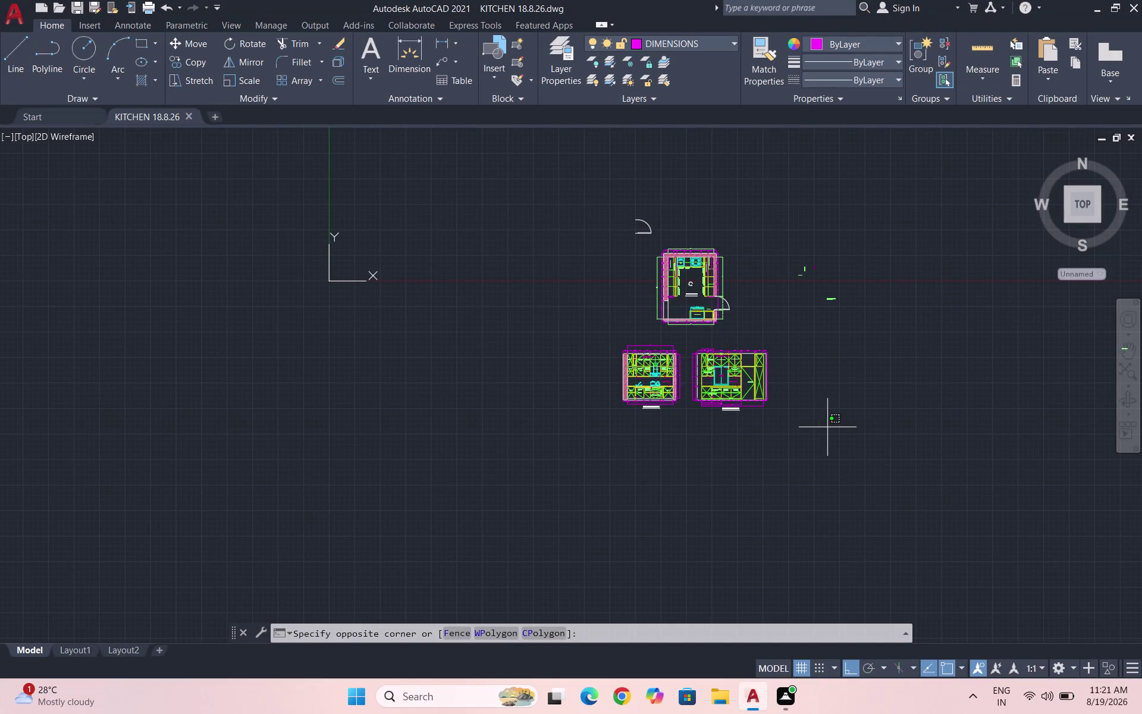
Clear the stray selection windows and zoom in on the kitchen elevations.
double_click(839, 413)
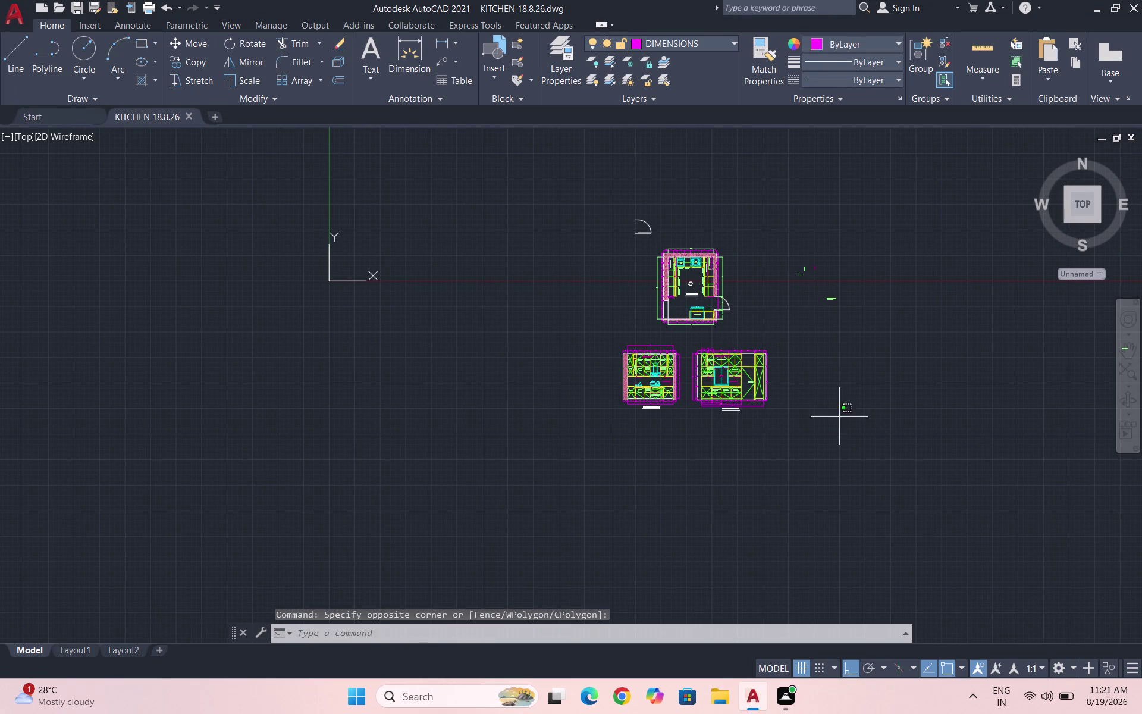
click(847, 419)
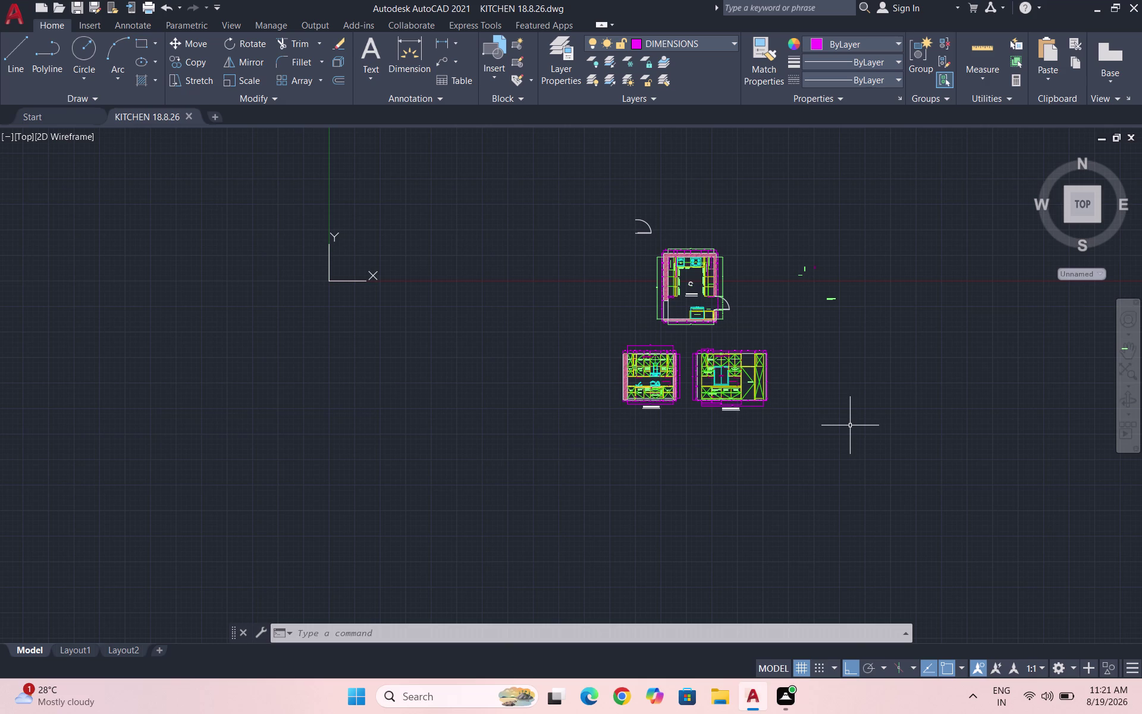
scroll(up, 3)
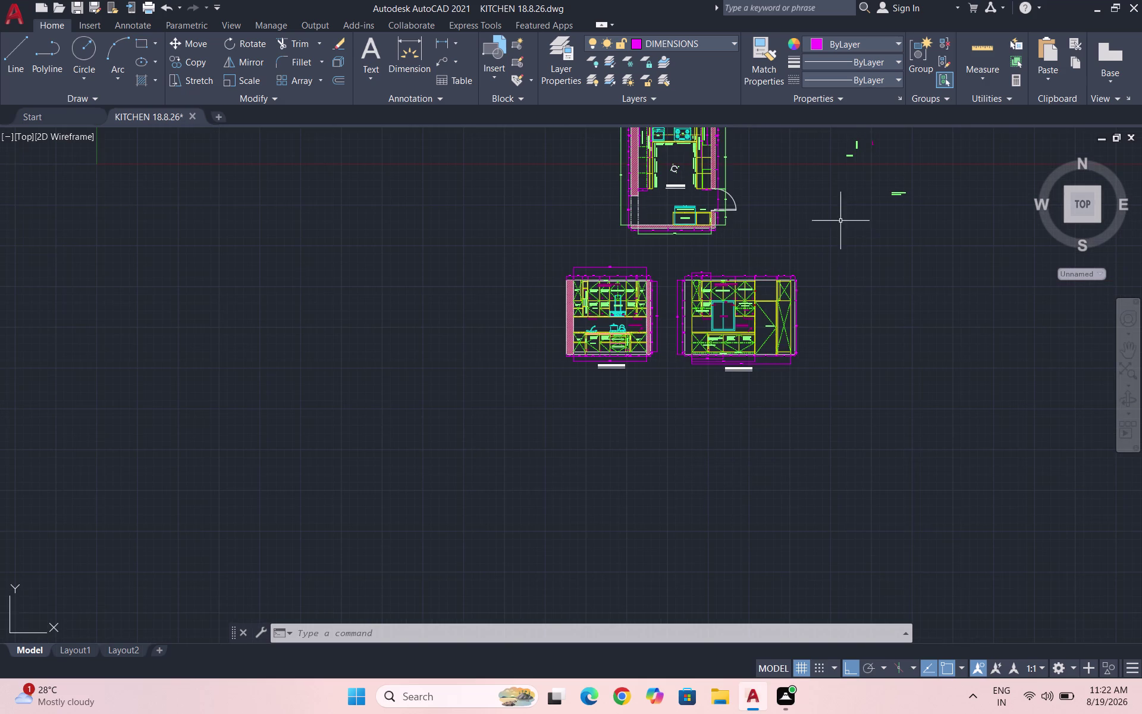
scroll(down, 3)
click(868, 300)
click(794, 190)
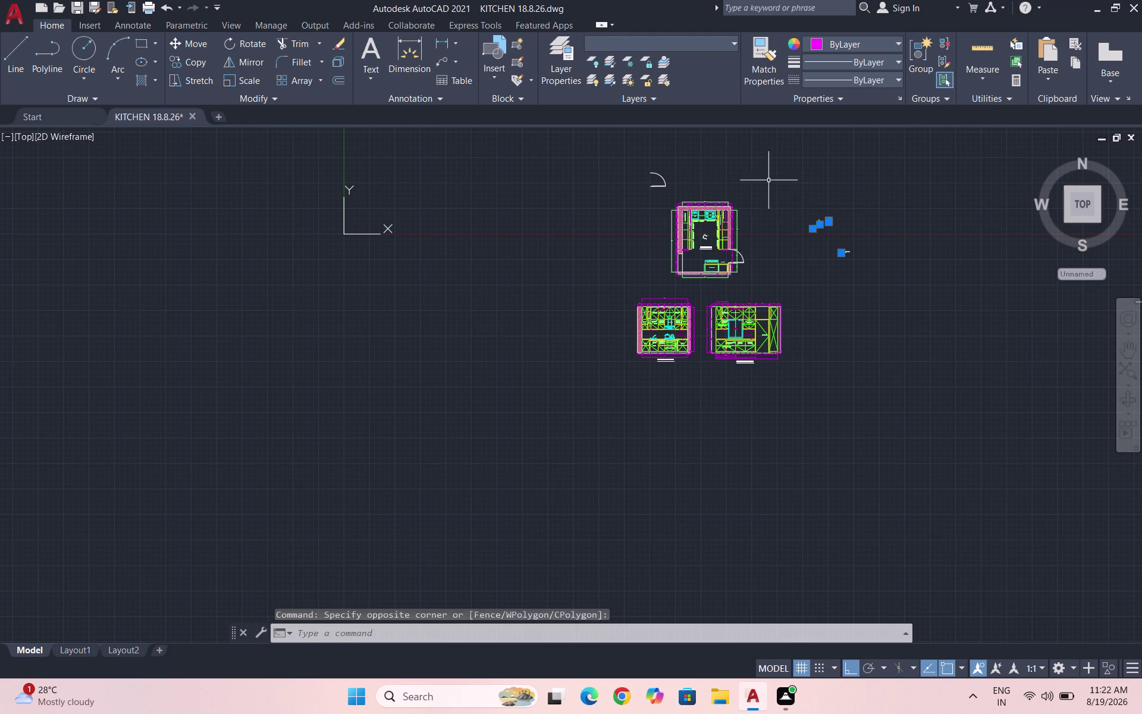
scroll(up, 3)
key(Escape)
scroll(down, 3)
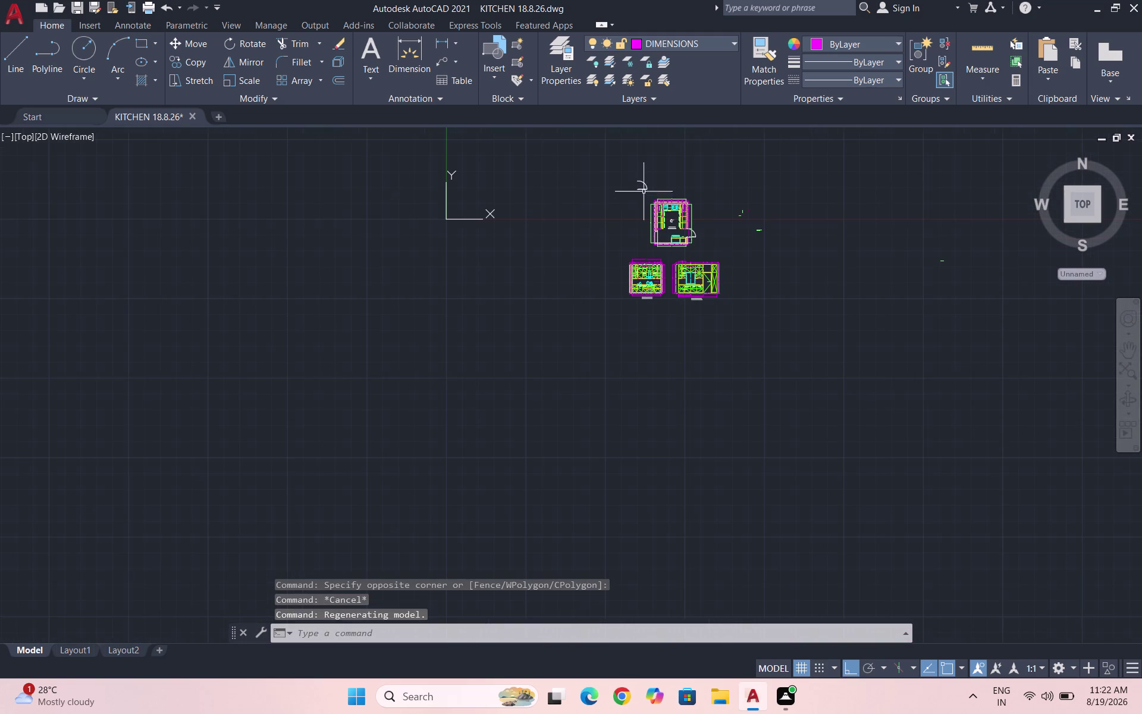
key(Escape)
scroll(up, 3)
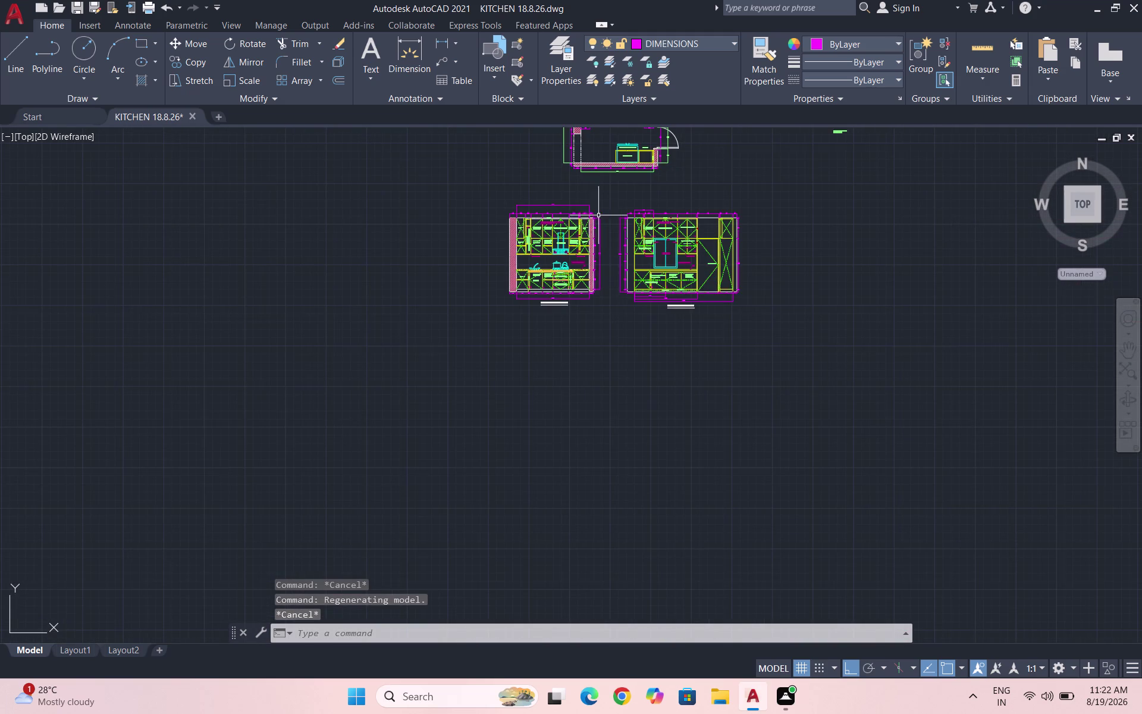
scroll(up, 3)
scroll(up, 3)
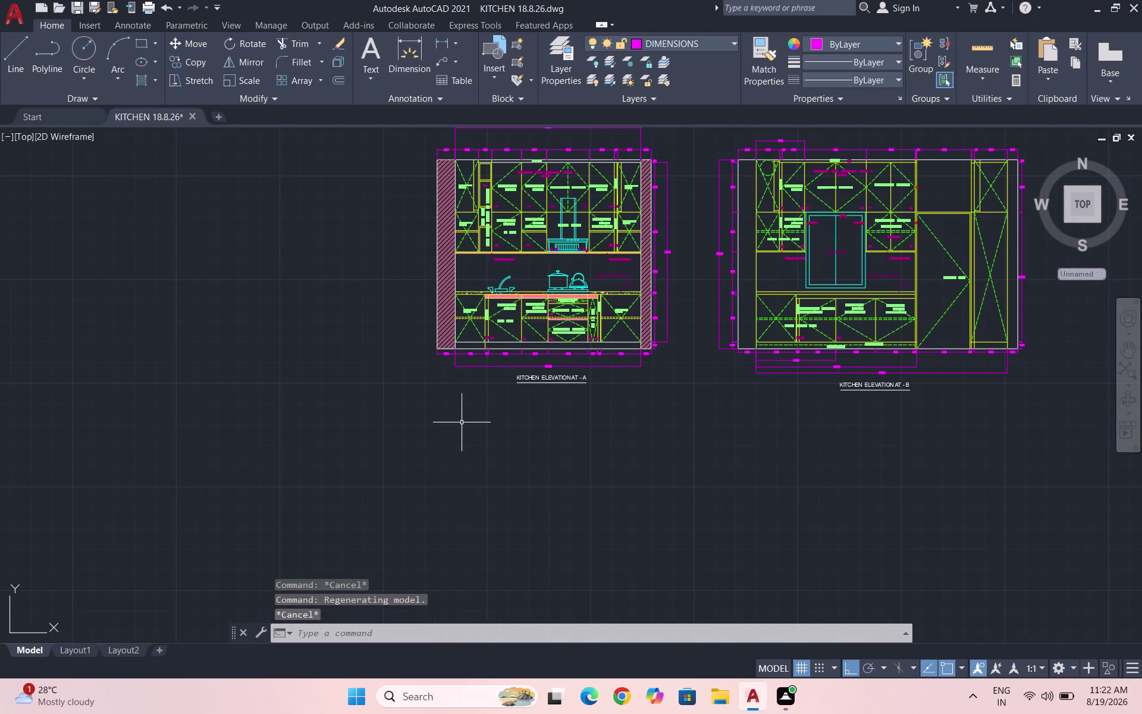
Start a line below elevation A's corner, then abandon it.
key(l)
key(Return)
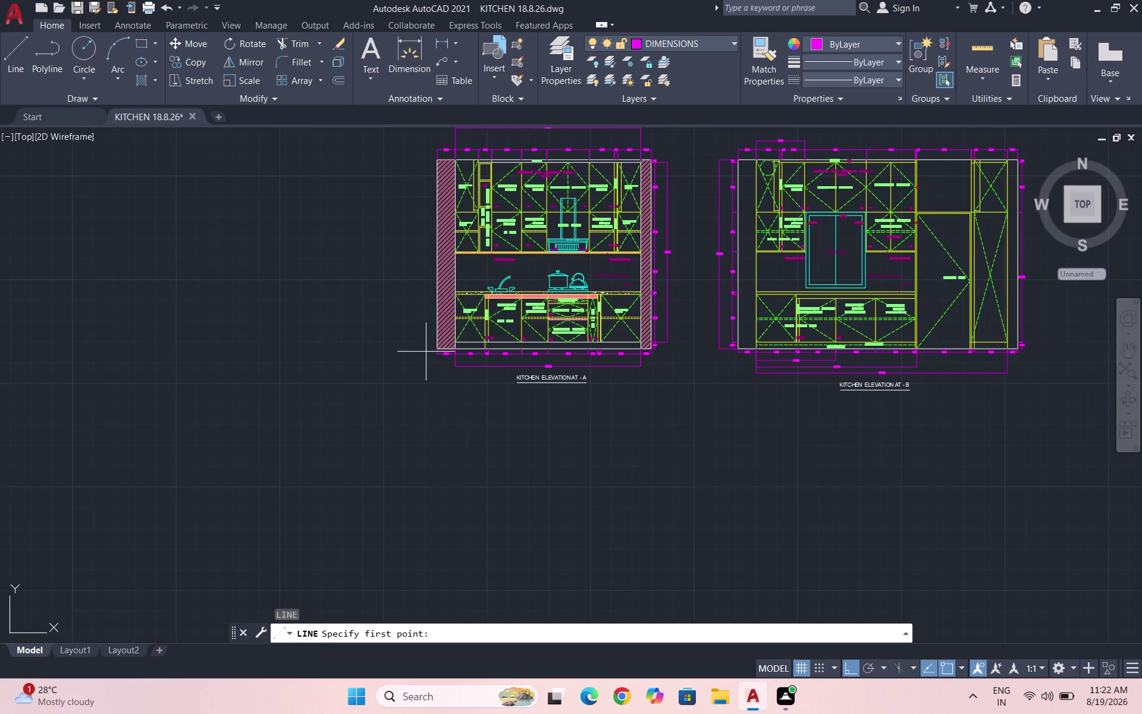
scroll(up, 3)
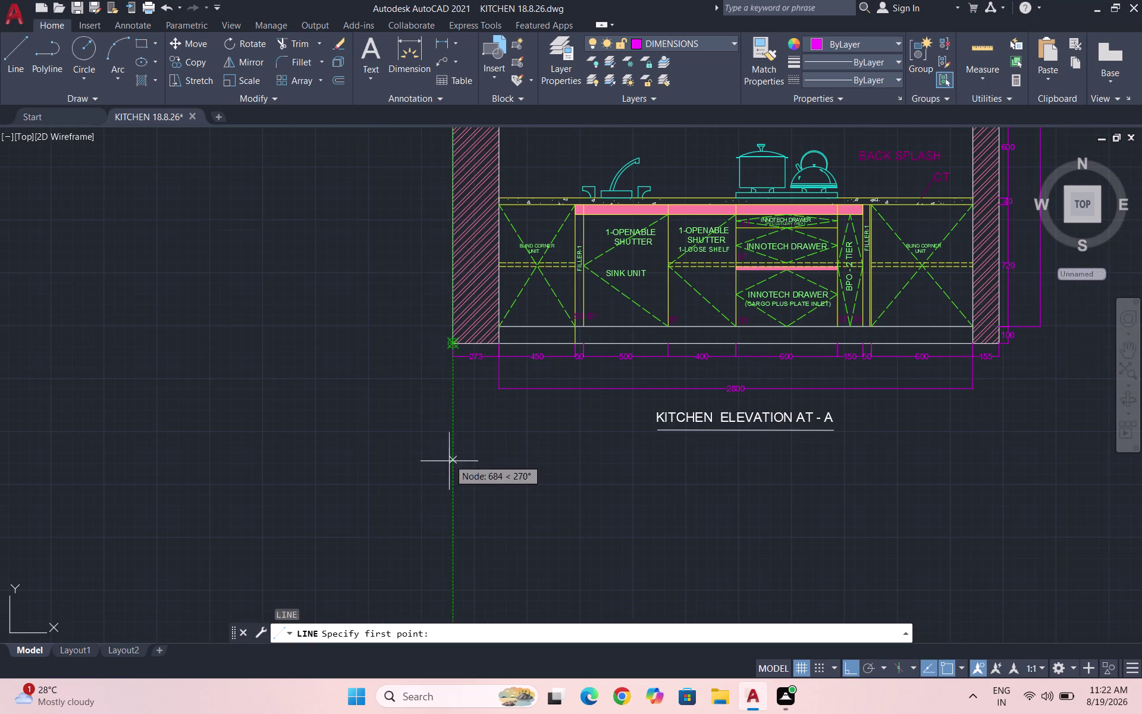
click(451, 491)
scroll(down, 3)
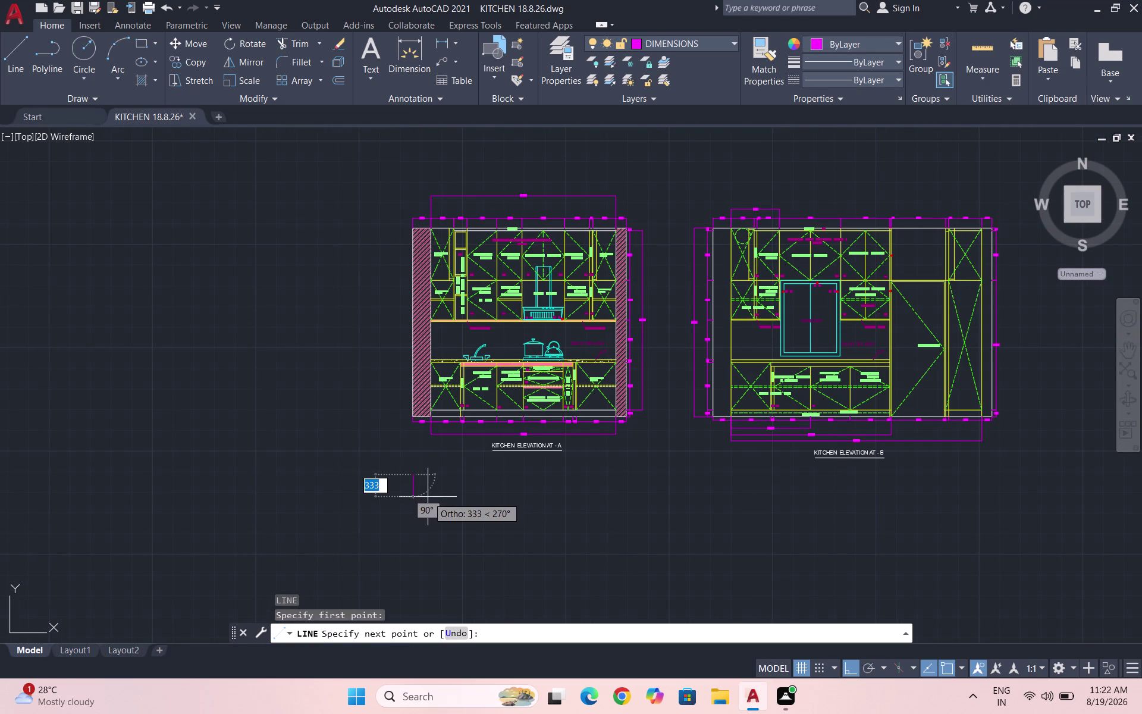
key(Escape)
key(Escape)
Pick layer 0 from the Layer dropdown and clear any leftover command.
click(687, 41)
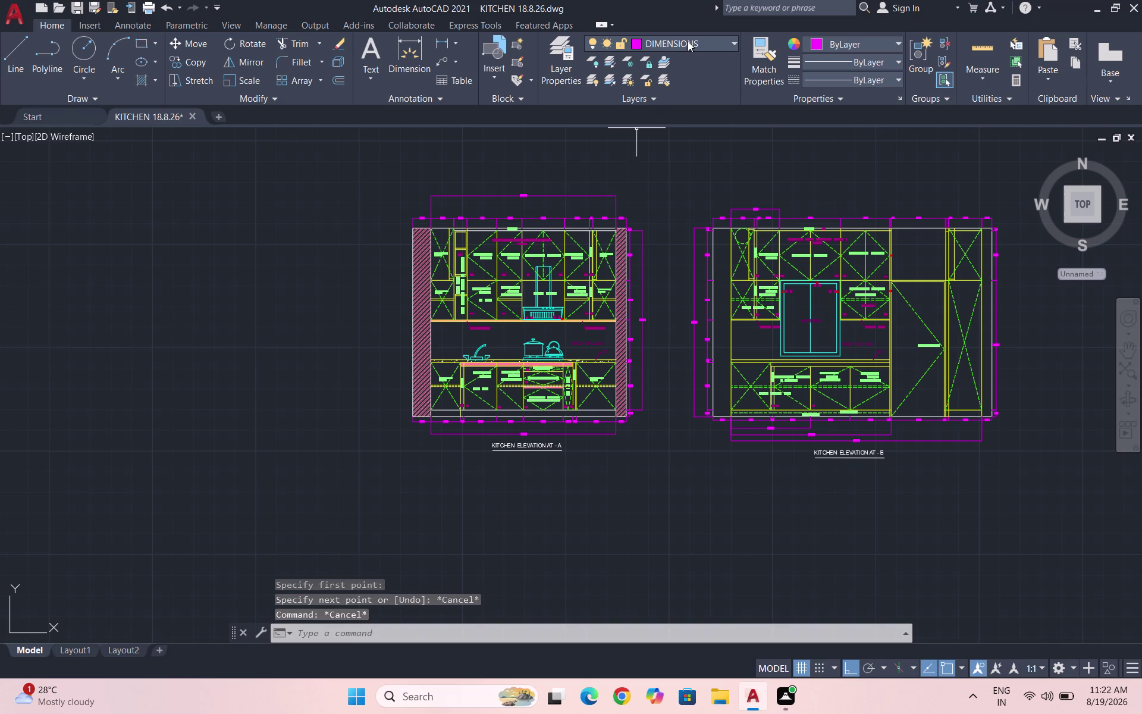
click(687, 61)
key(Escape)
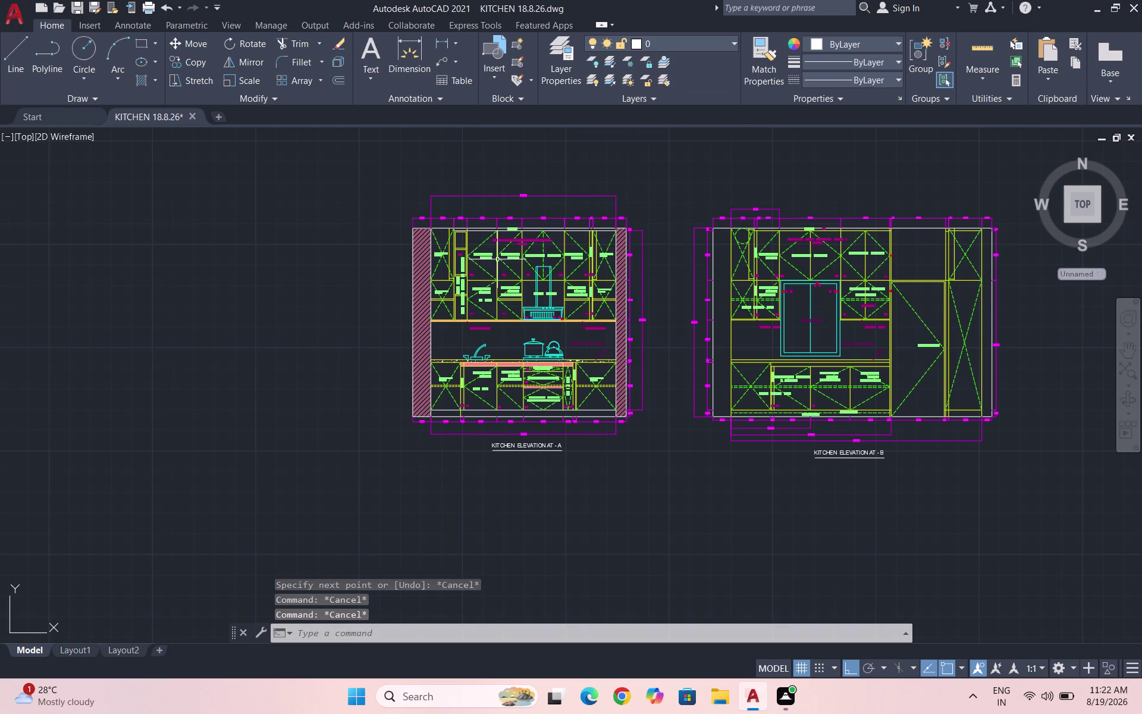
key(Escape)
scroll(down, 3)
scroll(up, 3)
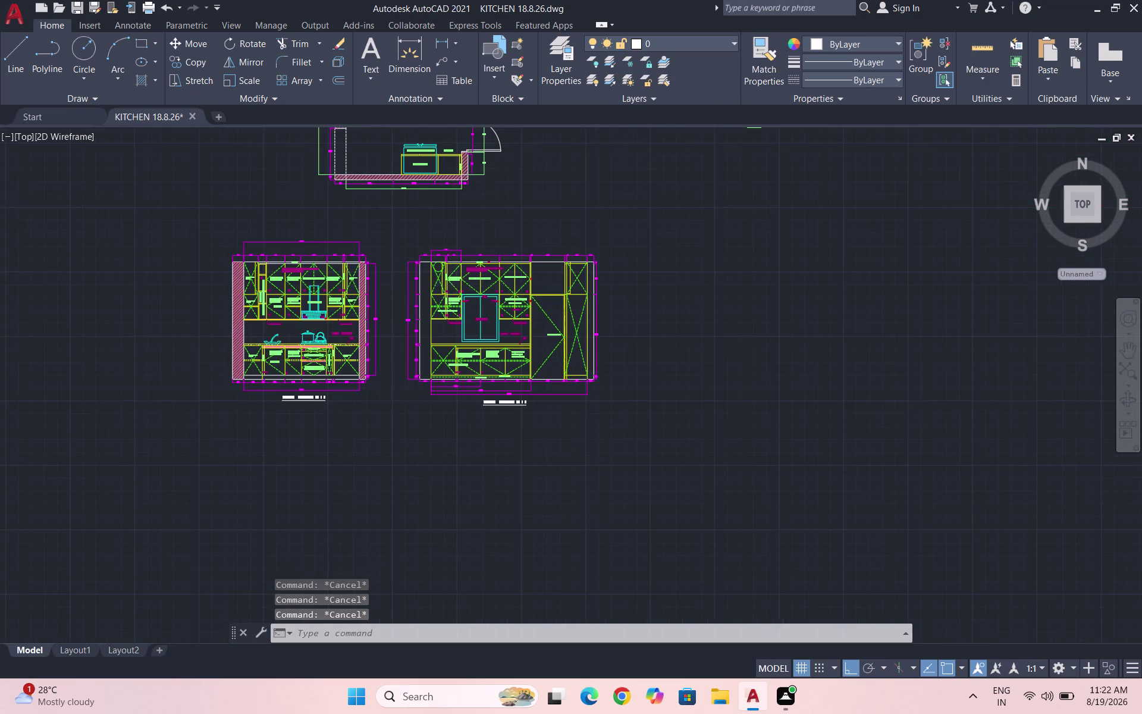
scroll(up, 3)
Make HATCH the current layer and hatch the wall strips left and right of elevation B.
click(708, 38)
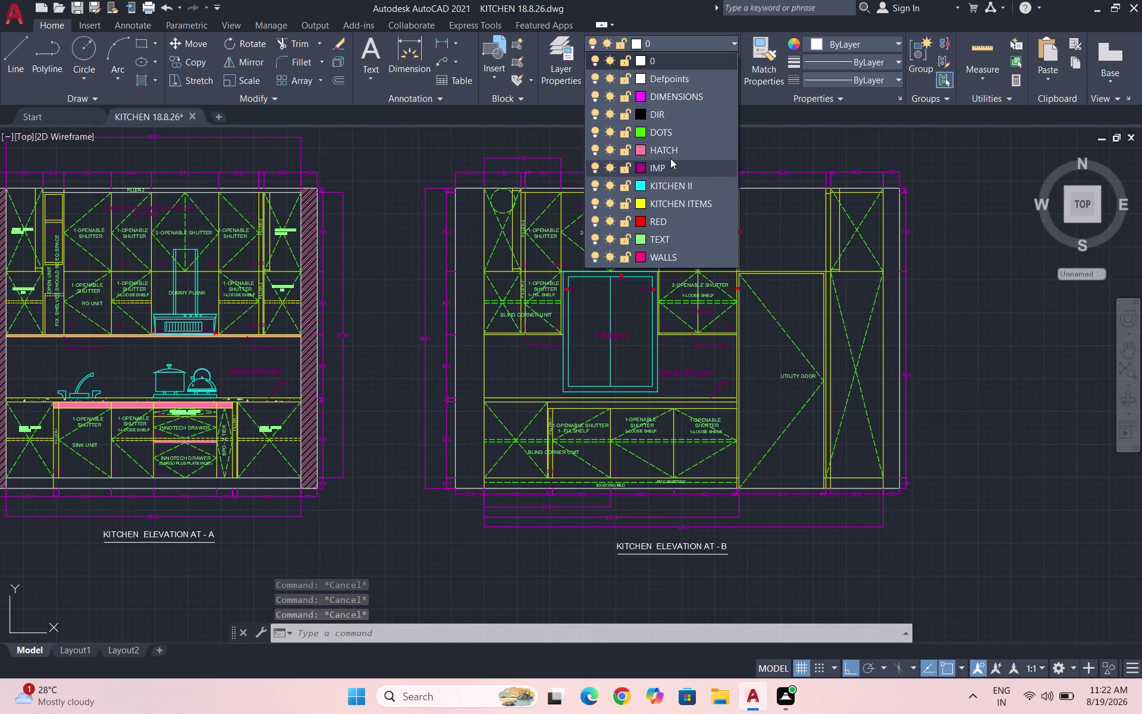
click(670, 147)
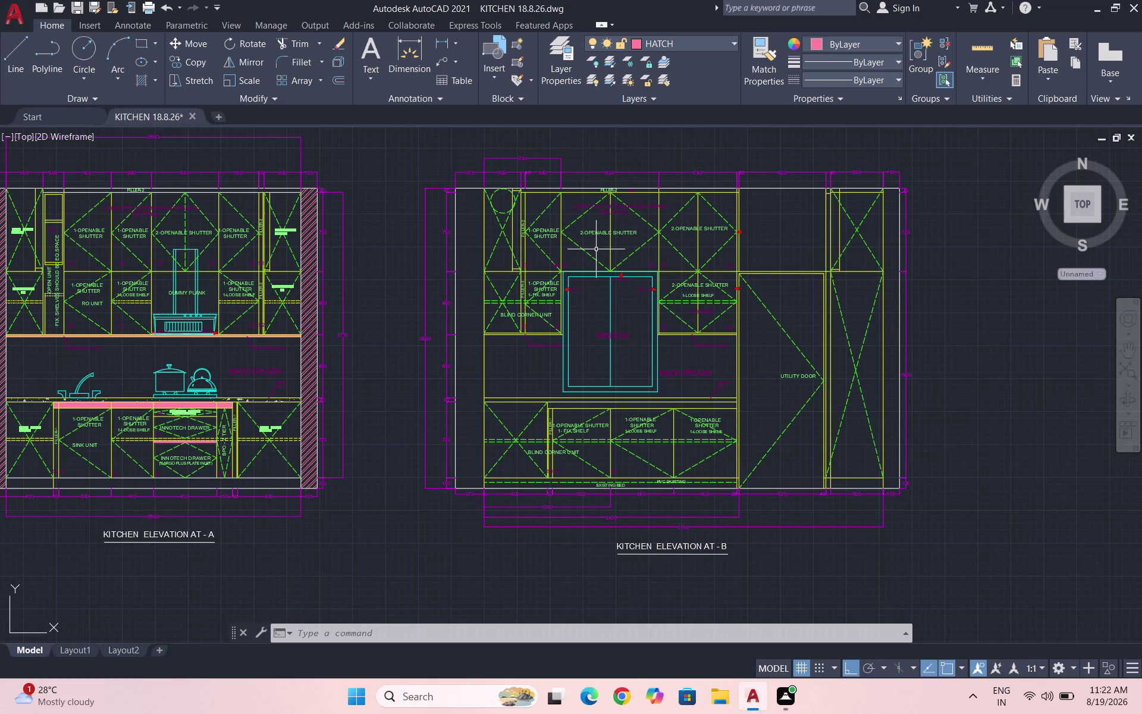
key(h)
key(Return)
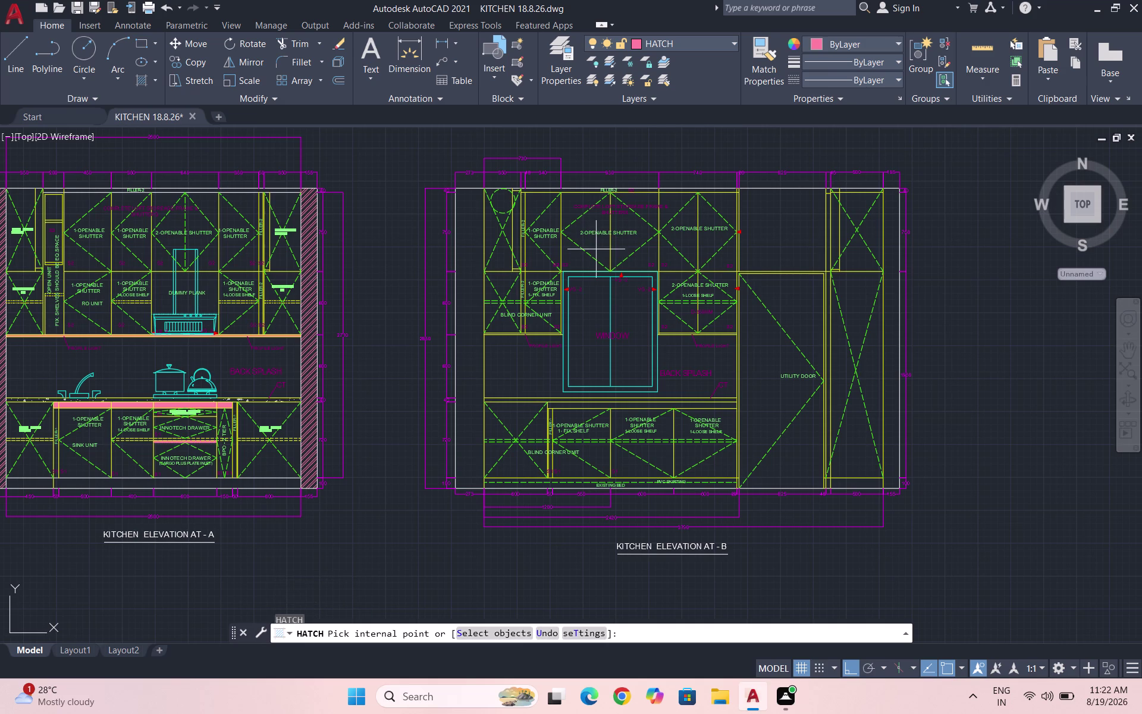
click(305, 66)
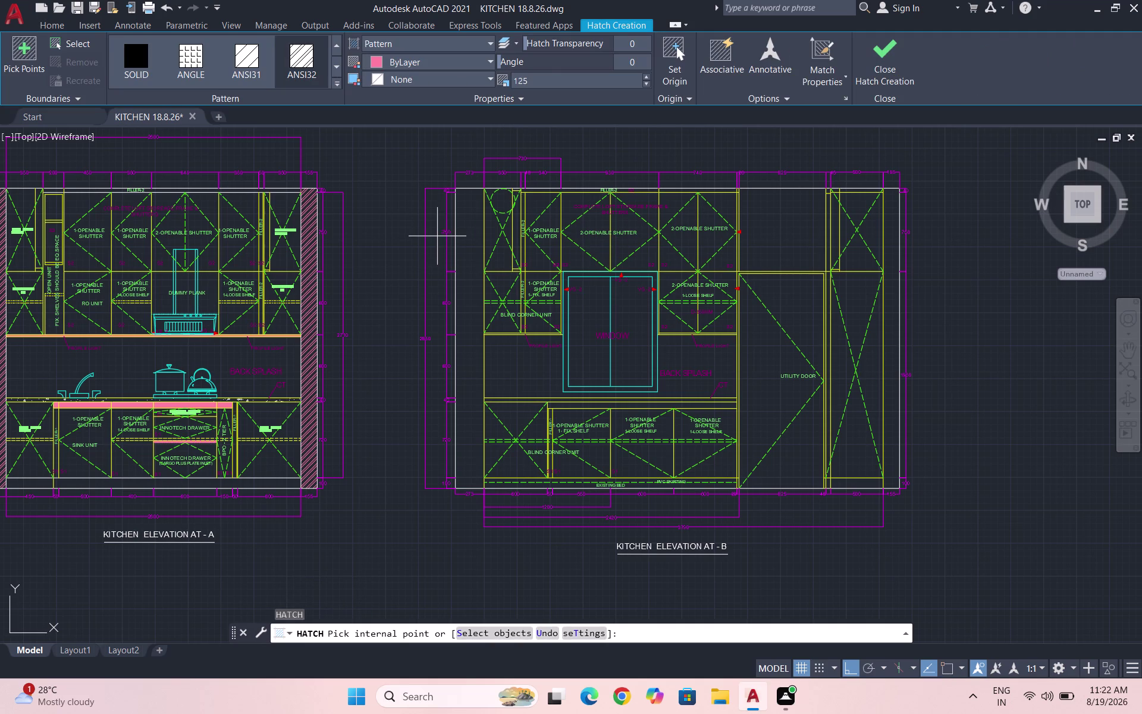
click(467, 241)
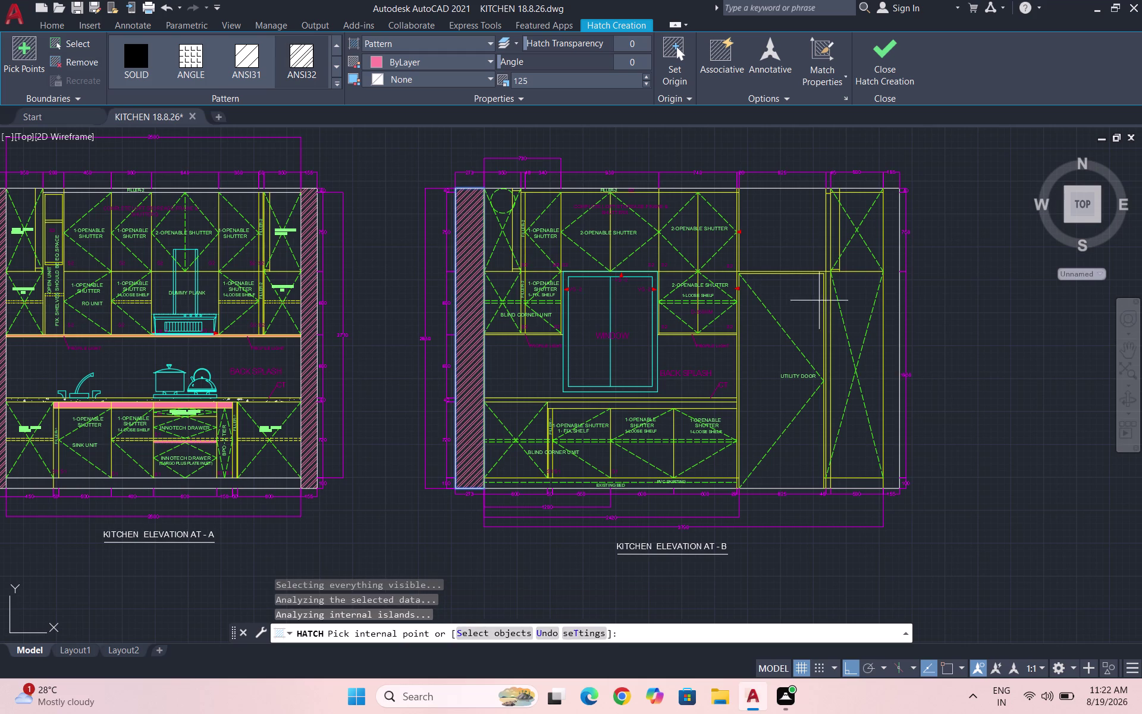
click(894, 268)
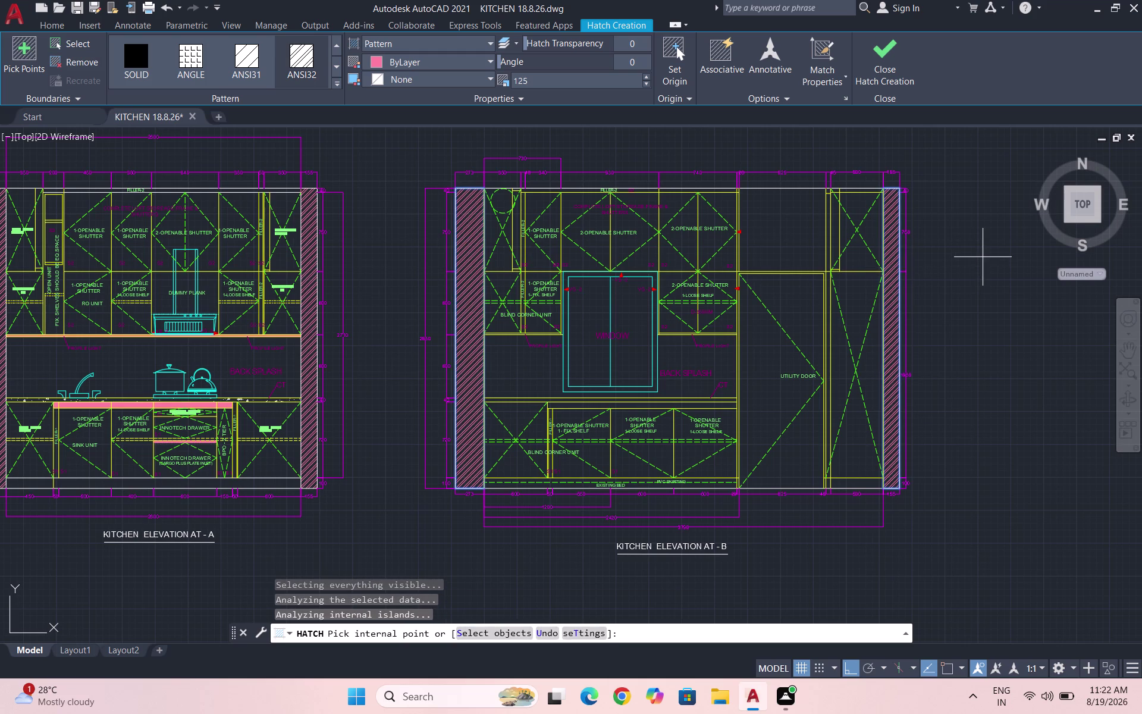
key(Escape)
key(Escape)
Save the KITCHEN drawing.
key(ctrl+s)
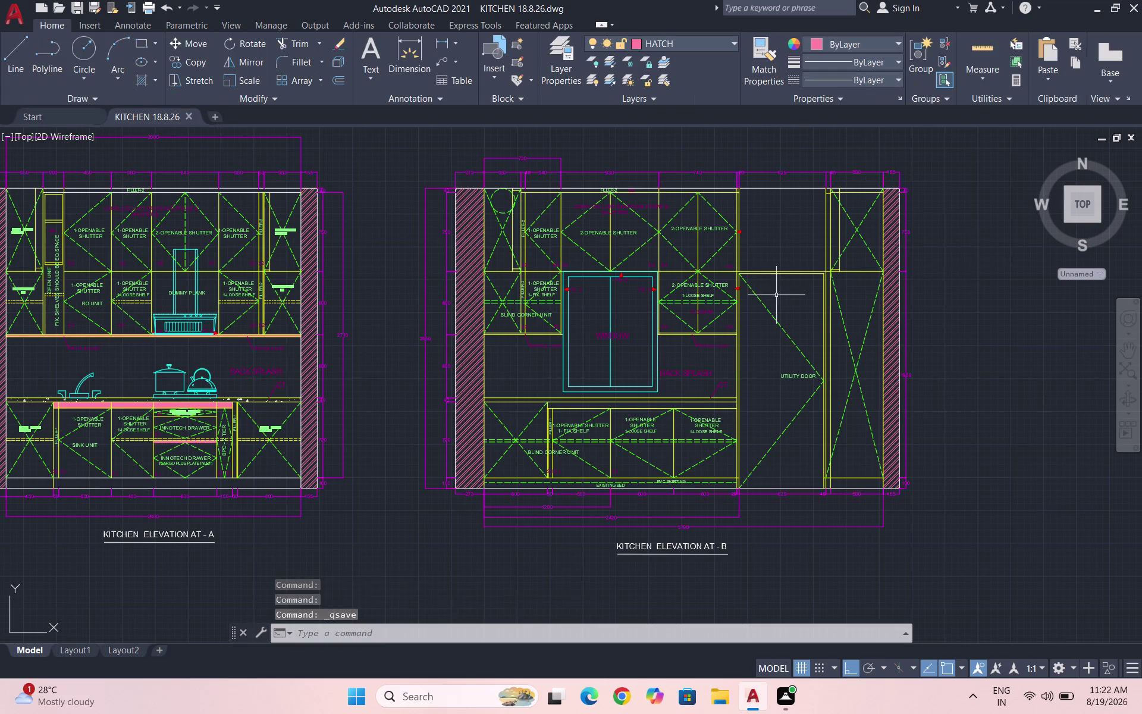
scroll(down, 3)
scroll(up, 3)
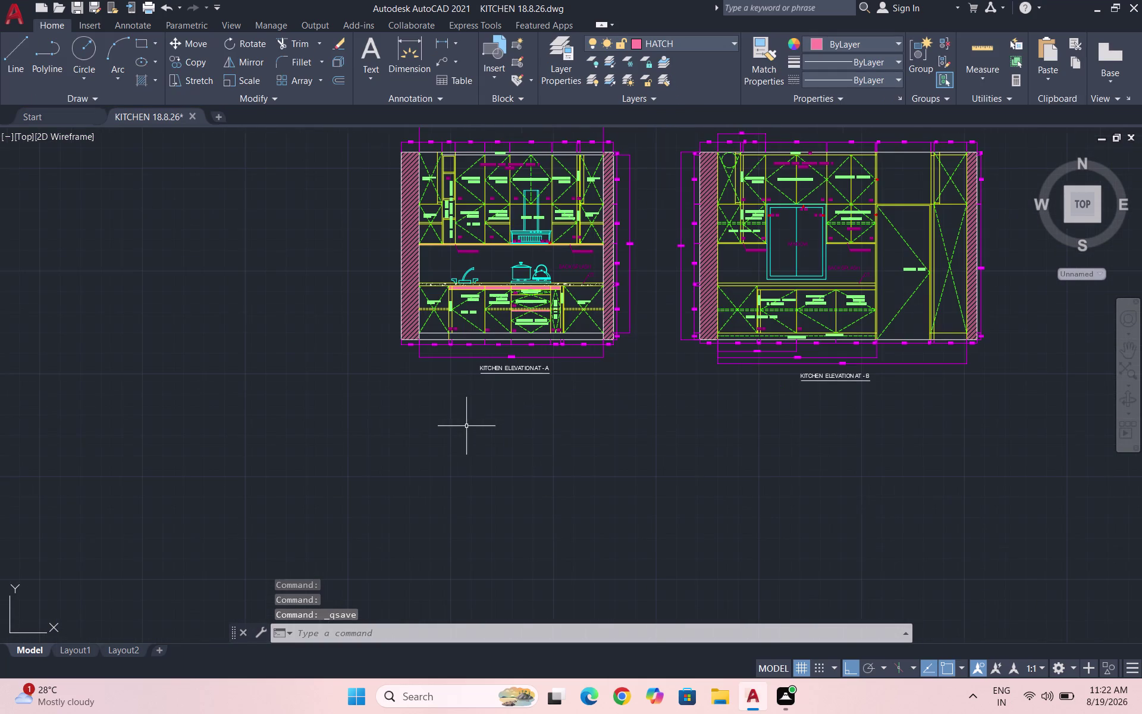
Make layer 0 current and discard two false-start lines below elevation A.
click(691, 35)
click(662, 58)
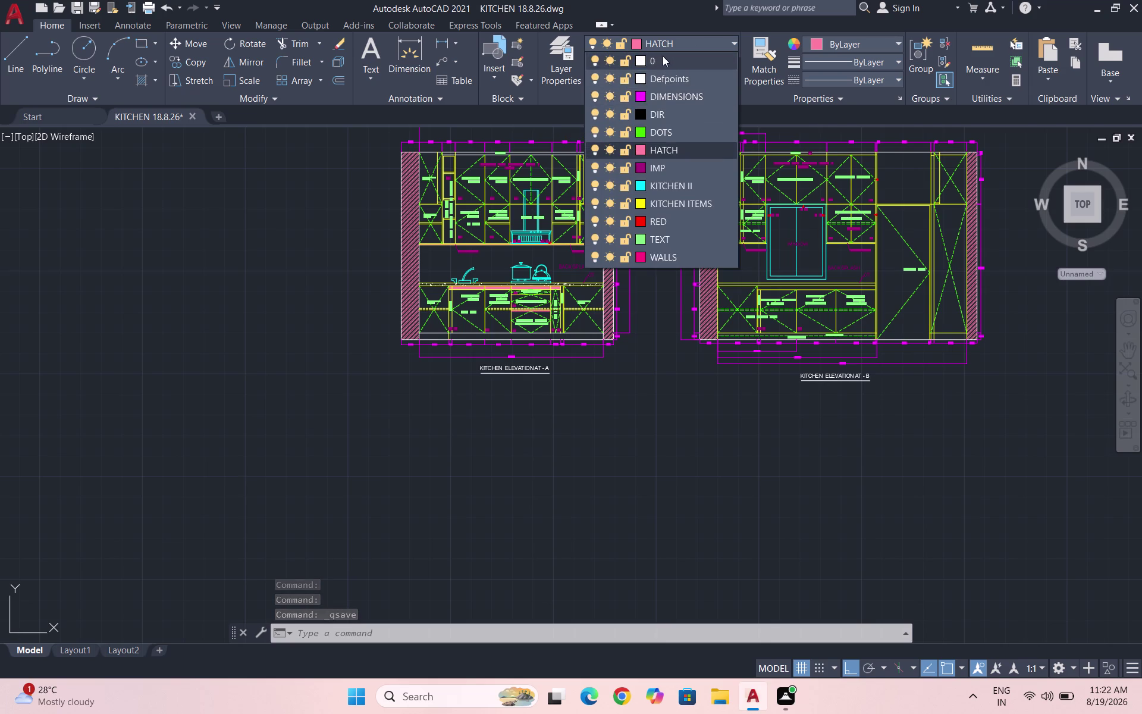
key(l)
key(Return)
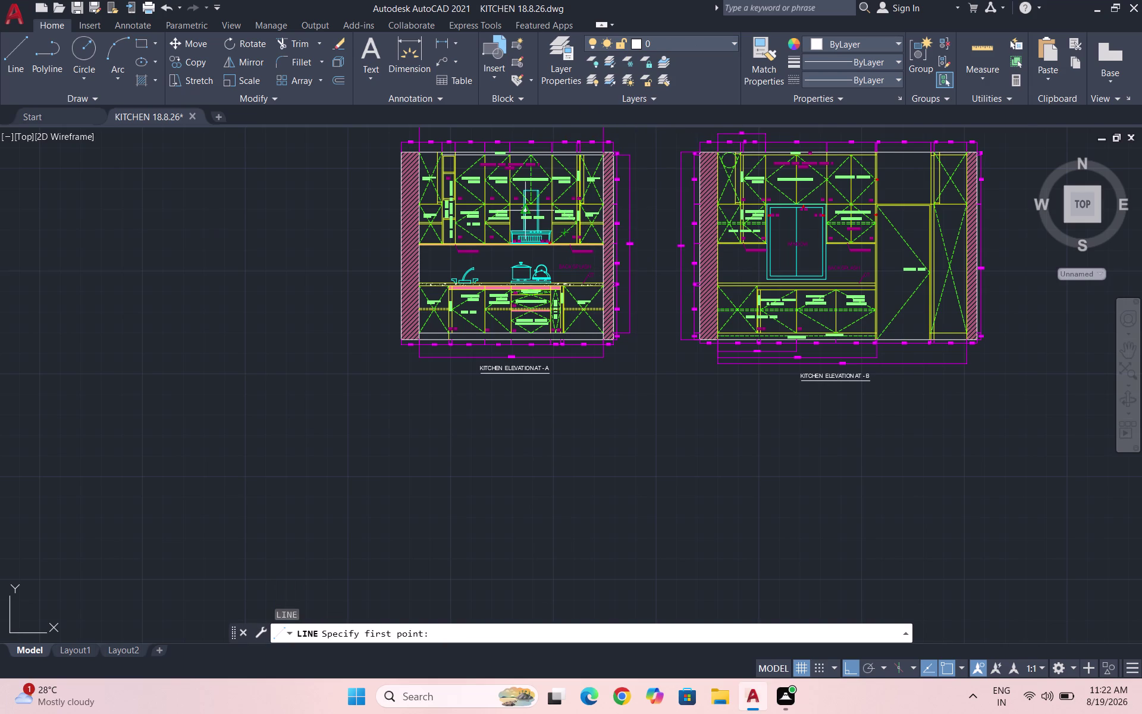
scroll(up, 3)
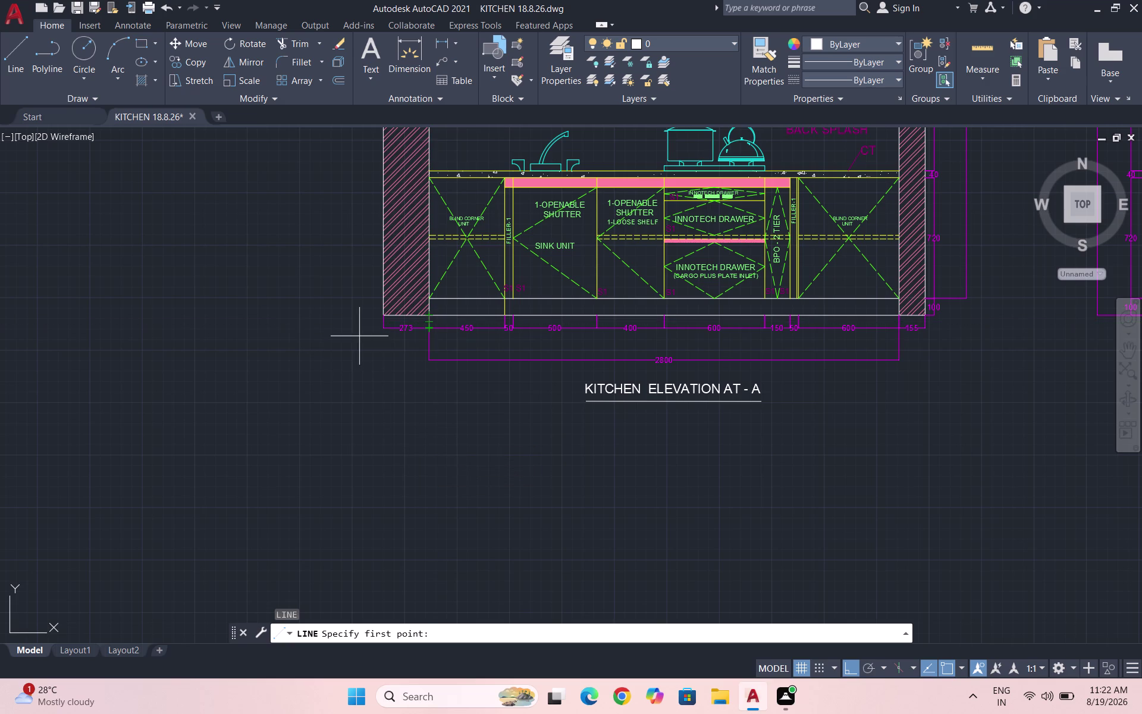
key(Escape)
key(space)
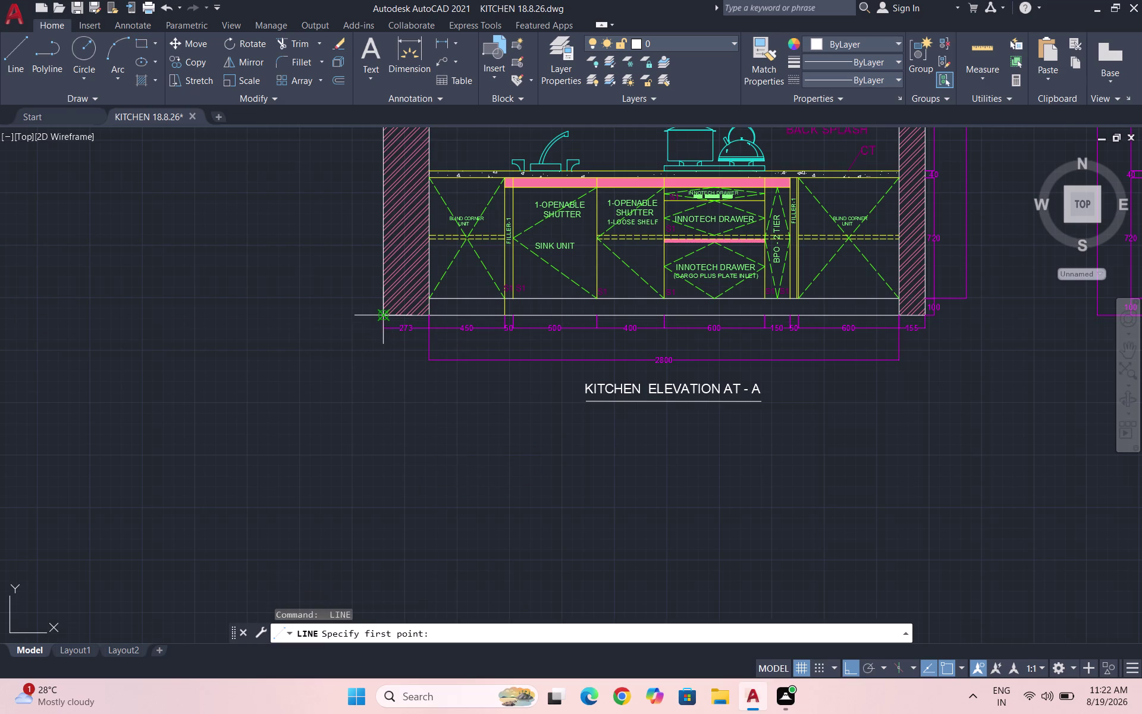
click(386, 479)
scroll(down, 3)
scroll(up, 3)
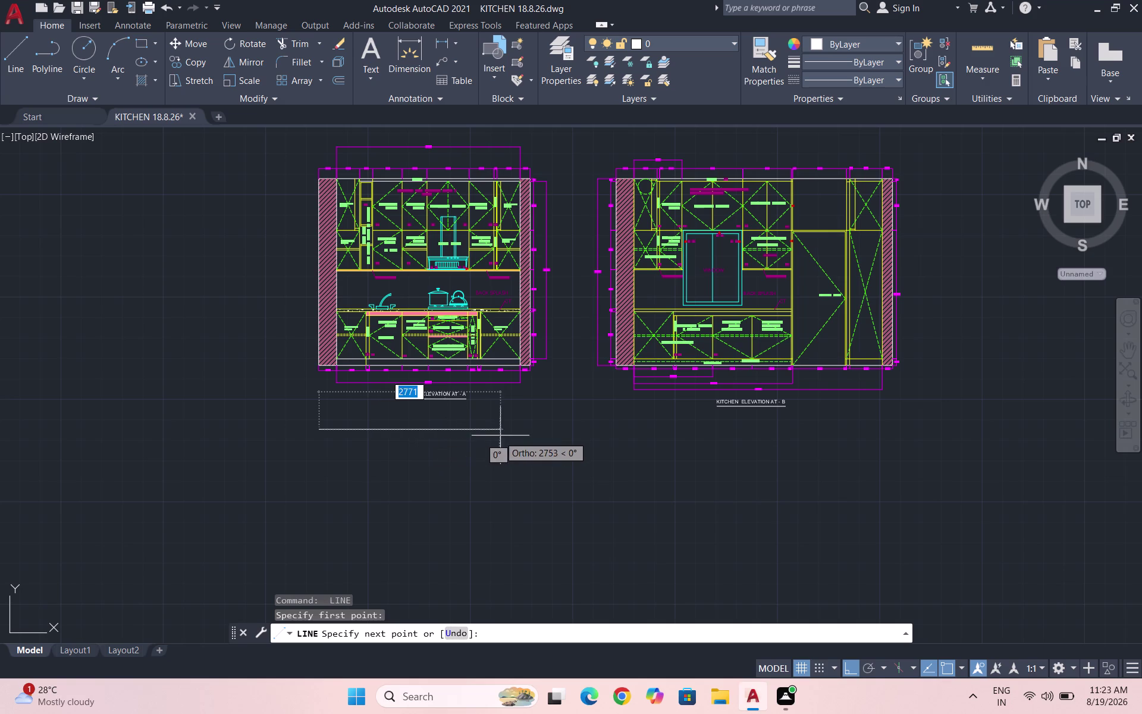
key(Escape)
scroll(down, 3)
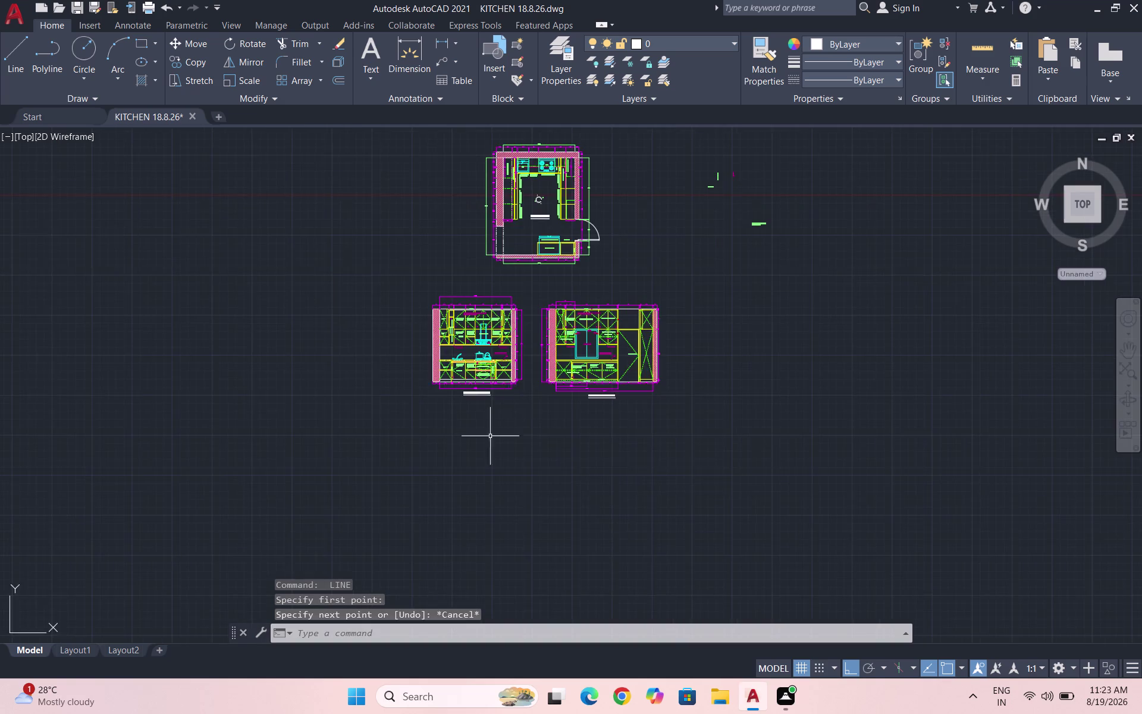
scroll(up, 3)
Draw the top edge as segments of 155, 50, 600, 1000, 1150 and 273.
key(space)
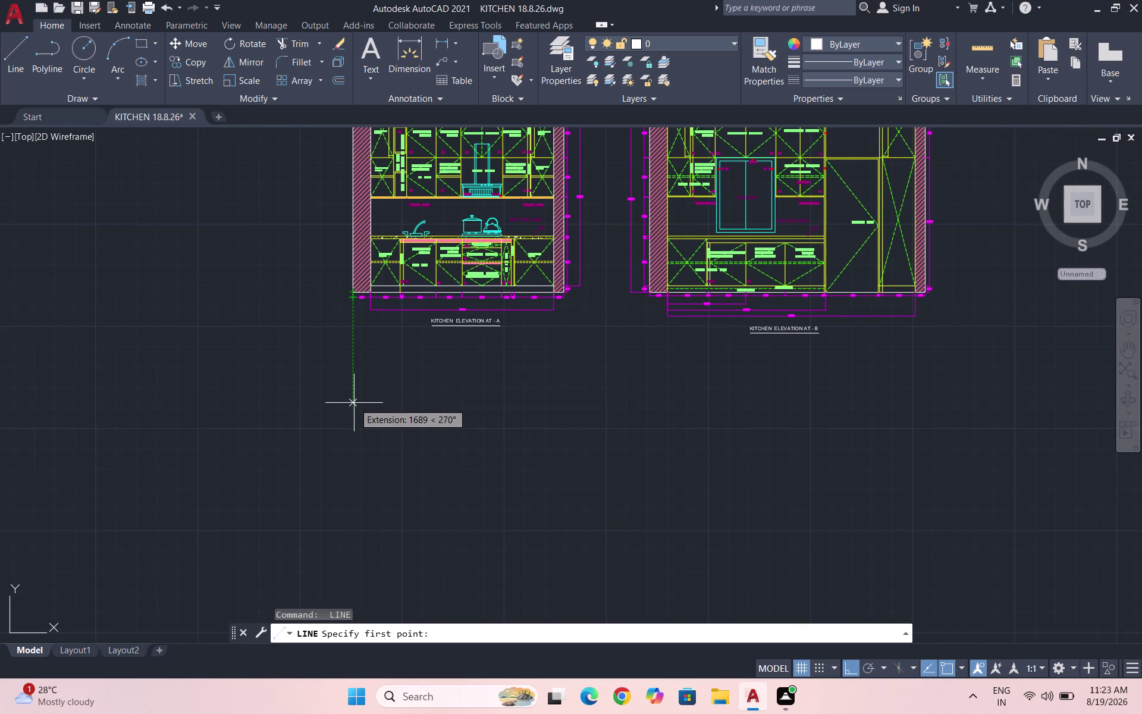
click(351, 382)
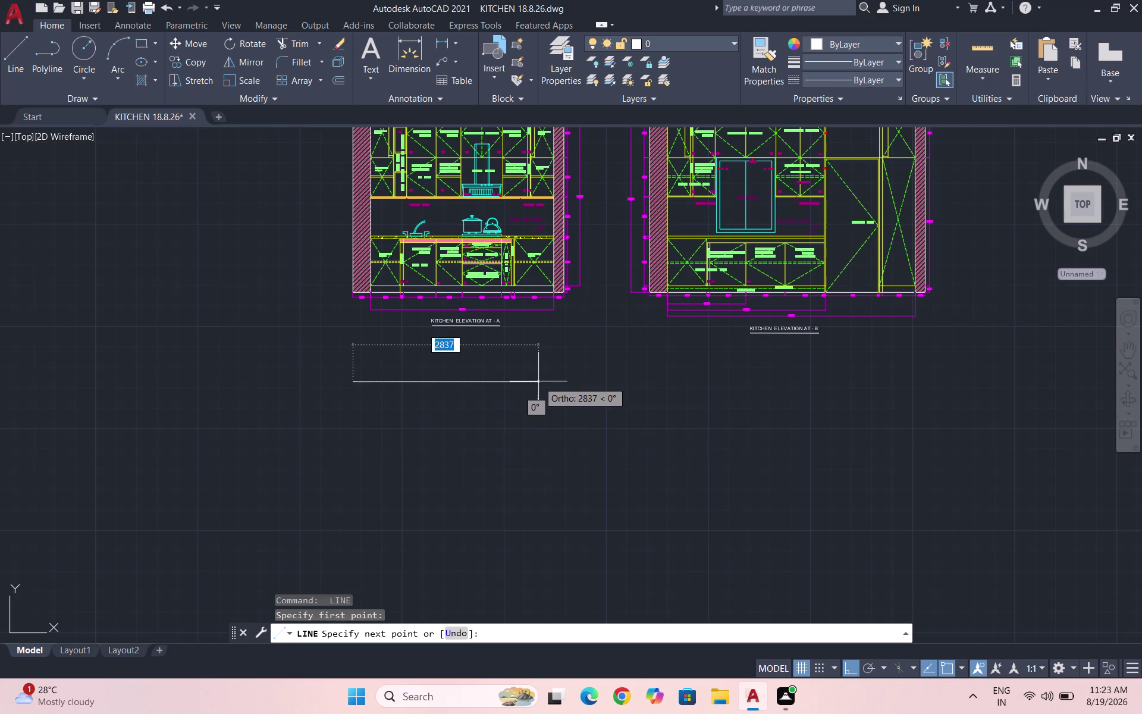
text(155)
key(Return)
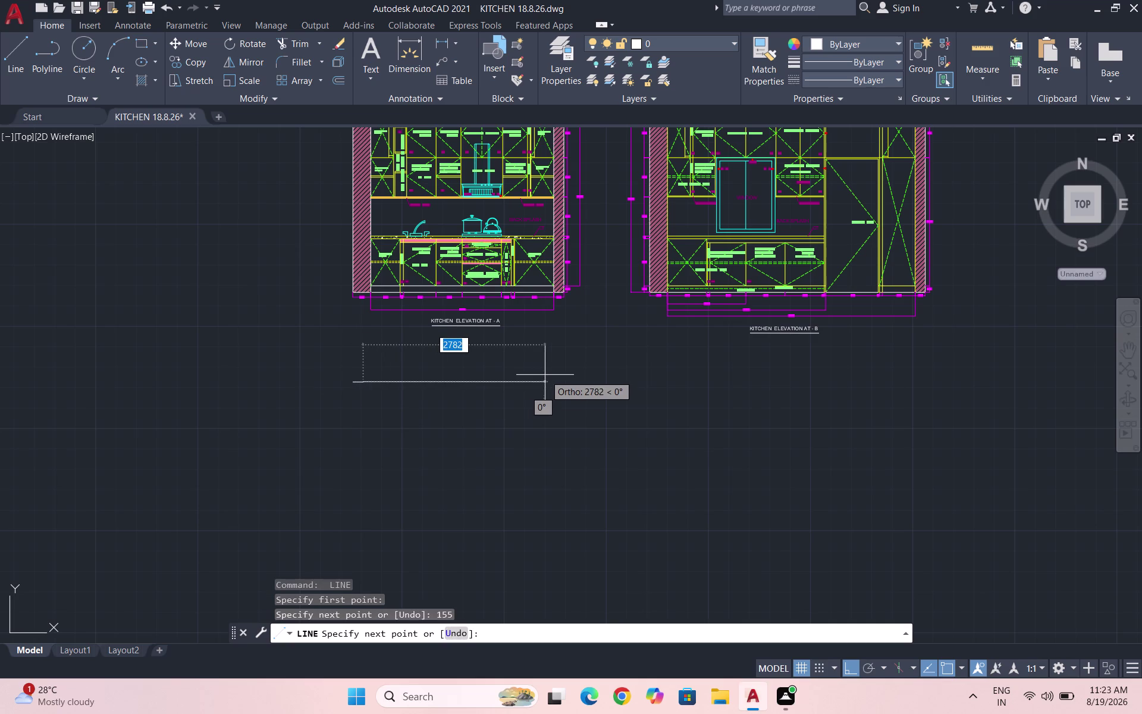
text(5)
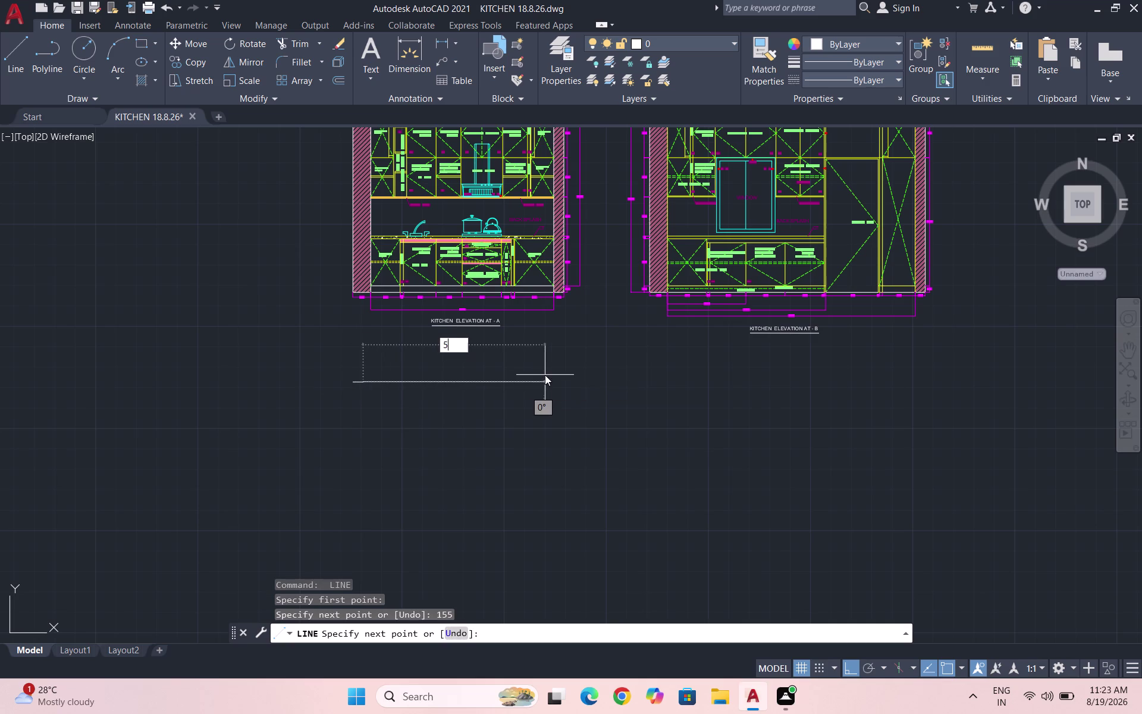
text(0)
key(Return)
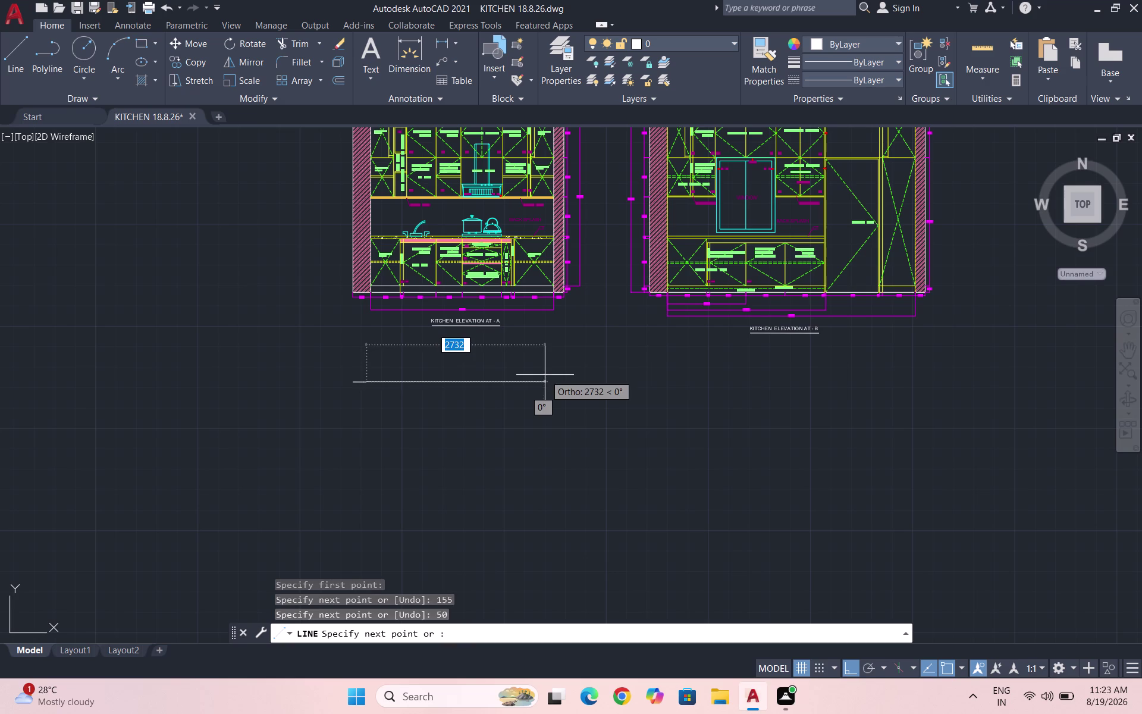
text(600)
key(Return)
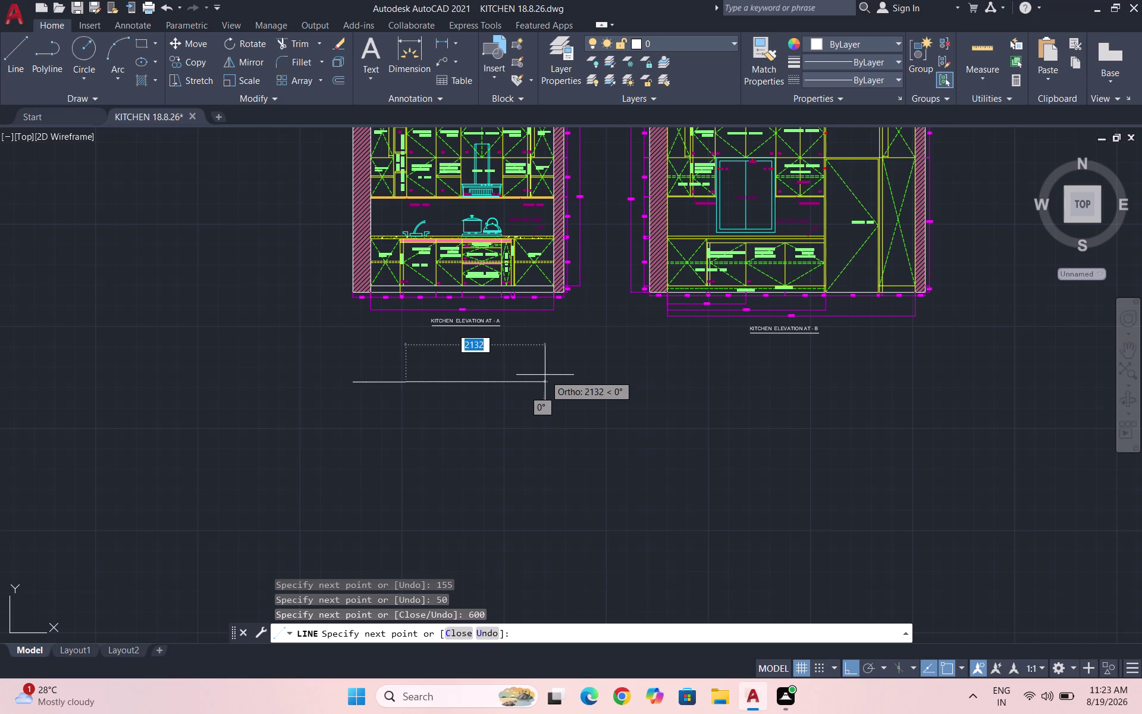
key(1)
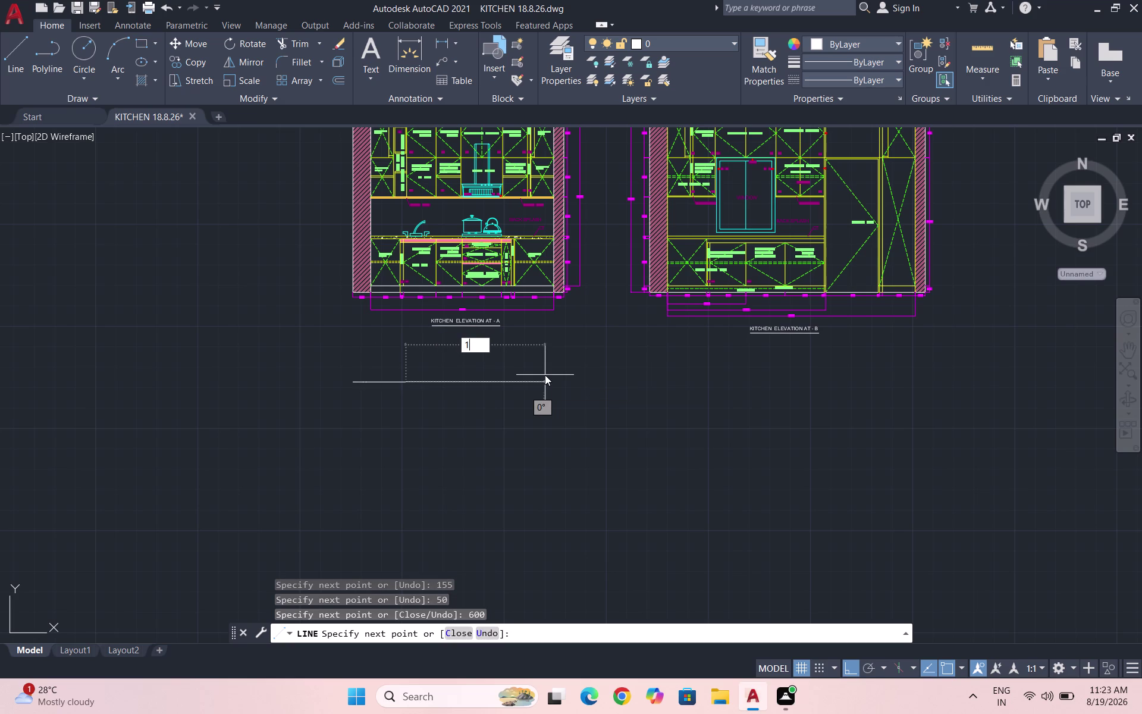
text(000)
key(Return)
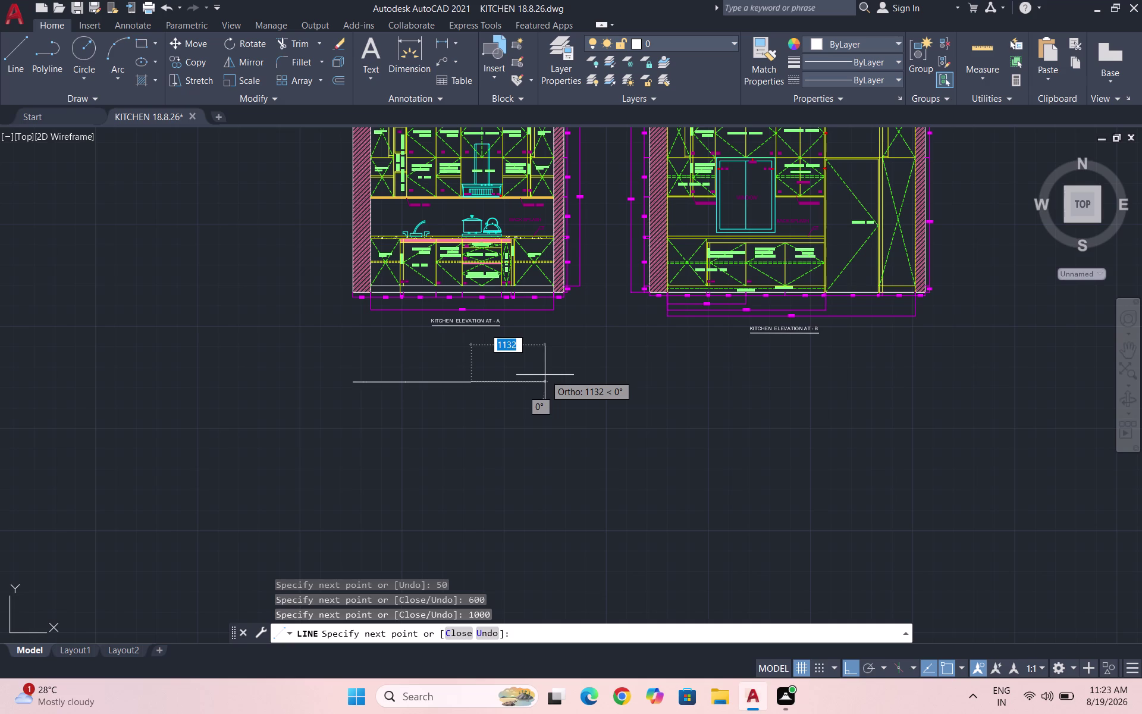
text(115)
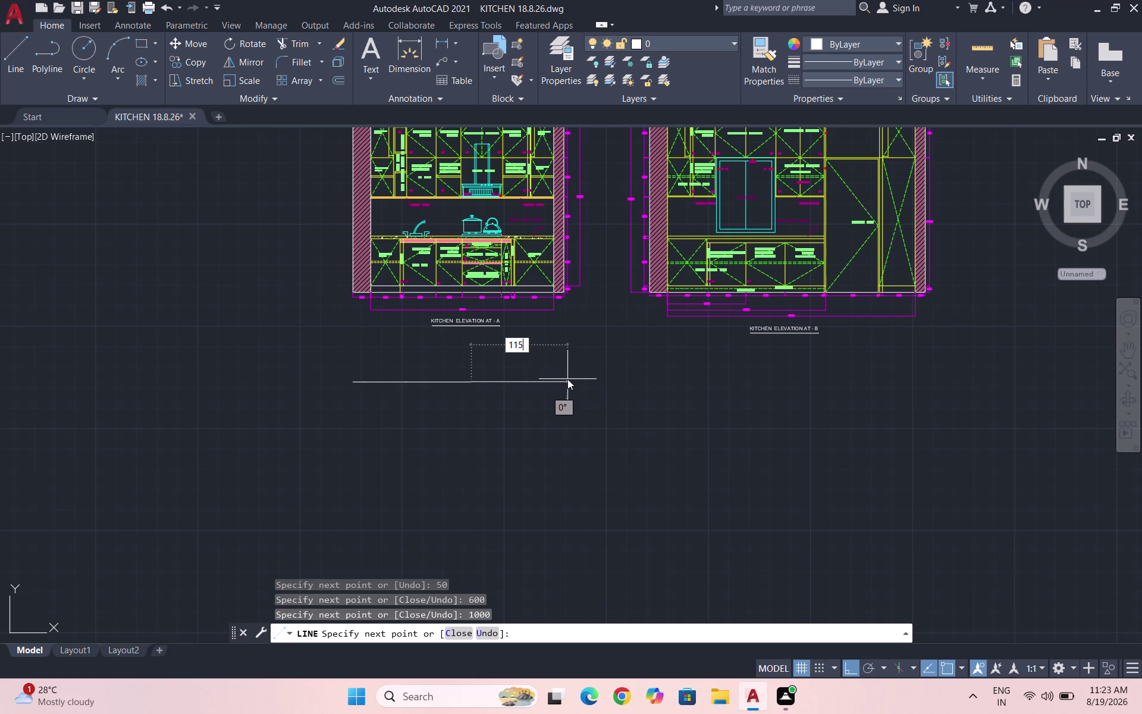
text(0)
key(Return)
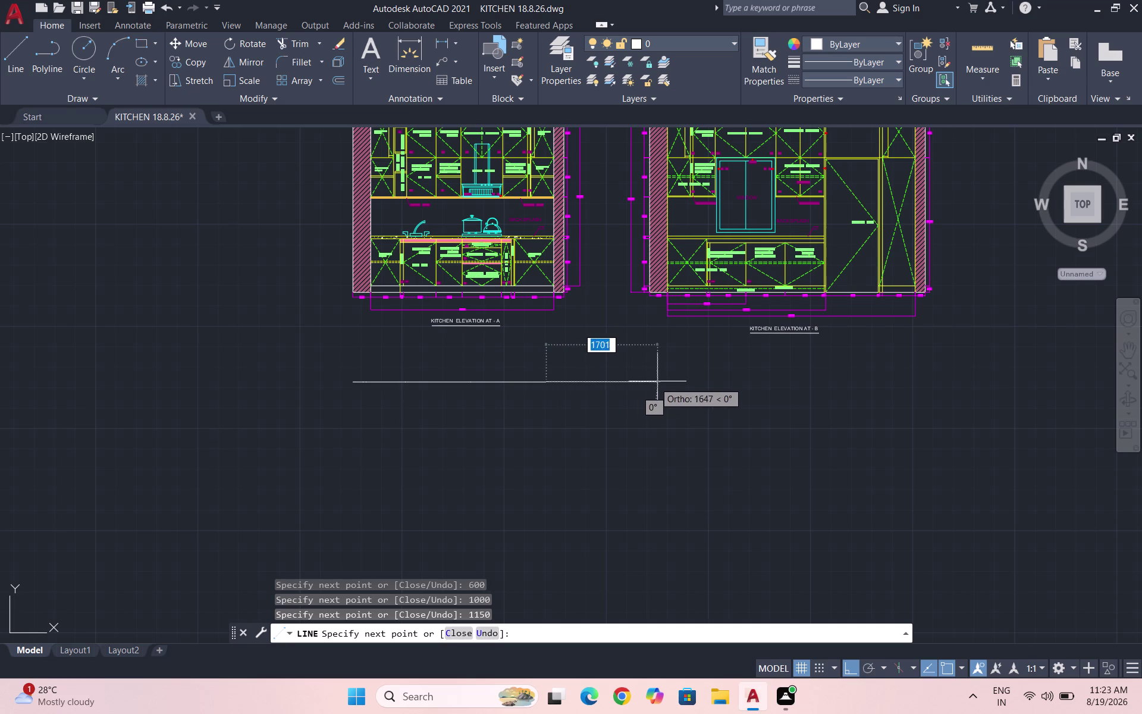
text(2730)
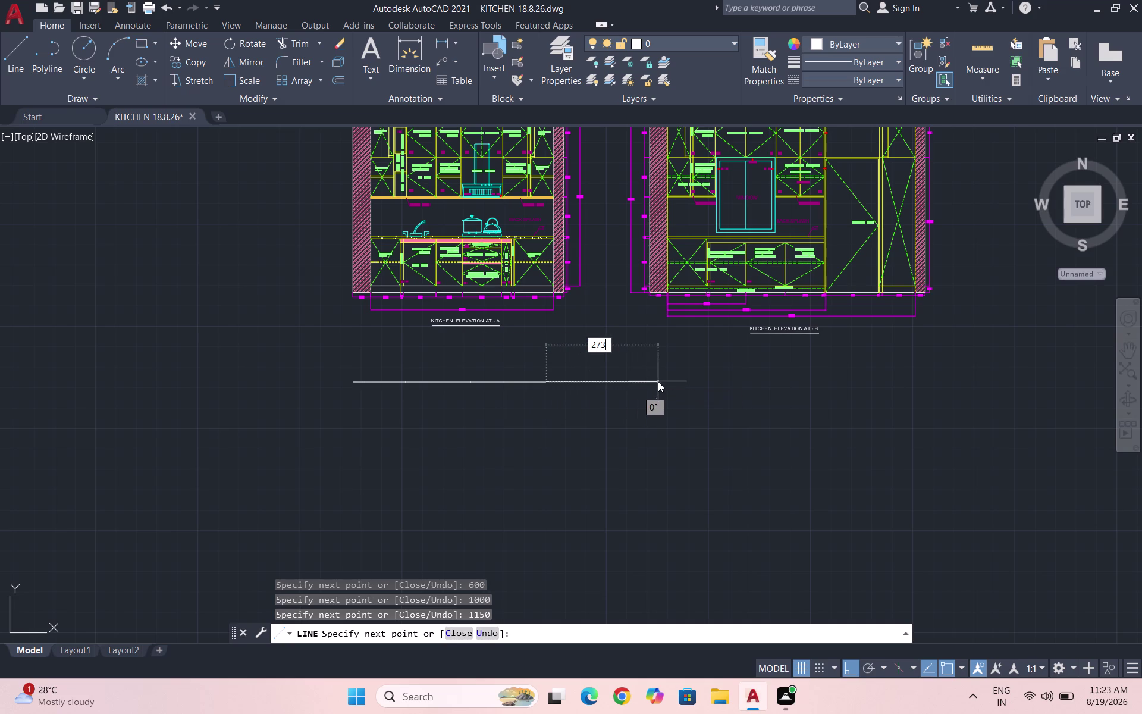
key(BackSpace)
key(Return)
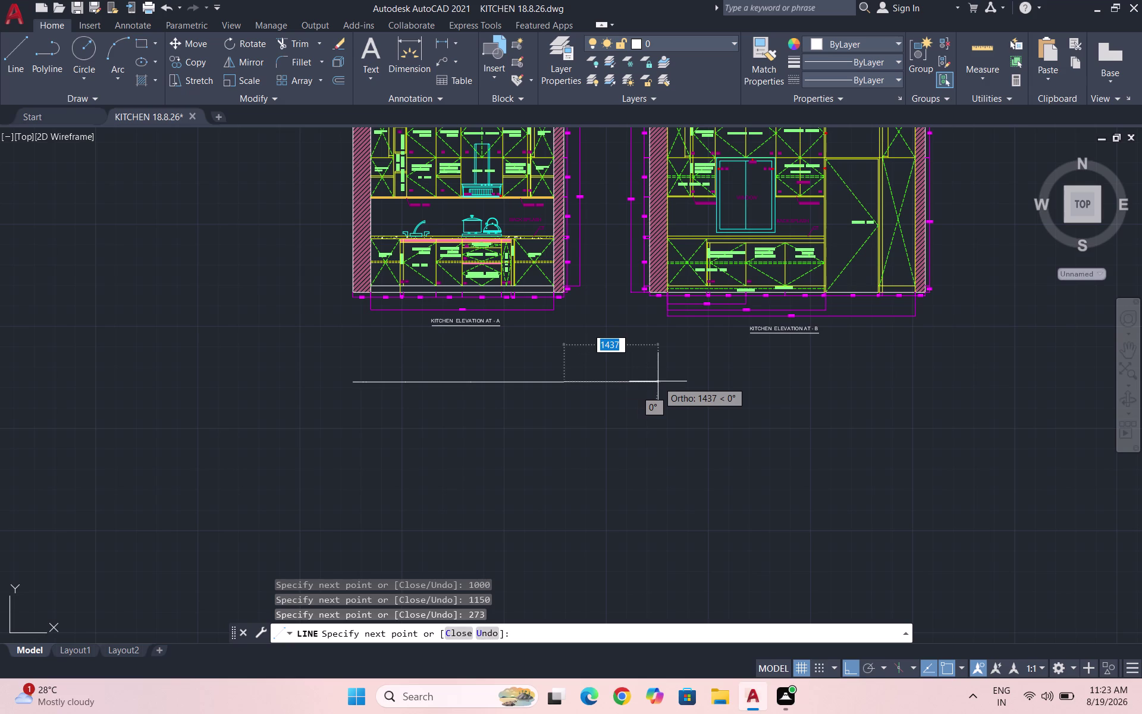
key(Escape)
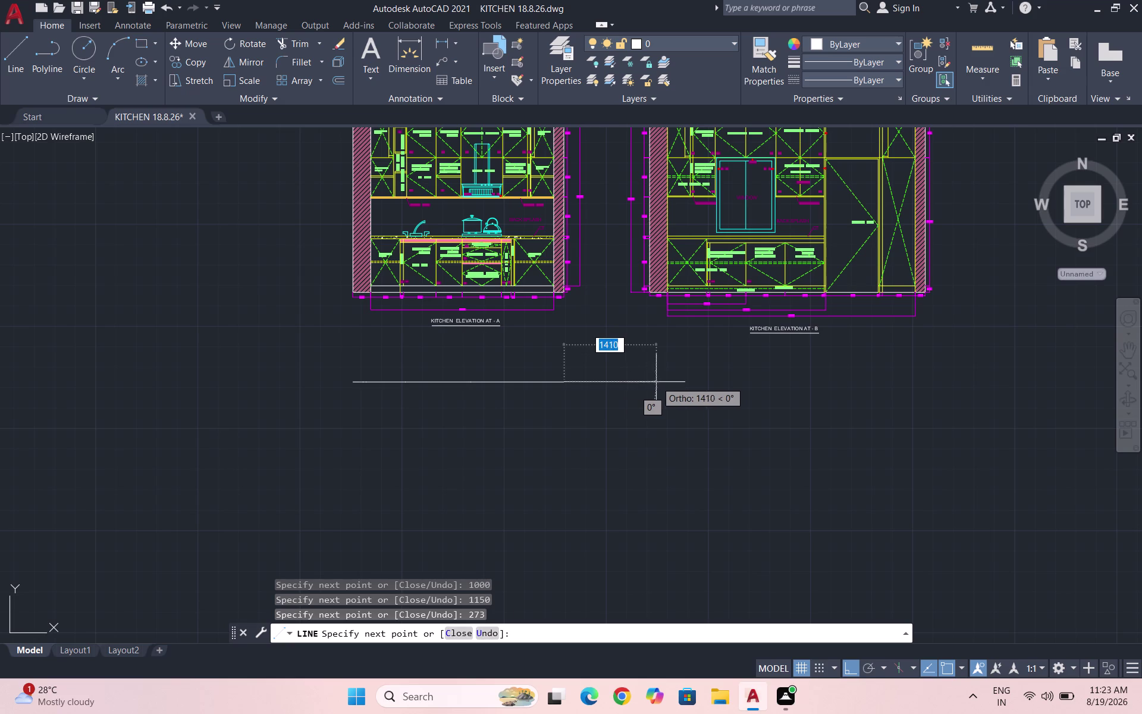
Drop the left edge from the top's left end: 40, 750, 635, 450, 875, 100.
scroll(up, 3)
key(l)
key(Return)
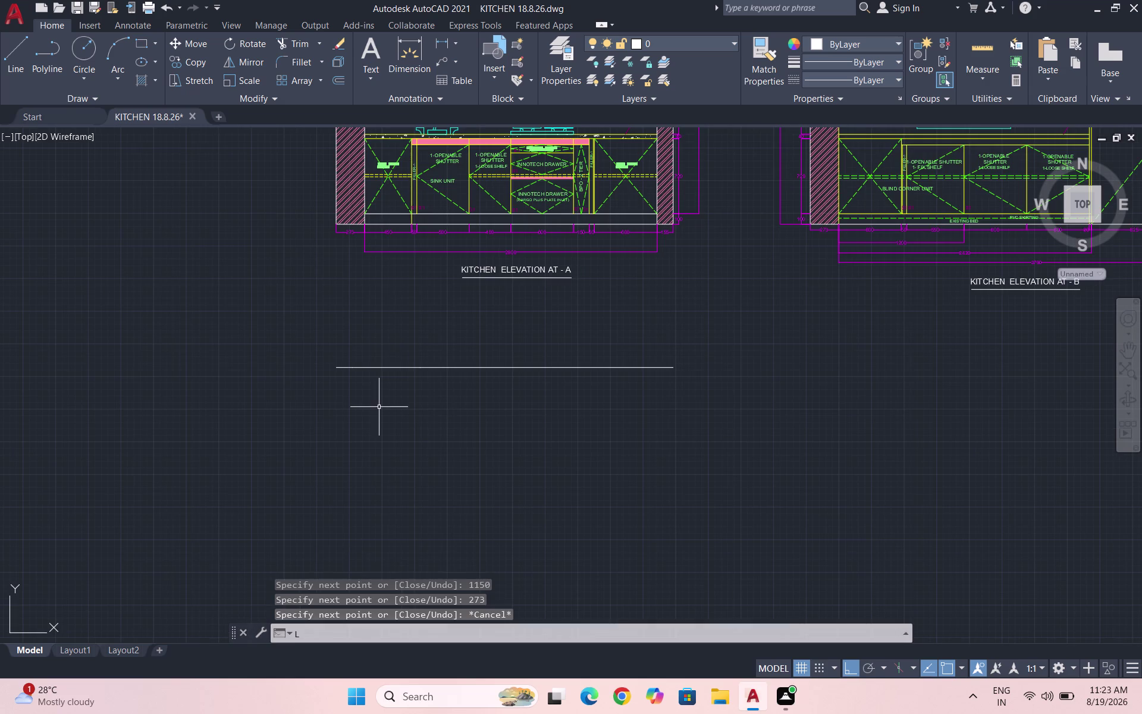
click(335, 367)
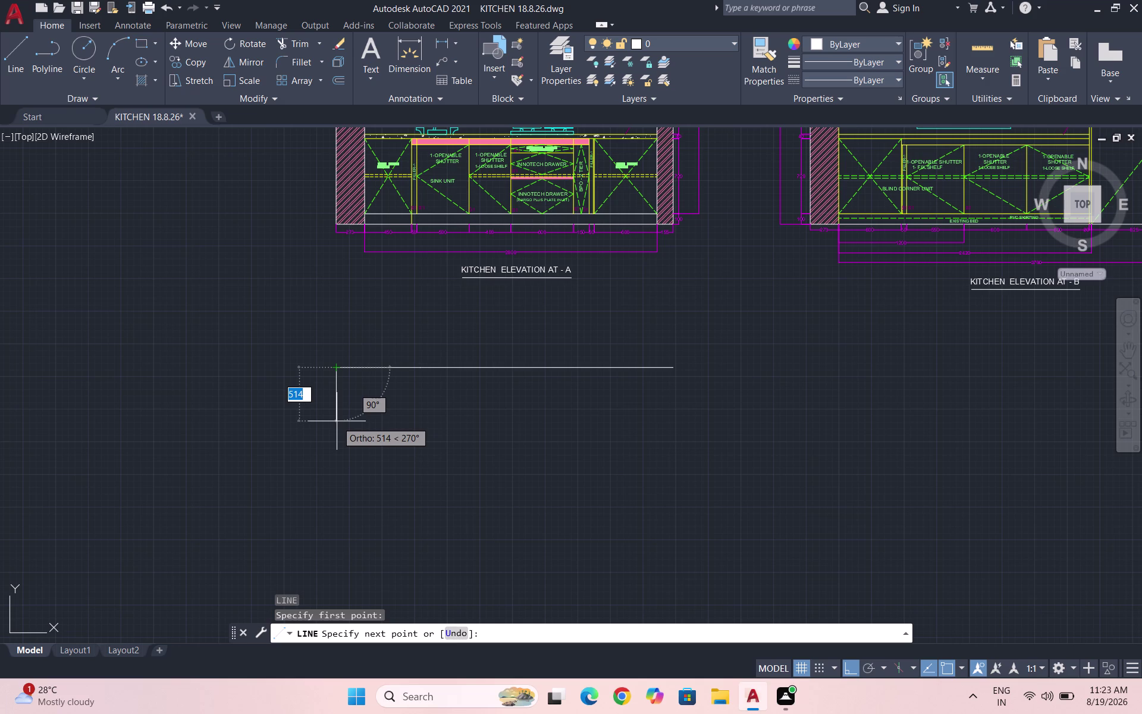
text(40)
key(Return)
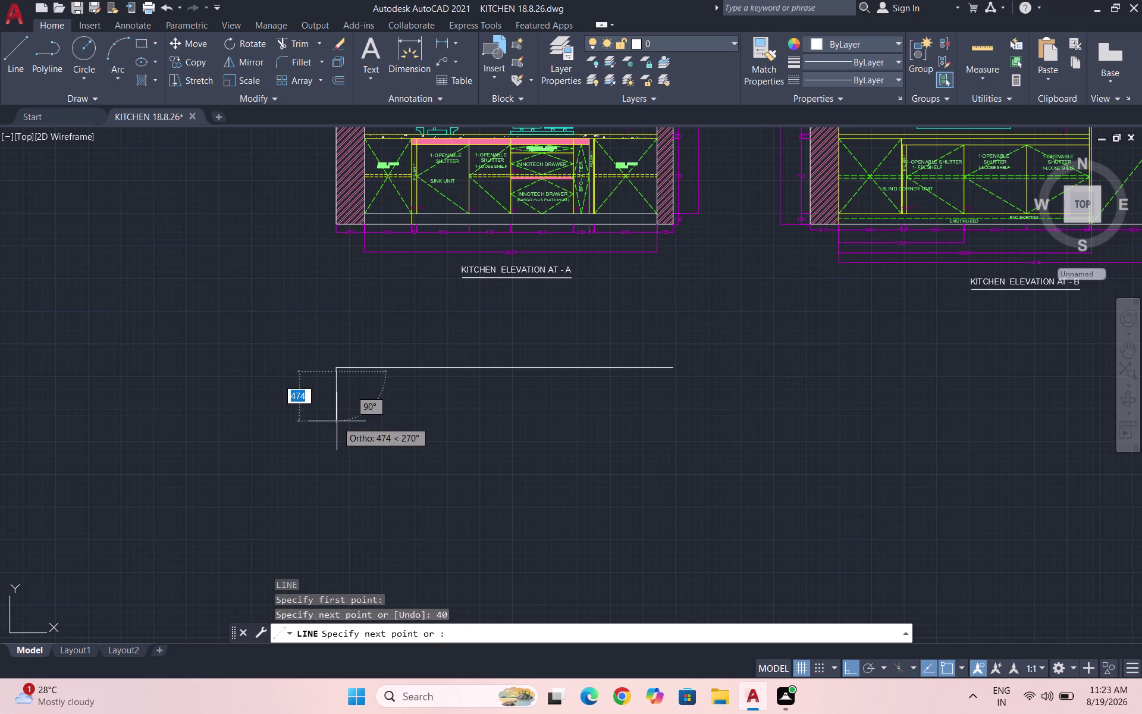
text(750)
key(Return)
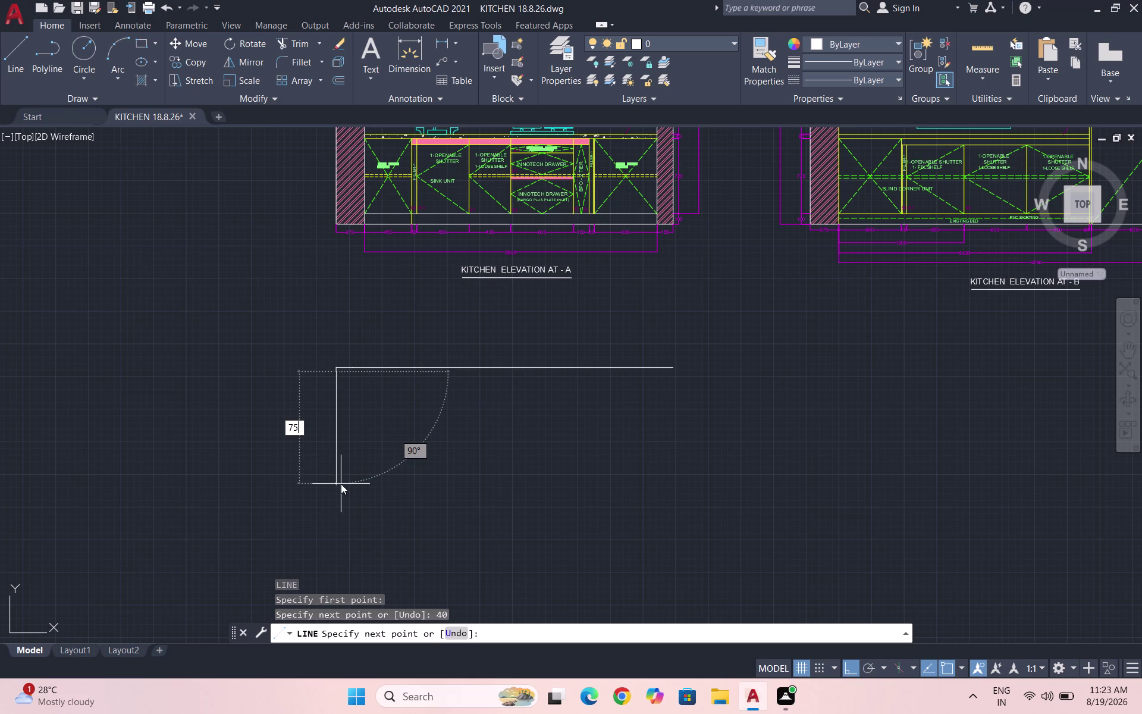
scroll(down, 3)
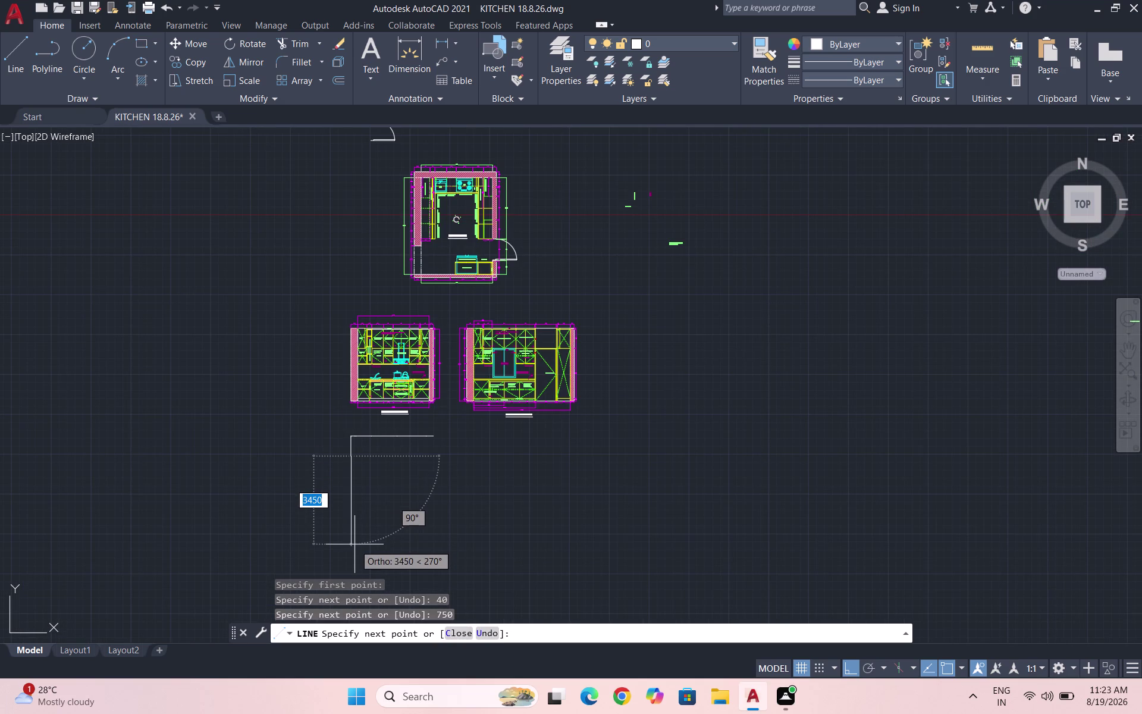
scroll(up, 3)
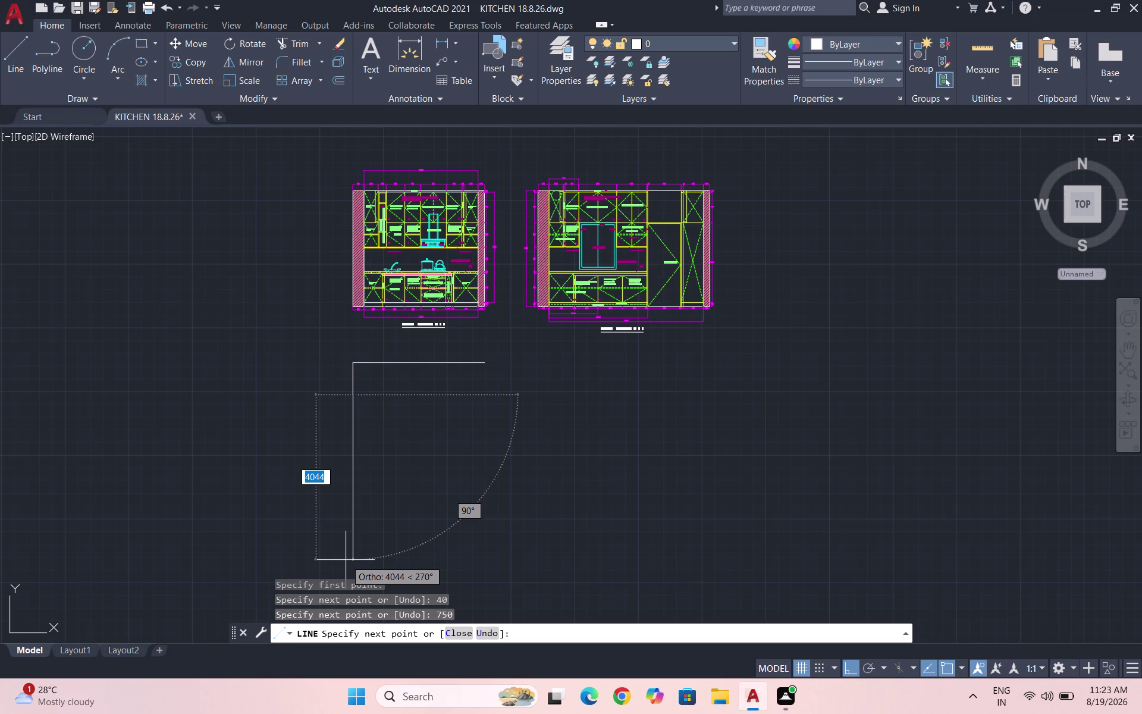
text(635)
key(Return)
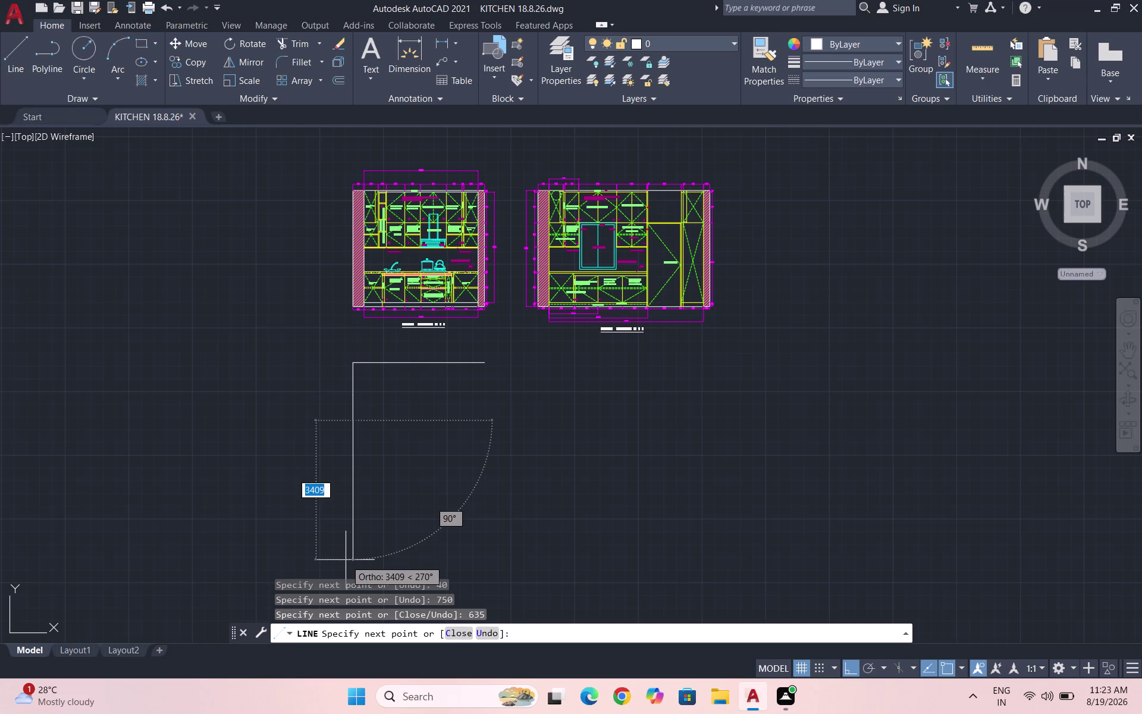
scroll(down, 3)
scroll(down, 3)
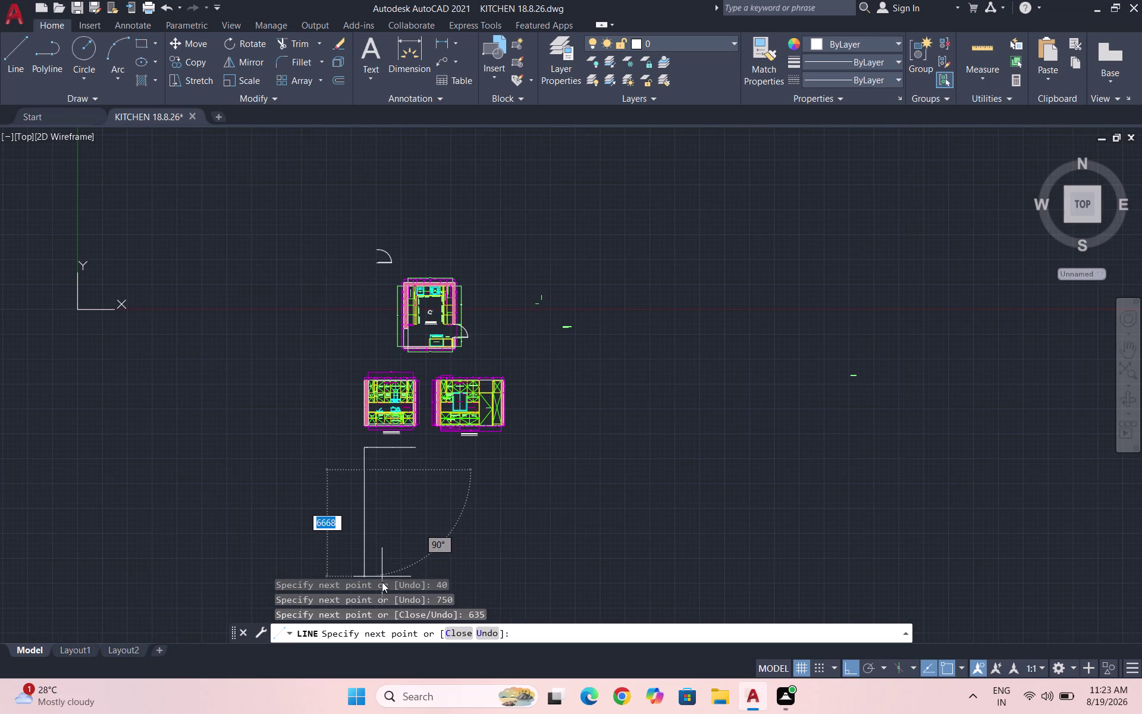
text(450)
key(Return)
scroll(down, 3)
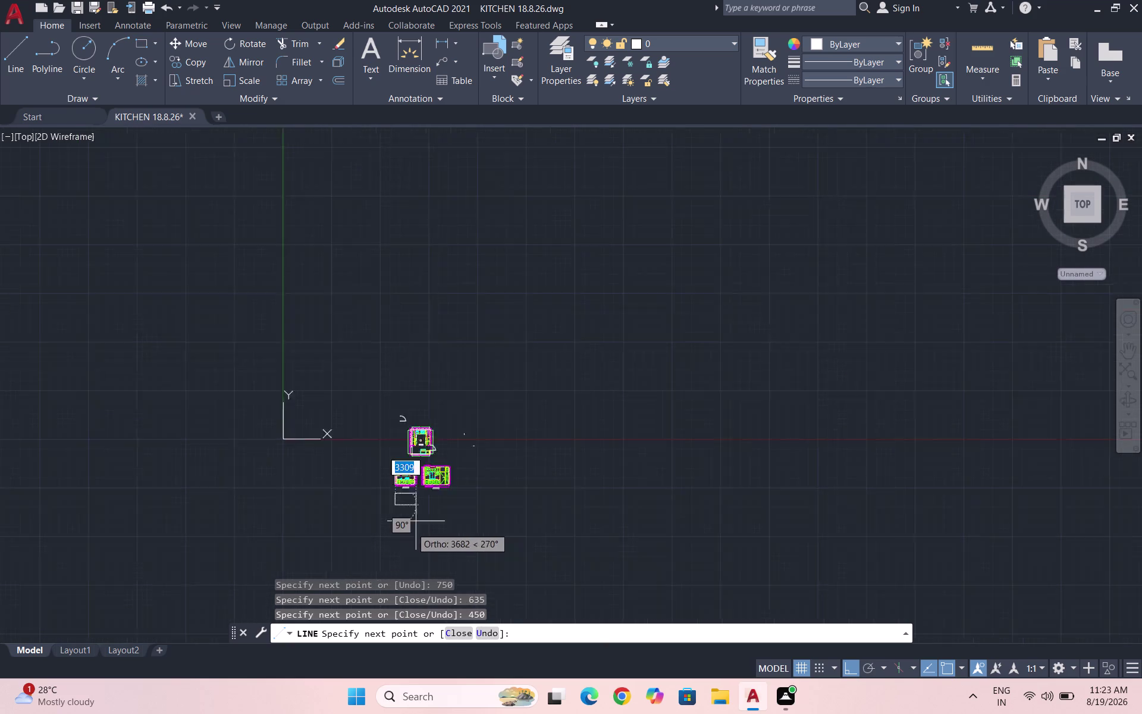
scroll(up, 3)
scroll(down, 3)
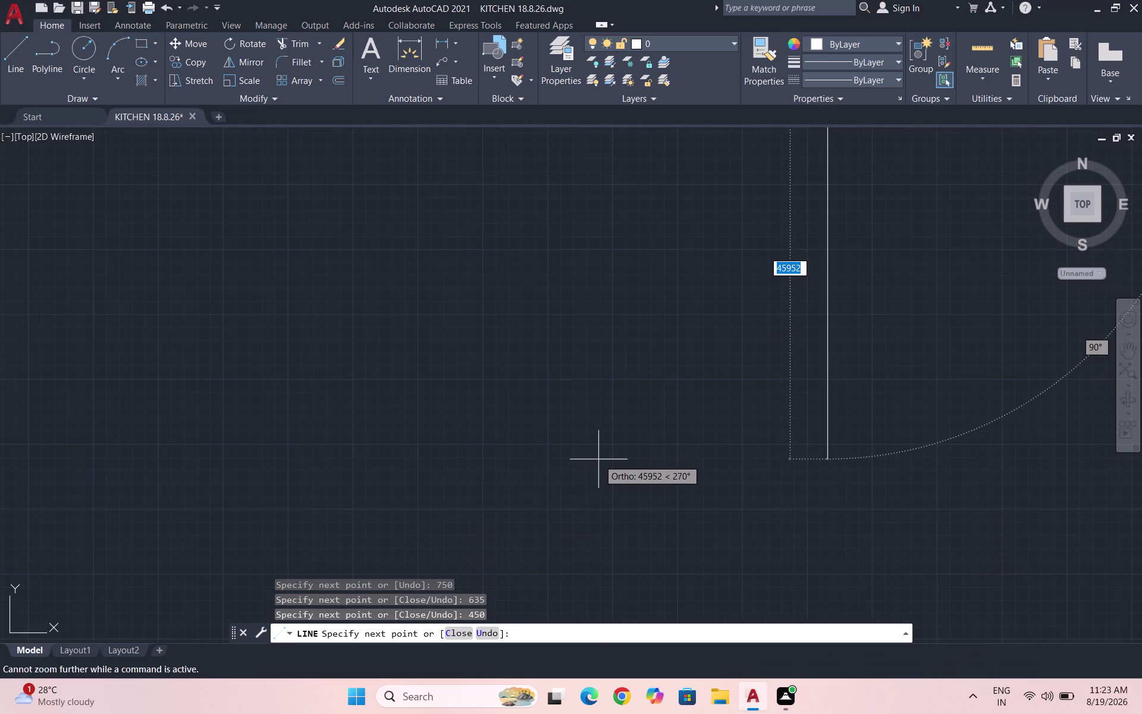
text(875)
key(Return)
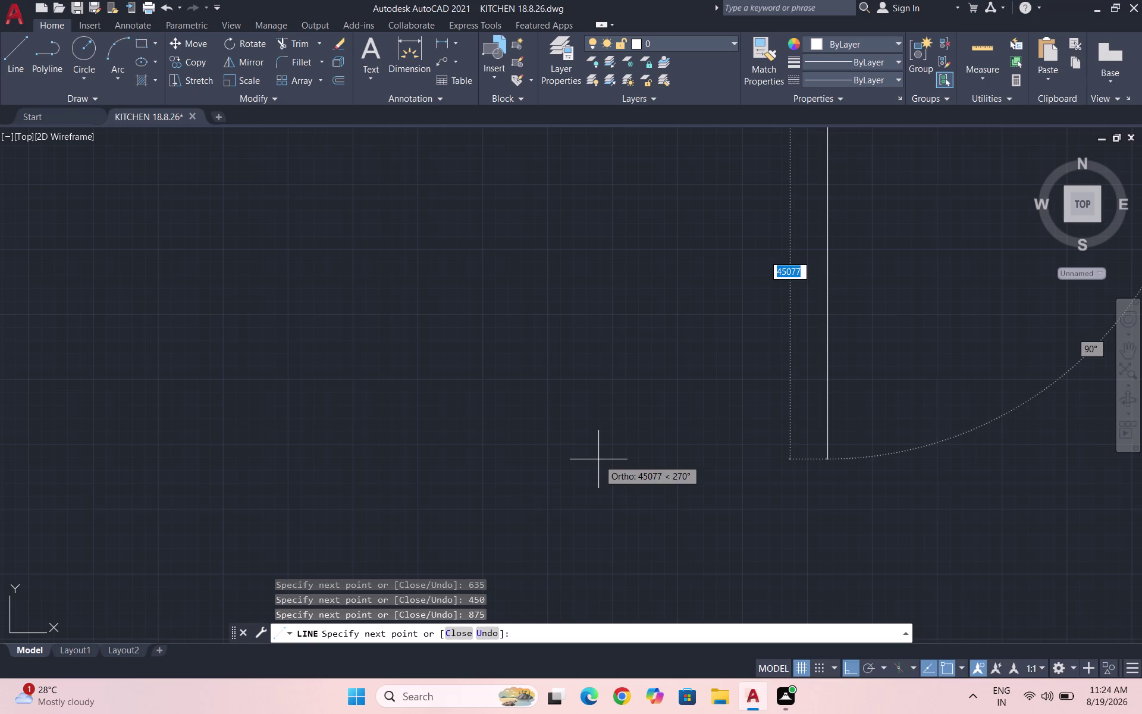
text(100)
key(Return)
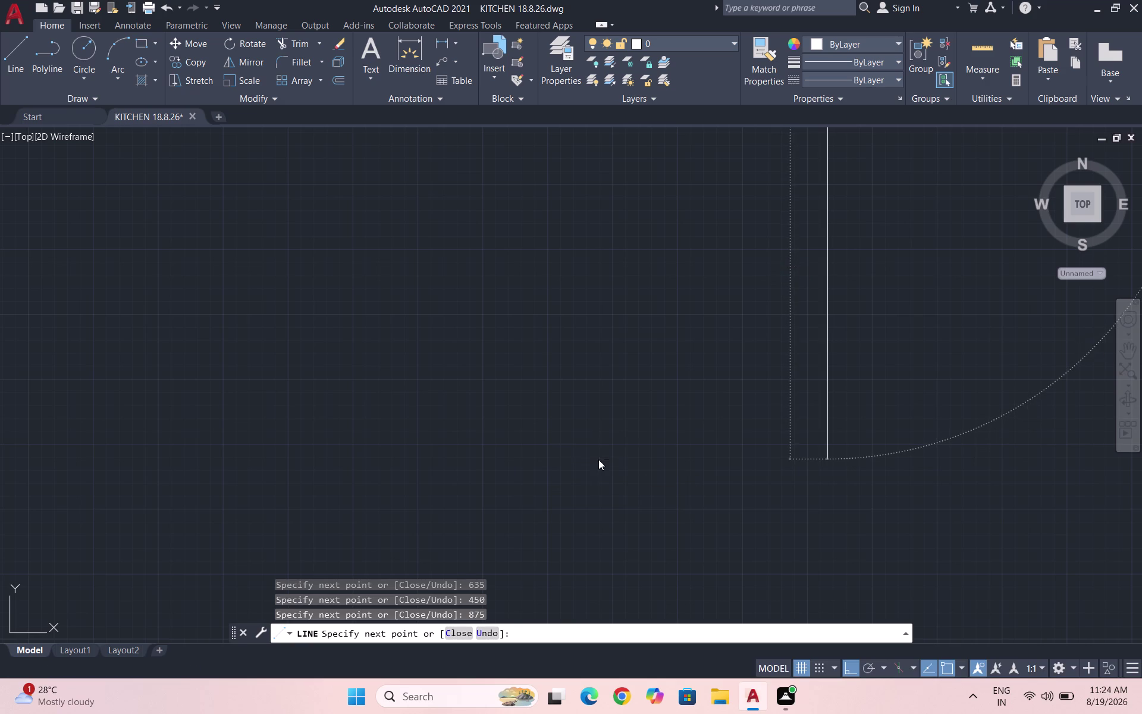
key(Return)
scroll(down, 3)
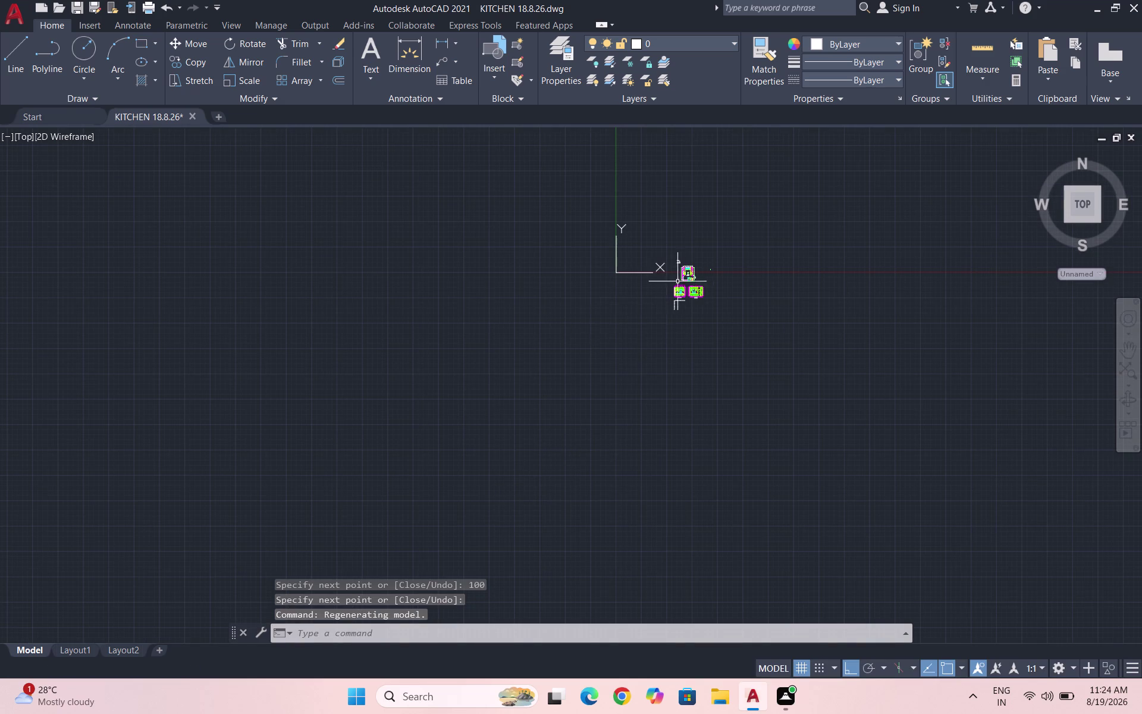
scroll(up, 3)
scroll(up, 3)
scroll(up, 3)
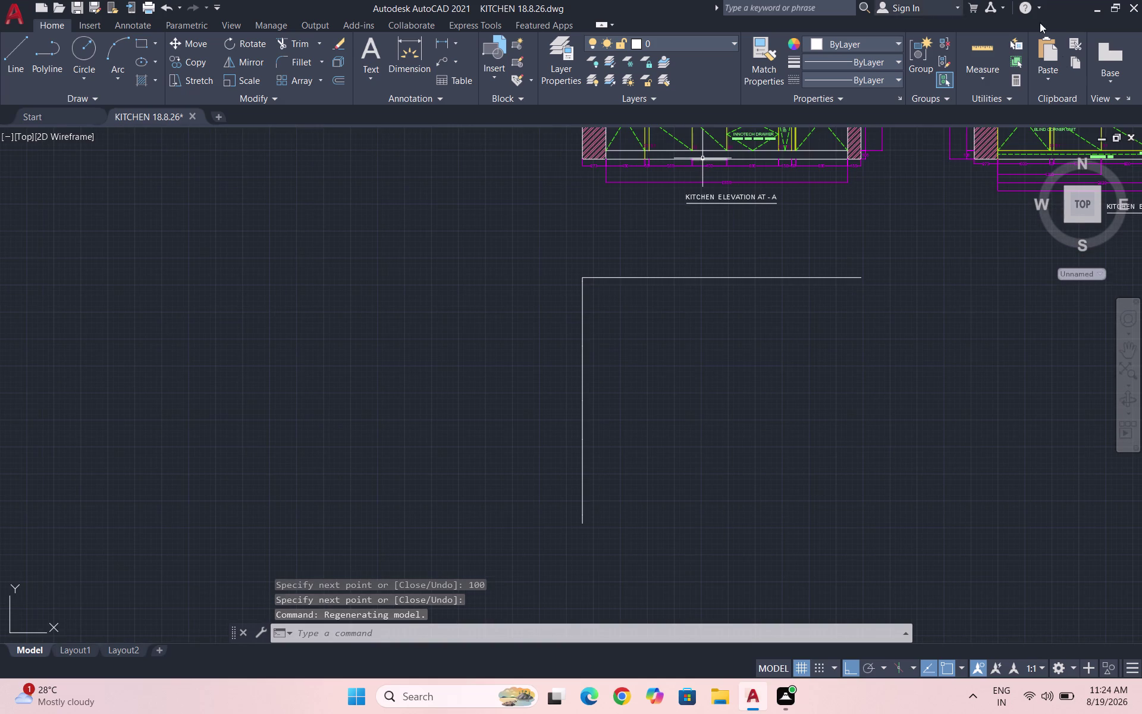
Quick-measure the new corner below elevation A, then start another line.
click(968, 63)
click(995, 100)
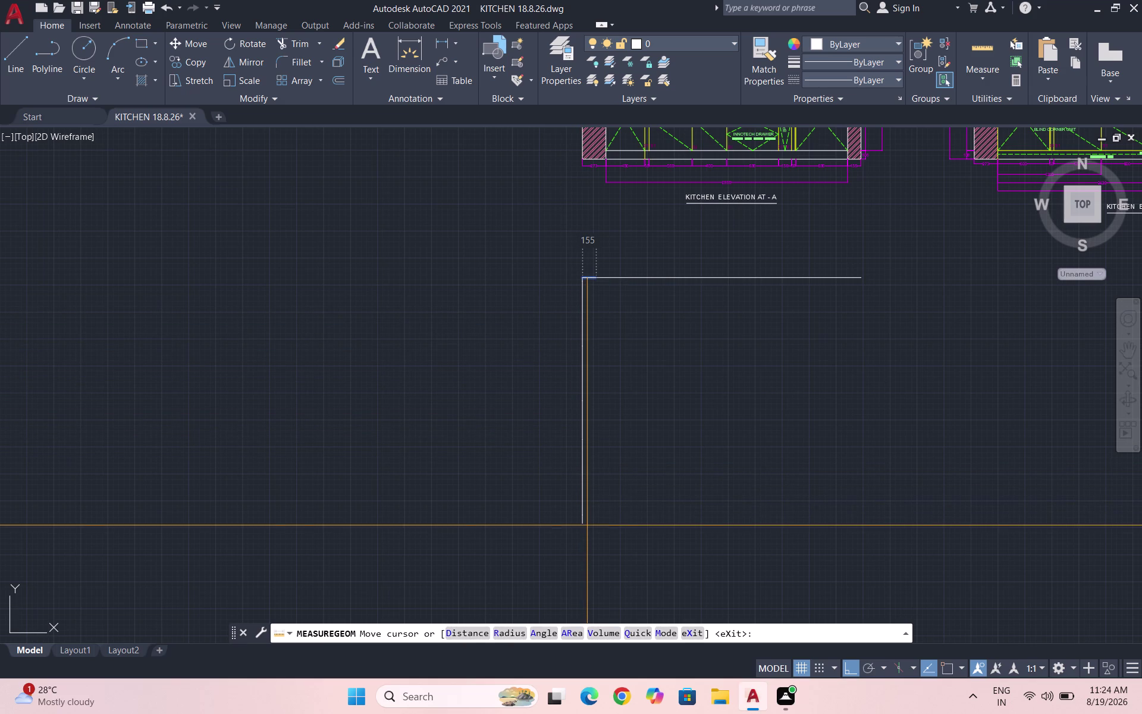
key(Escape)
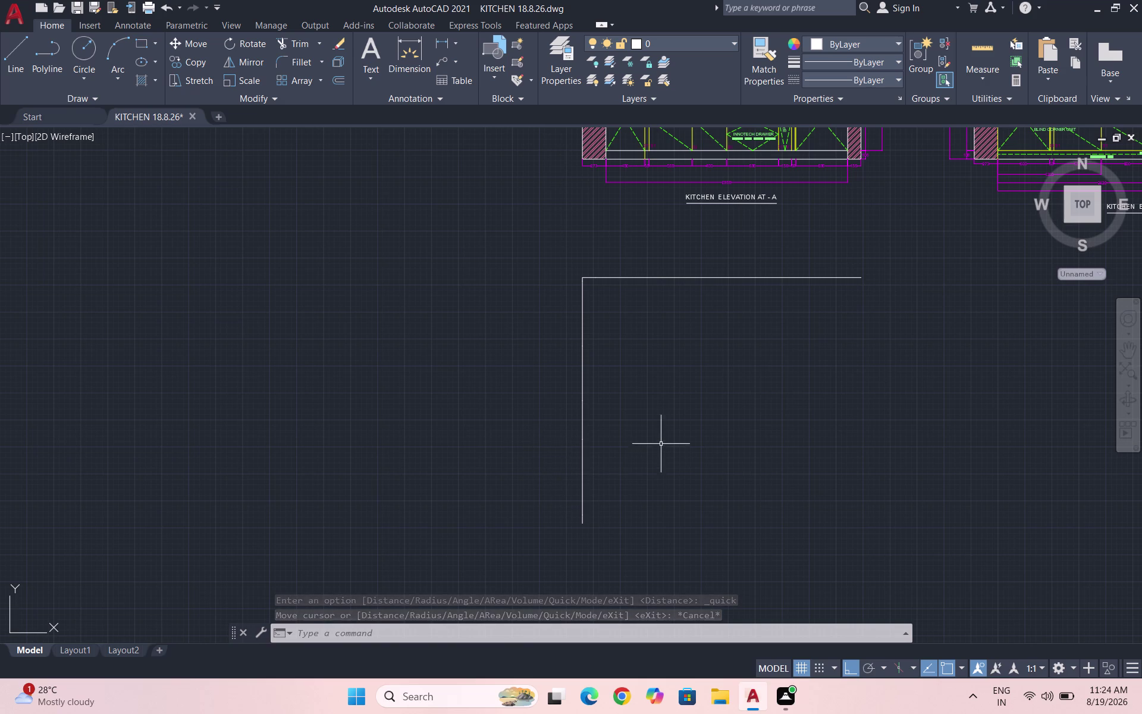
key(l)
key(Return)
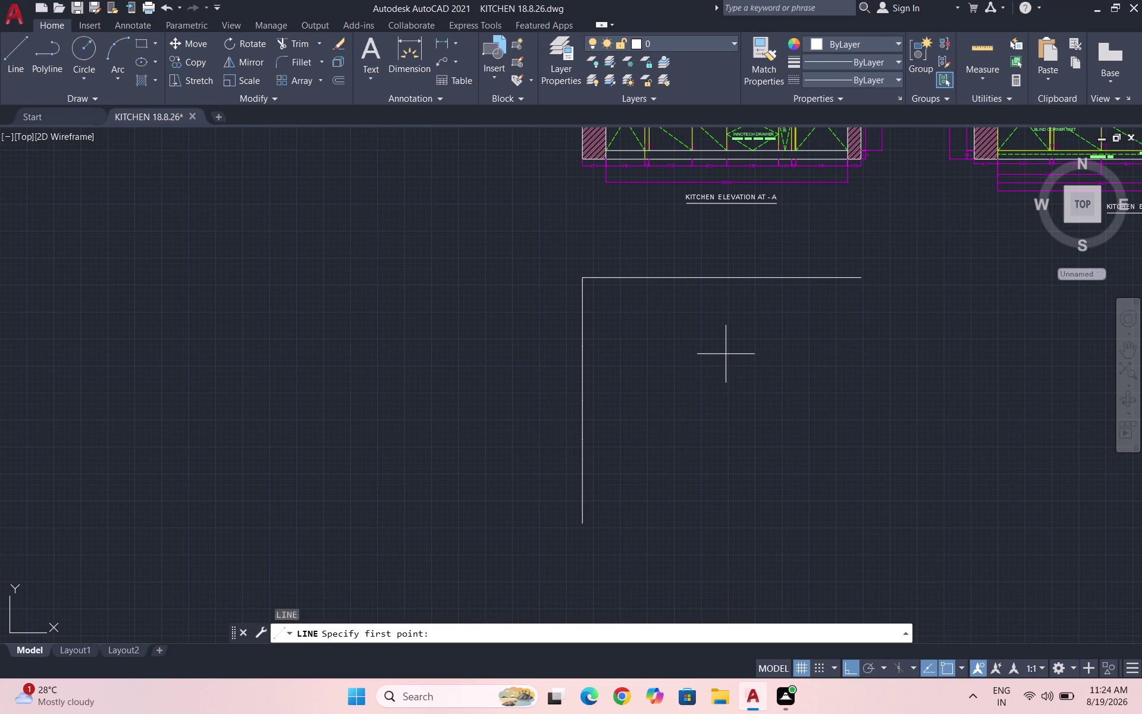
From the left edge's bottom, draw segments 155, 50, 600, 1000, 1150 and 273.
scroll(up, 3)
scroll(up, 3)
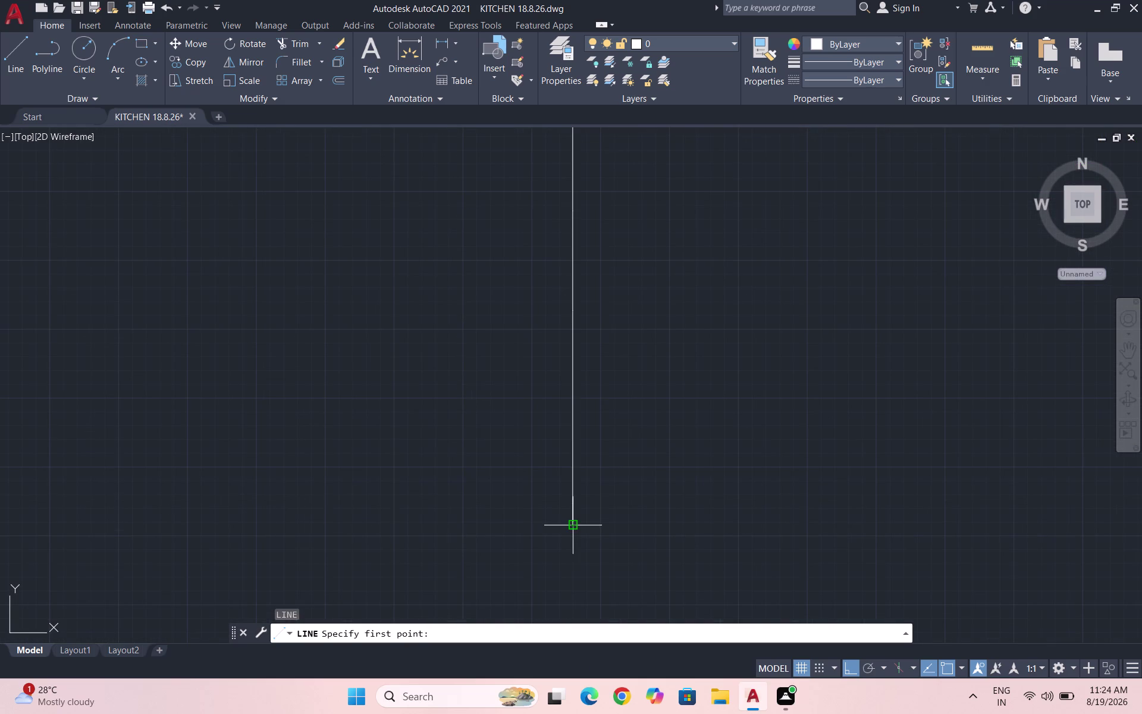
drag(571, 521, 577, 521)
text(155)
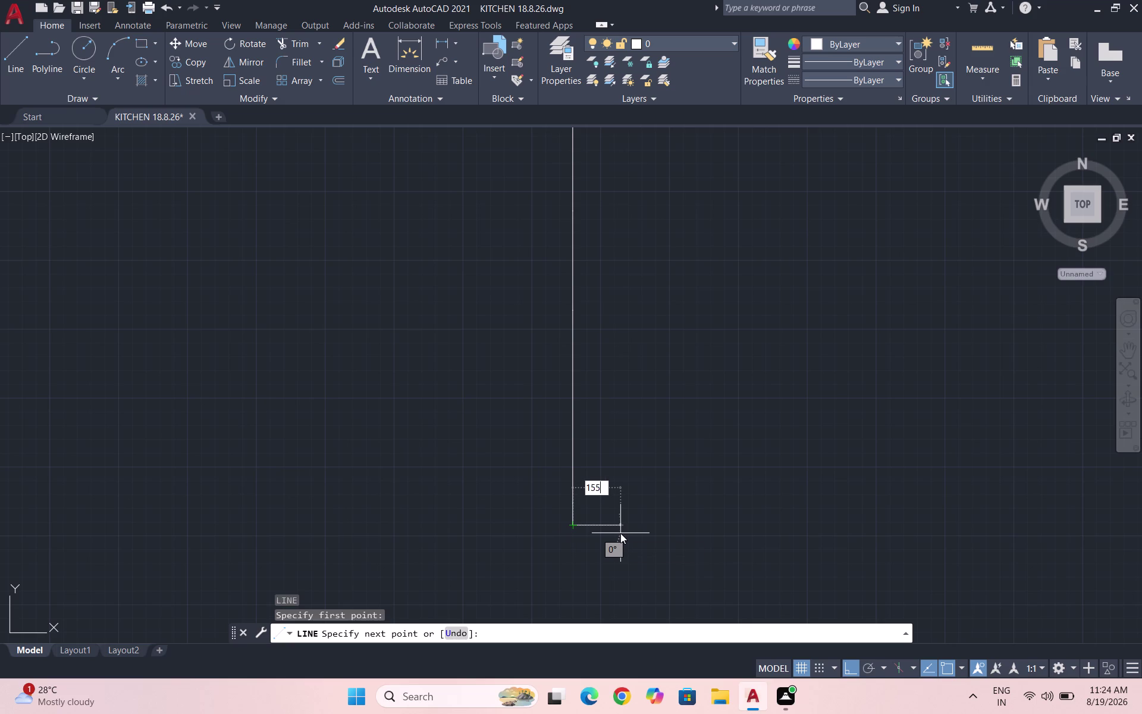
key(Return)
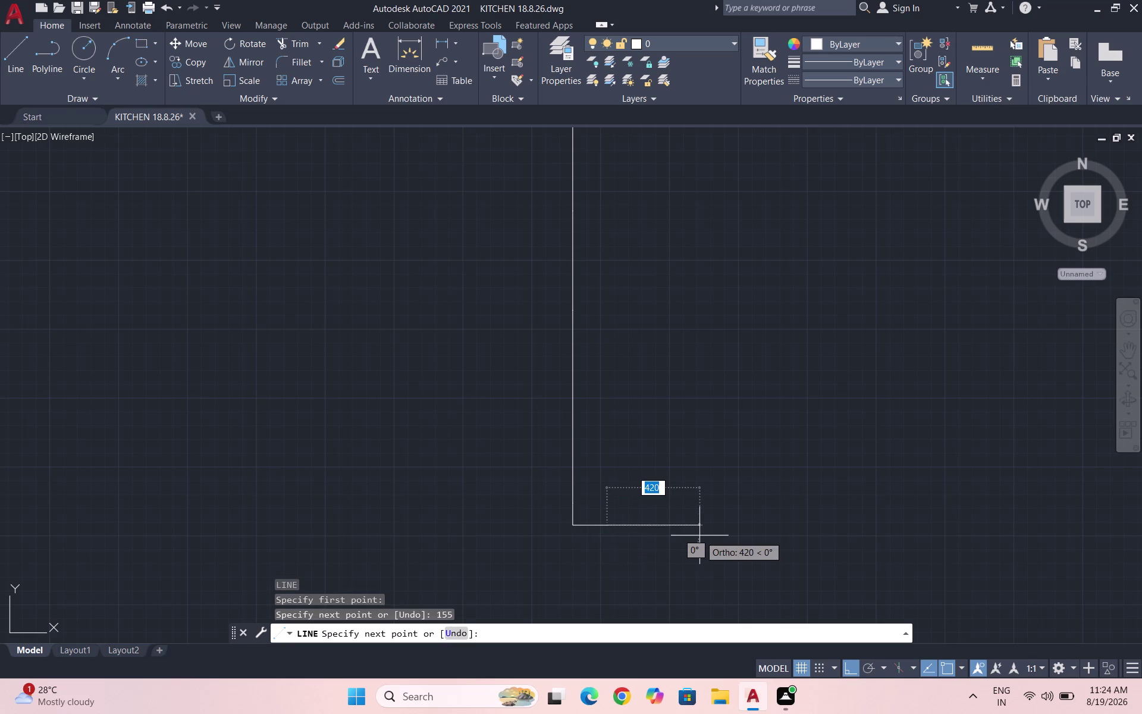
text(50)
key(Return)
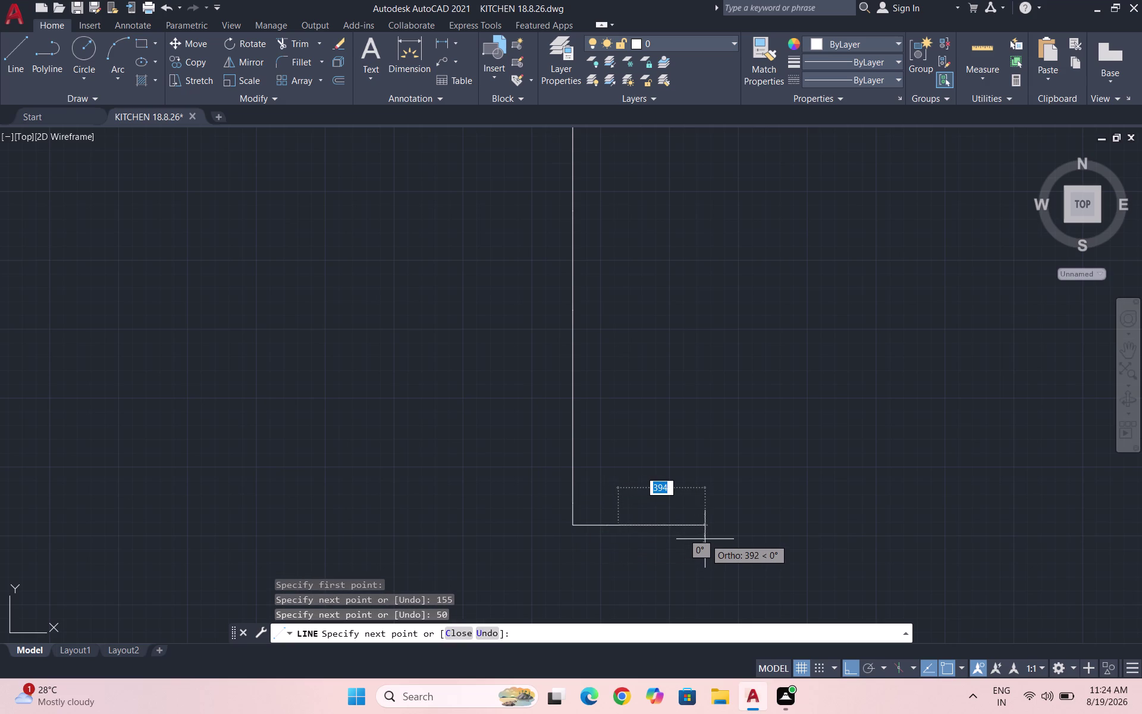
text(600)
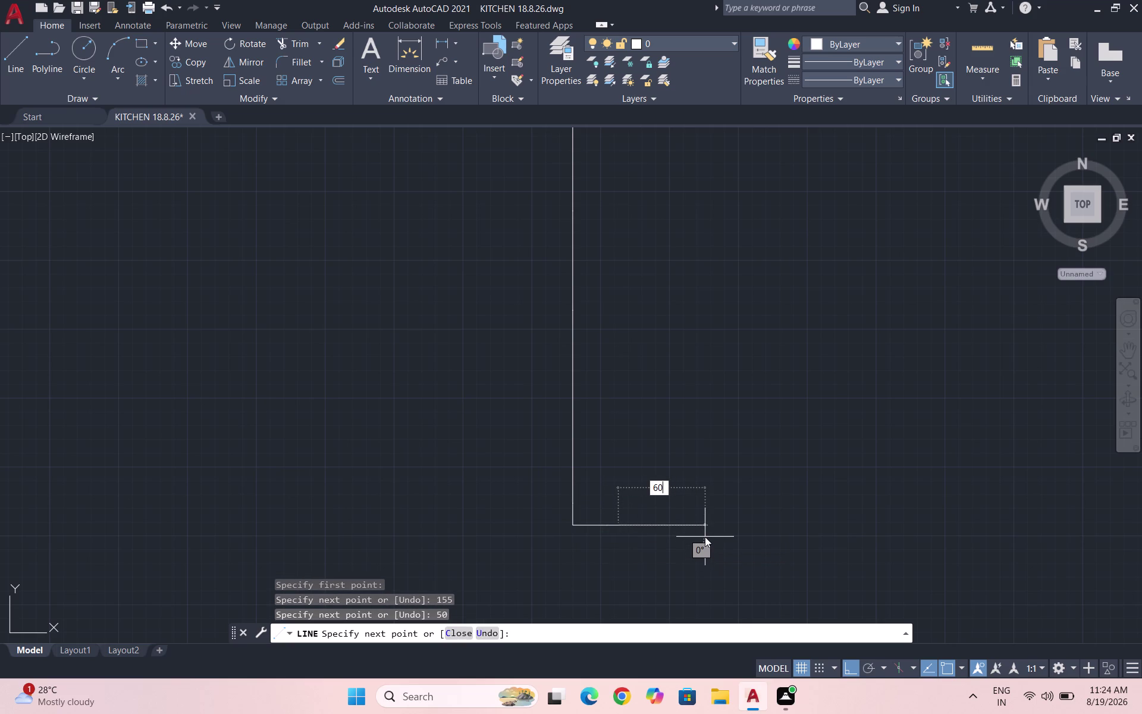
key(Return)
scroll(down, 3)
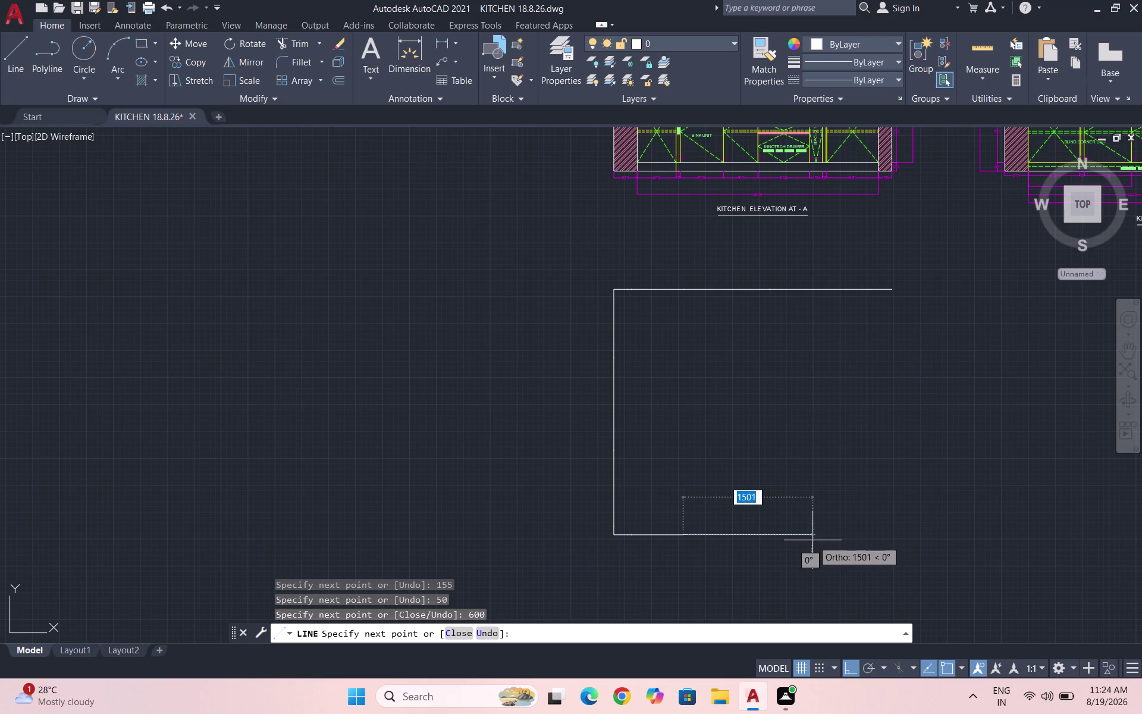
text(1000)
key(Return)
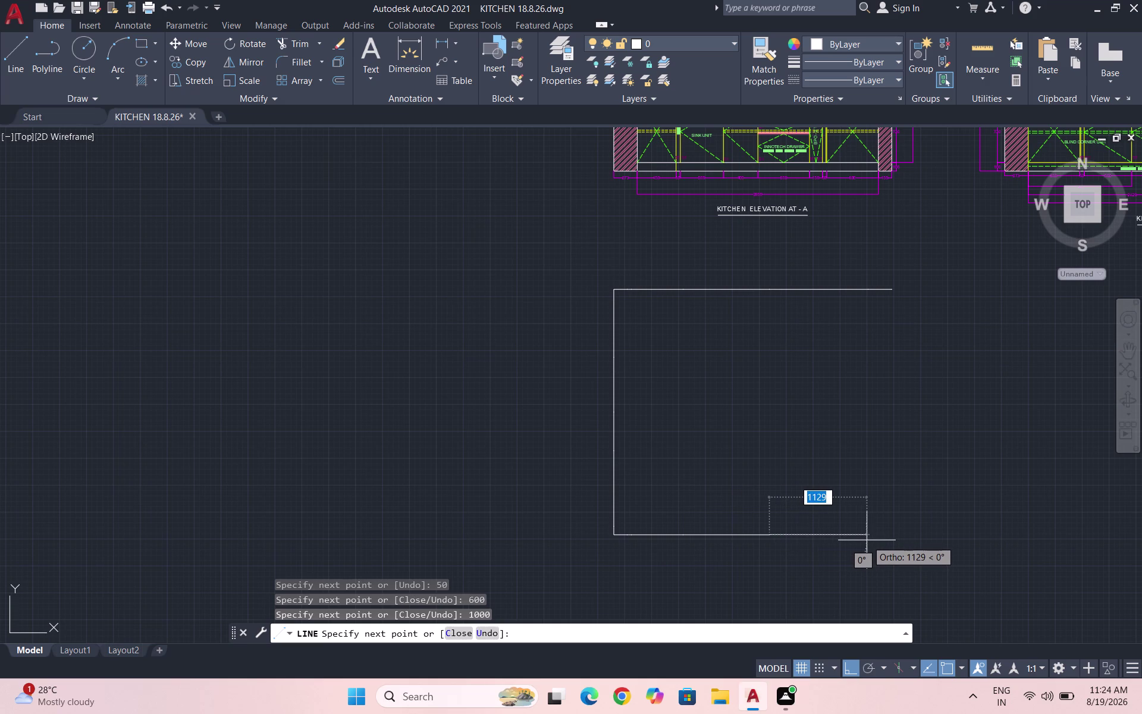
text(11)
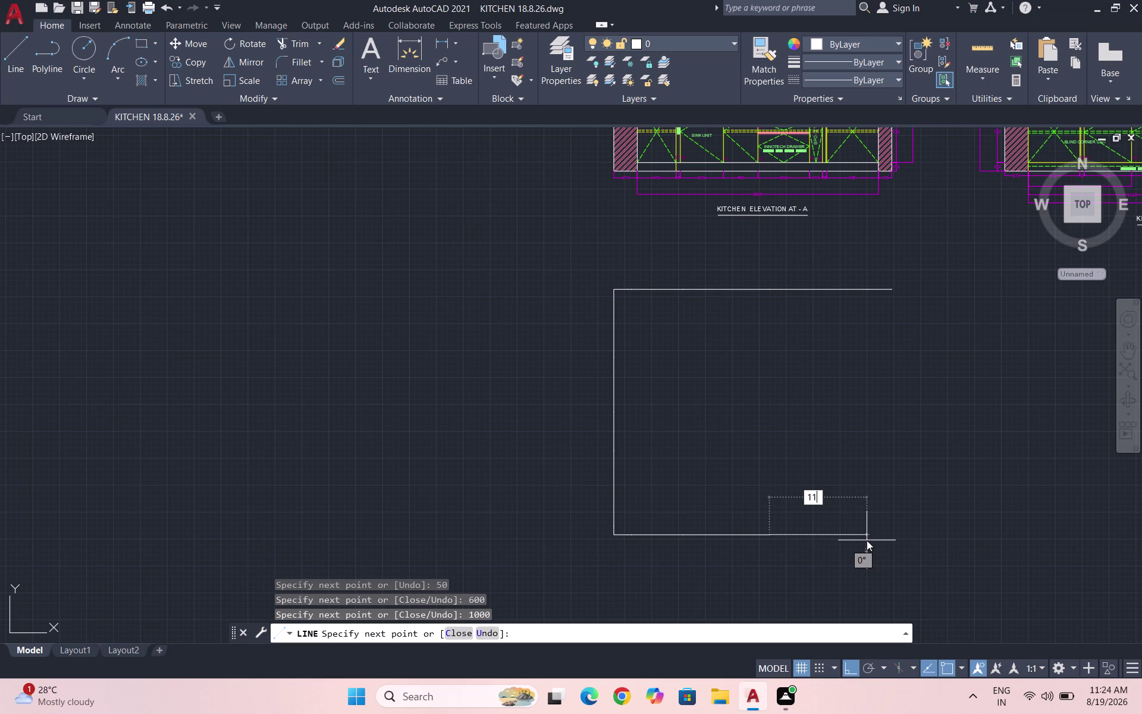
text(50)
key(Return)
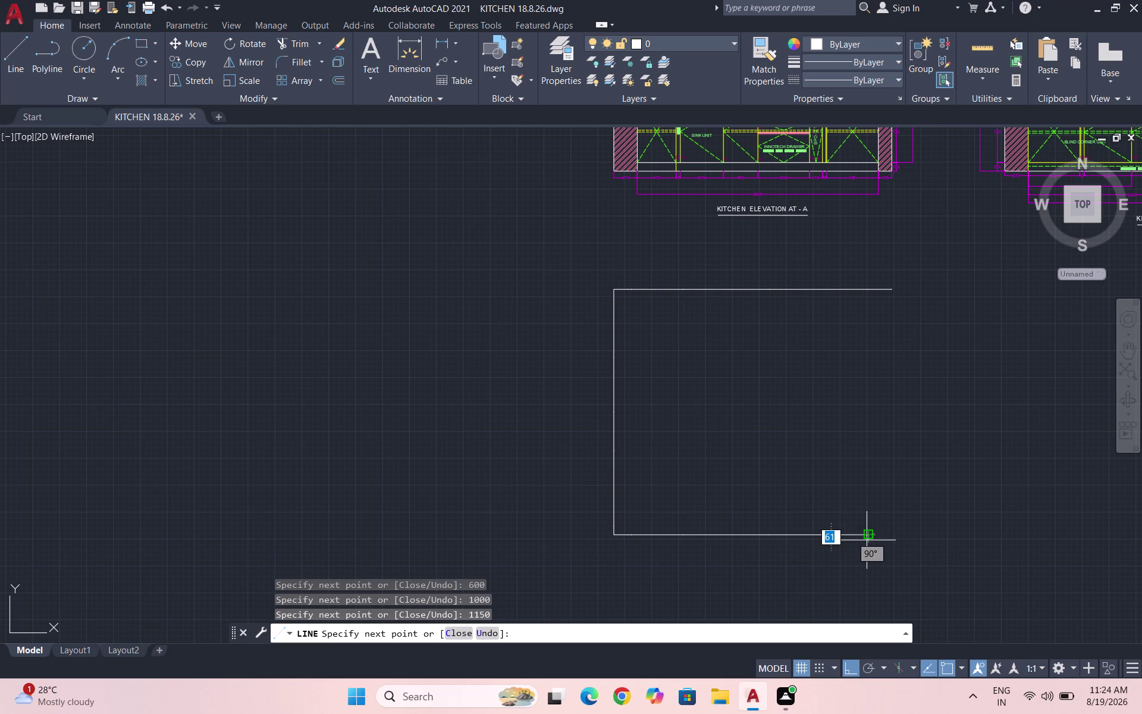
text(2)
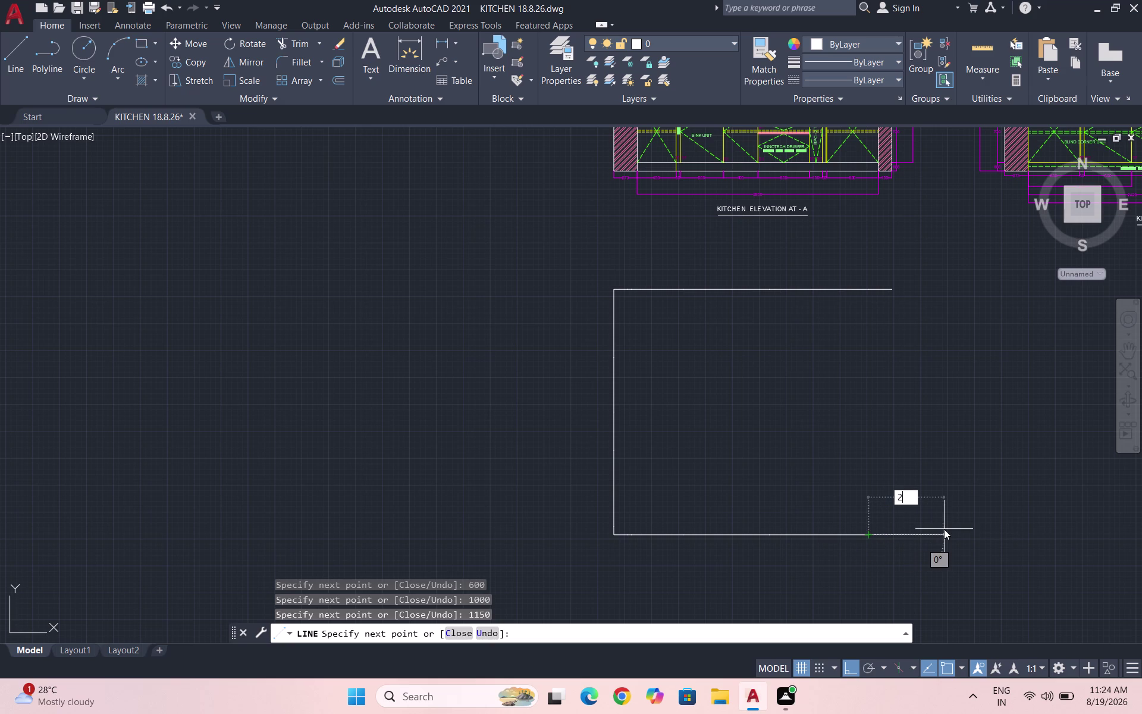
text(73)
key(Return)
key(Return)
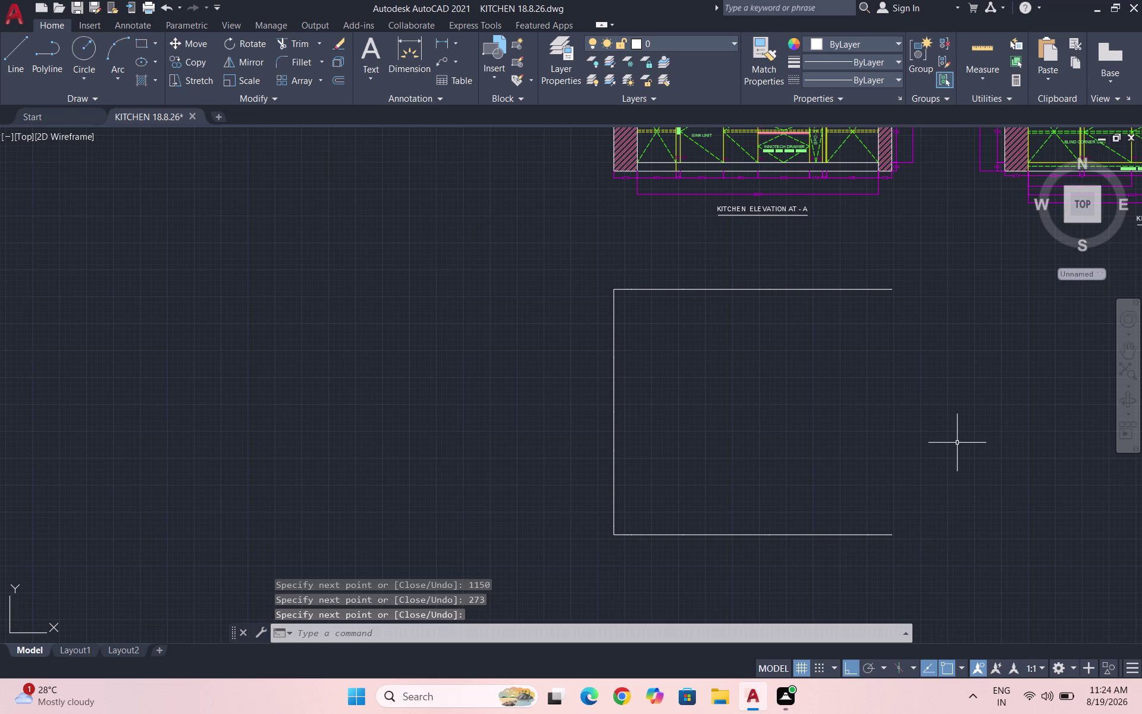
Start a new line at the outline's bottom-right corner.
key(l)
key(Return)
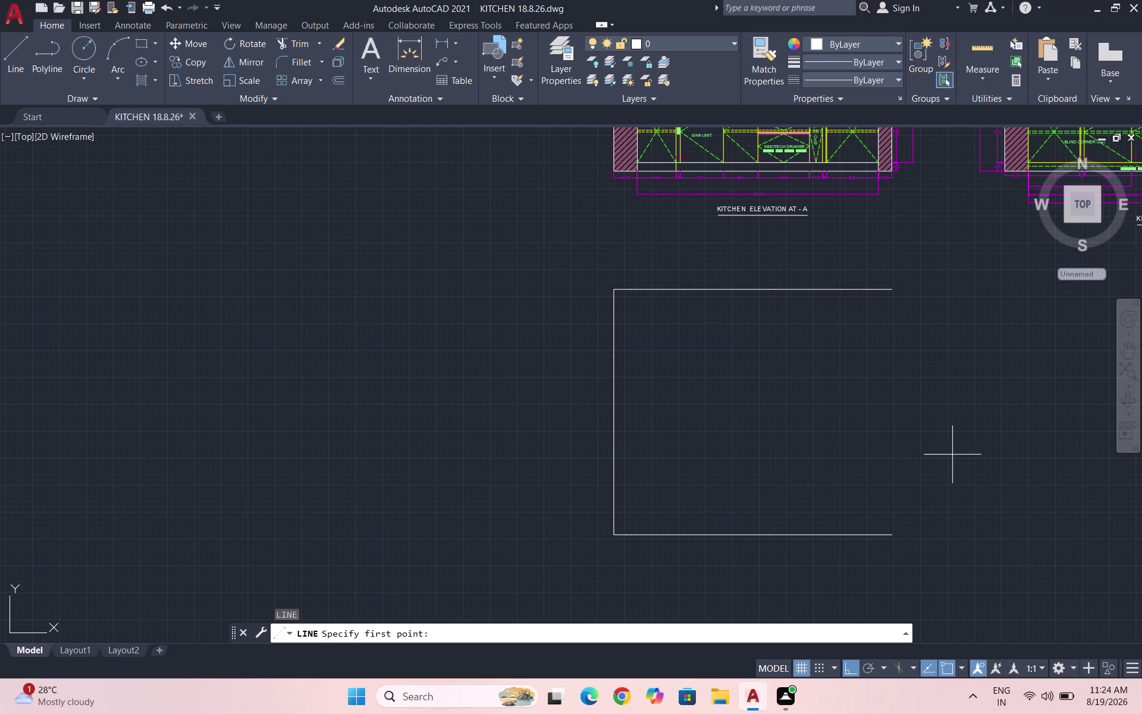
click(897, 533)
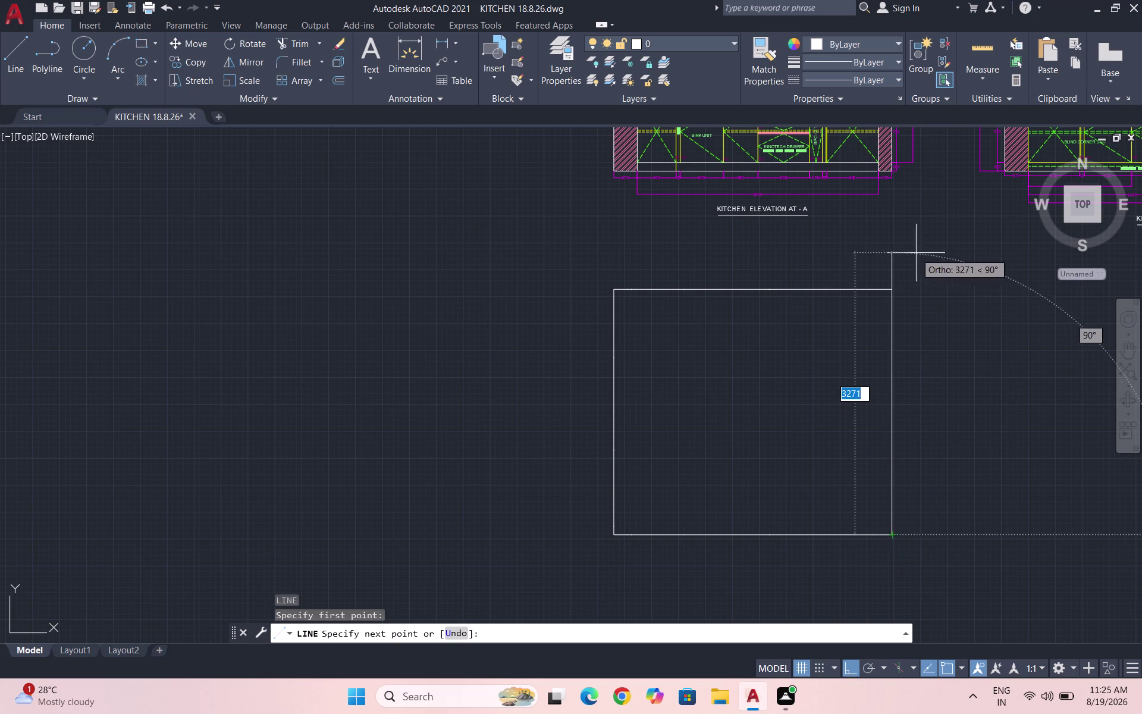
Draw the right-hand vertical edge up to the level of the top edge.
click(892, 293)
key(Escape)
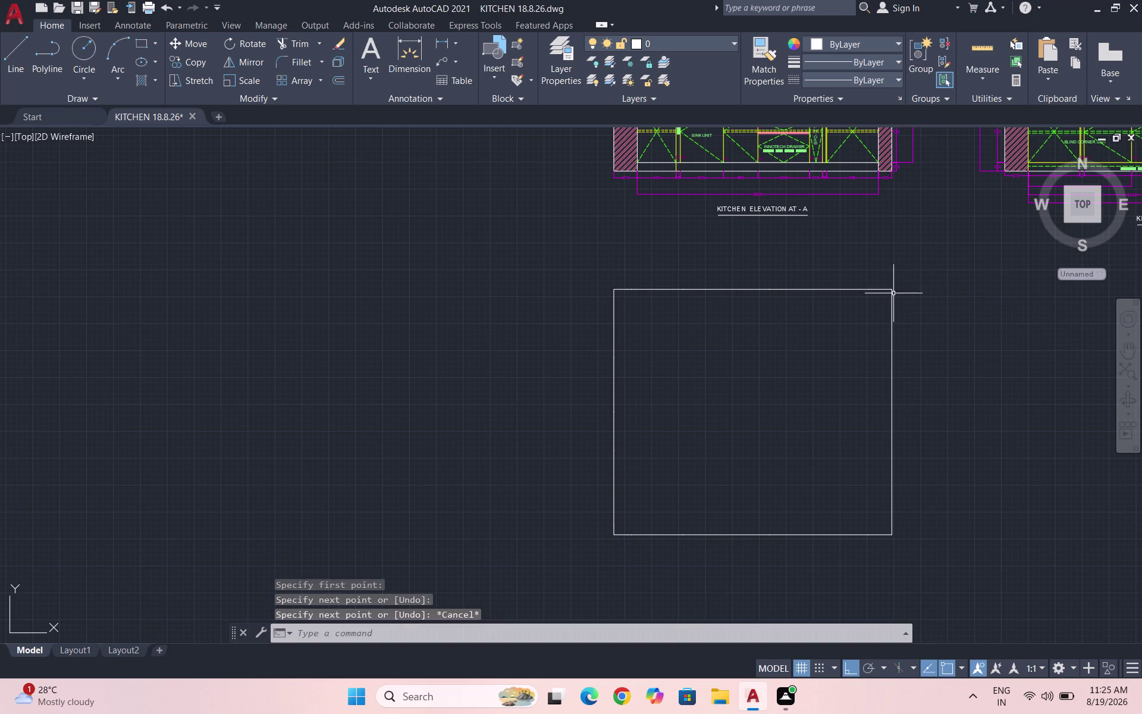
scroll(down, 3)
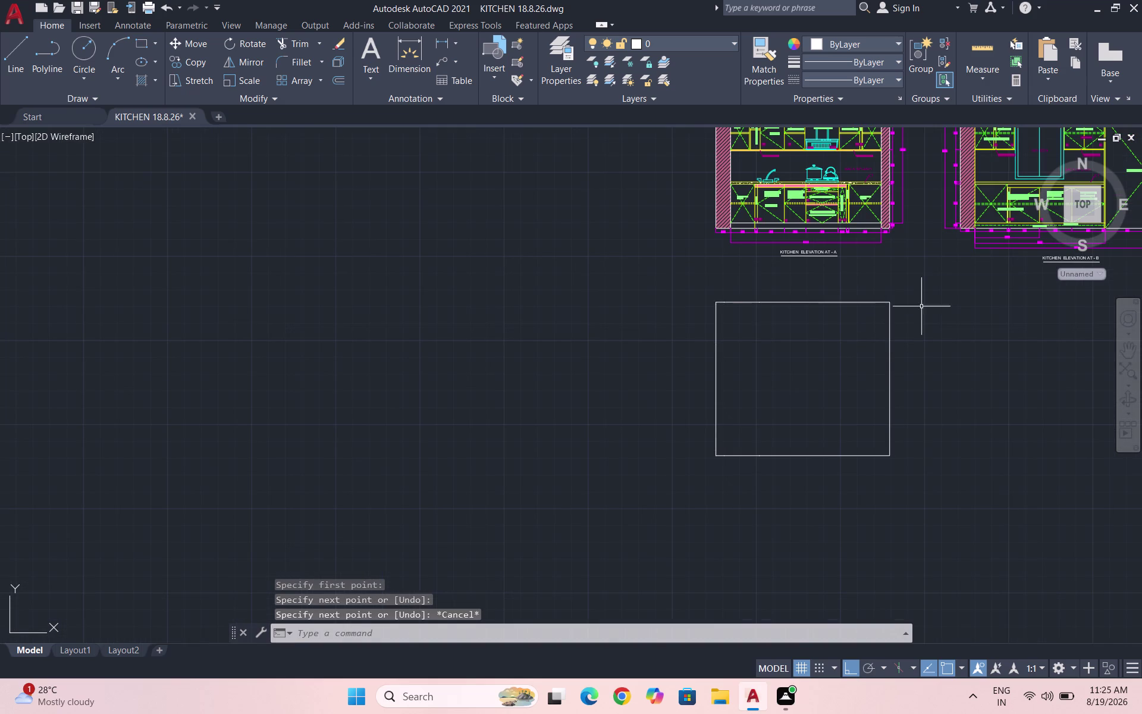
Quick-measure the outline's widths and its 2850 height.
click(990, 76)
click(990, 102)
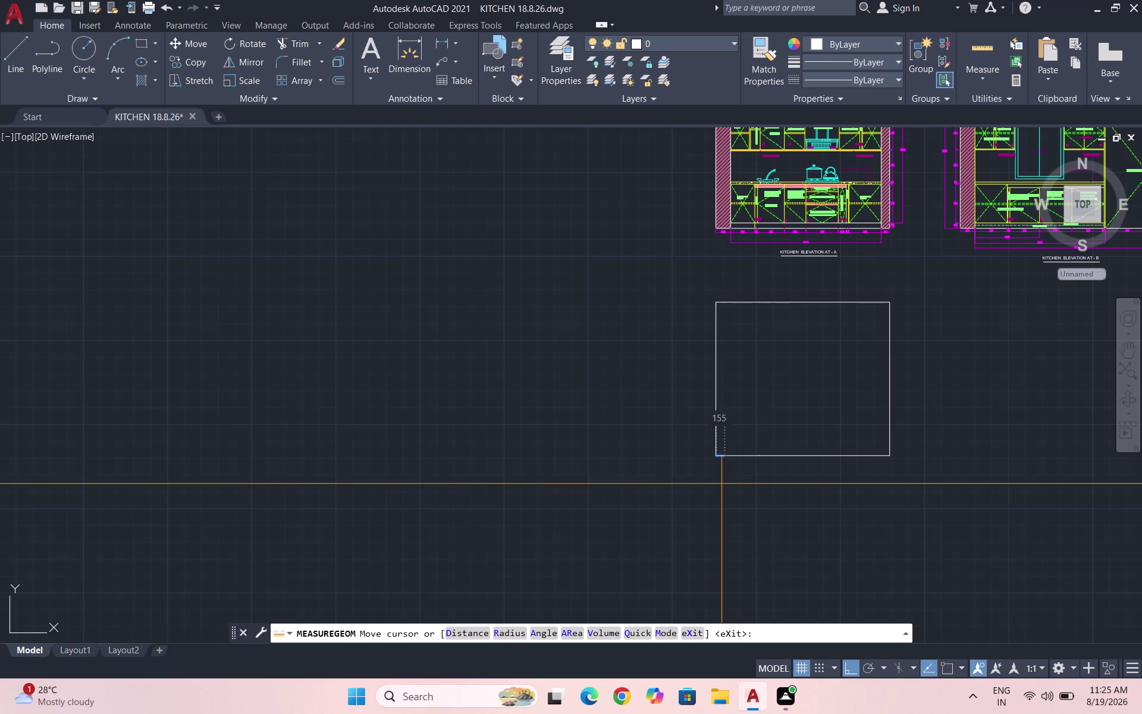
scroll(up, 3)
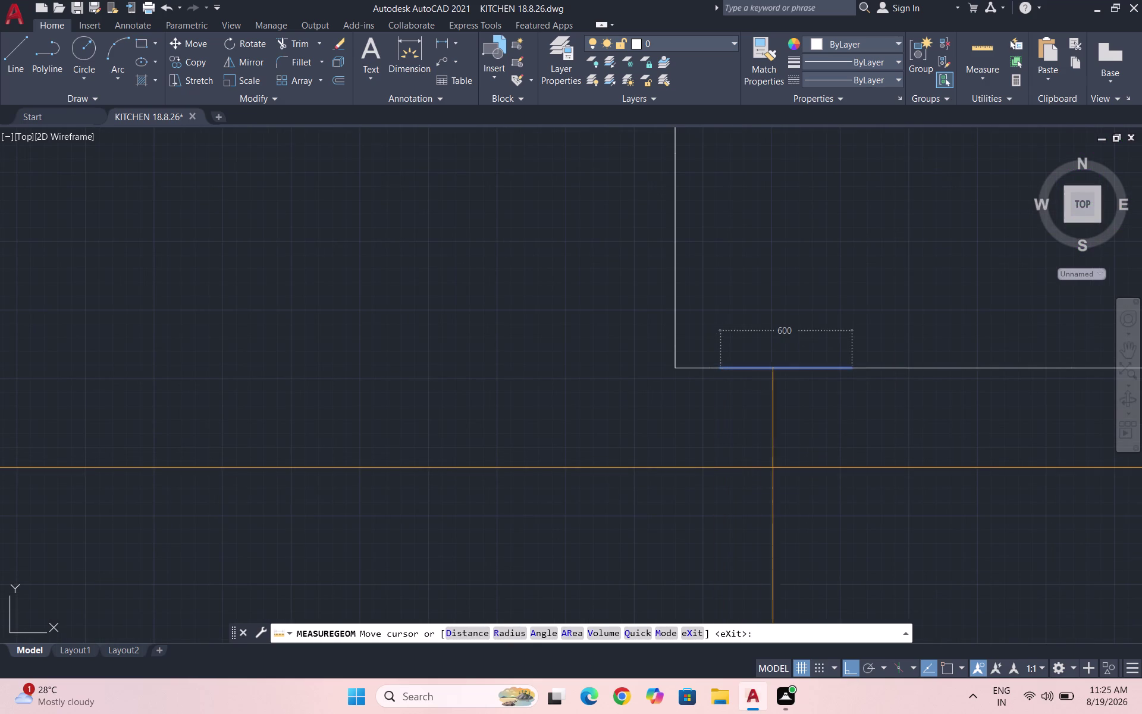
scroll(down, 3)
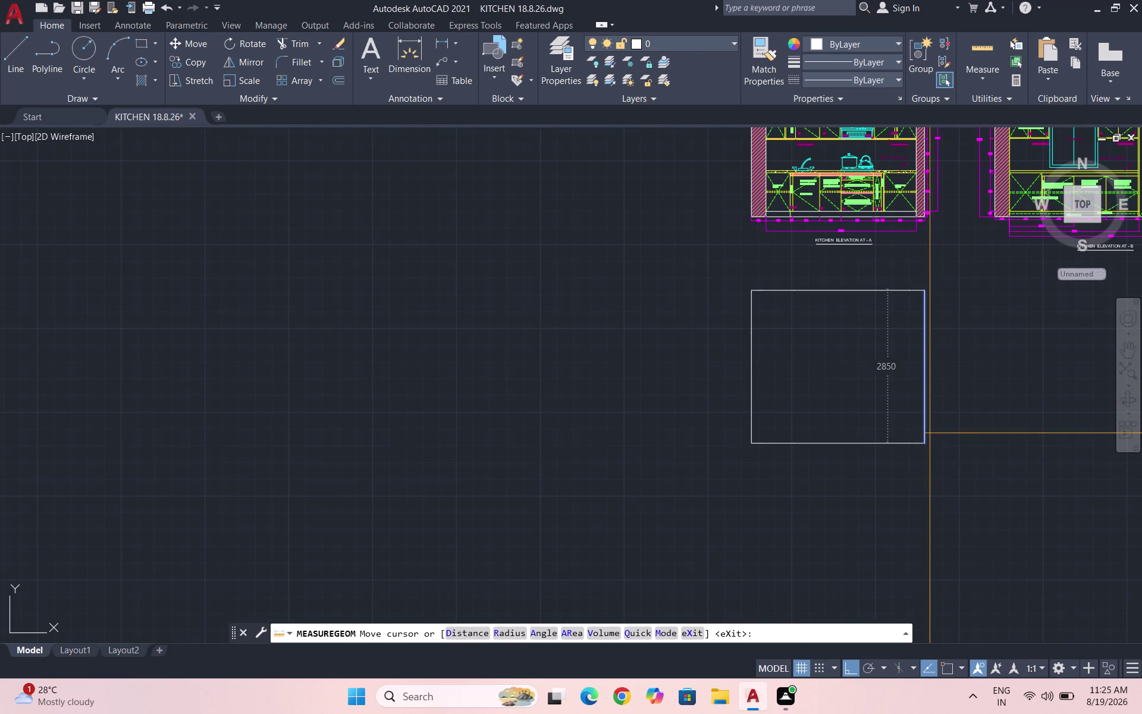
key(Escape)
key(Escape)
scroll(down, 3)
scroll(up, 3)
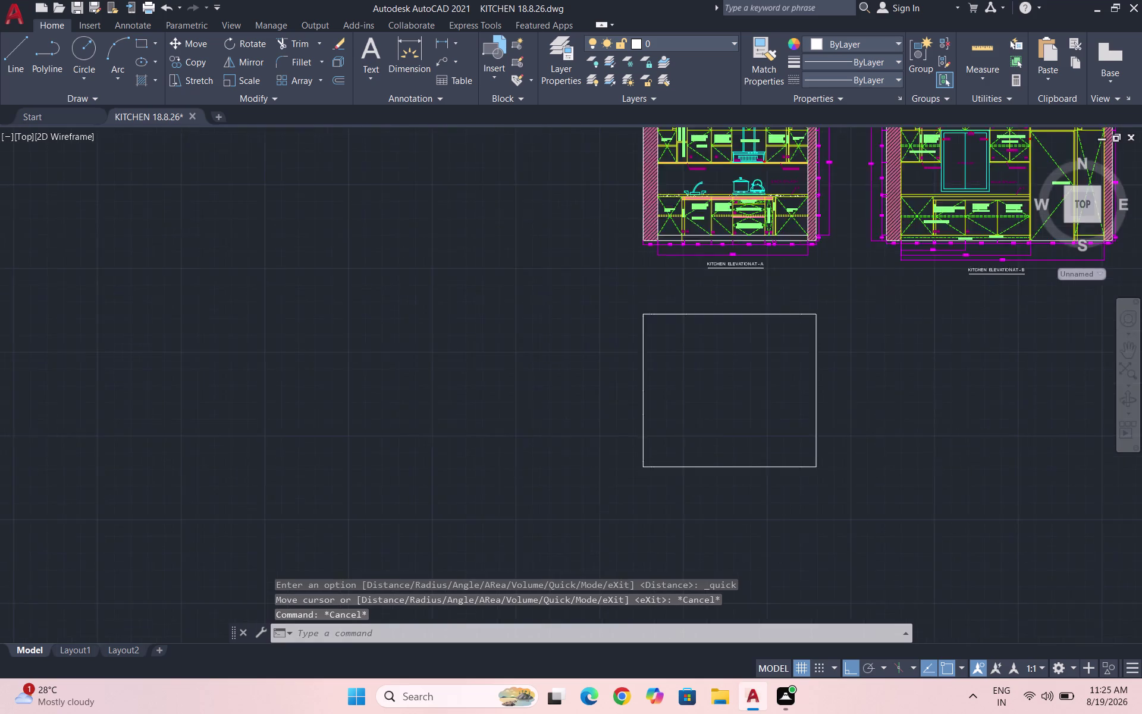
scroll(up, 3)
click(698, 47)
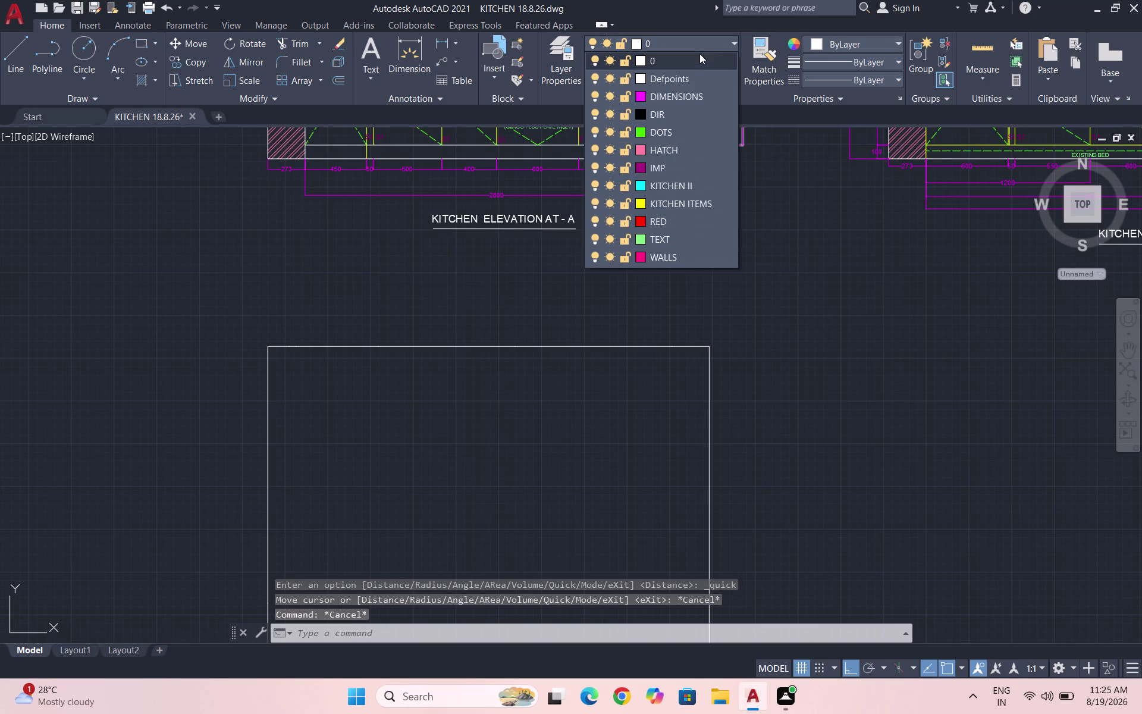
Make DIMENSIONS the current layer, keeping the linetype ByLayer.
click(693, 100)
click(841, 79)
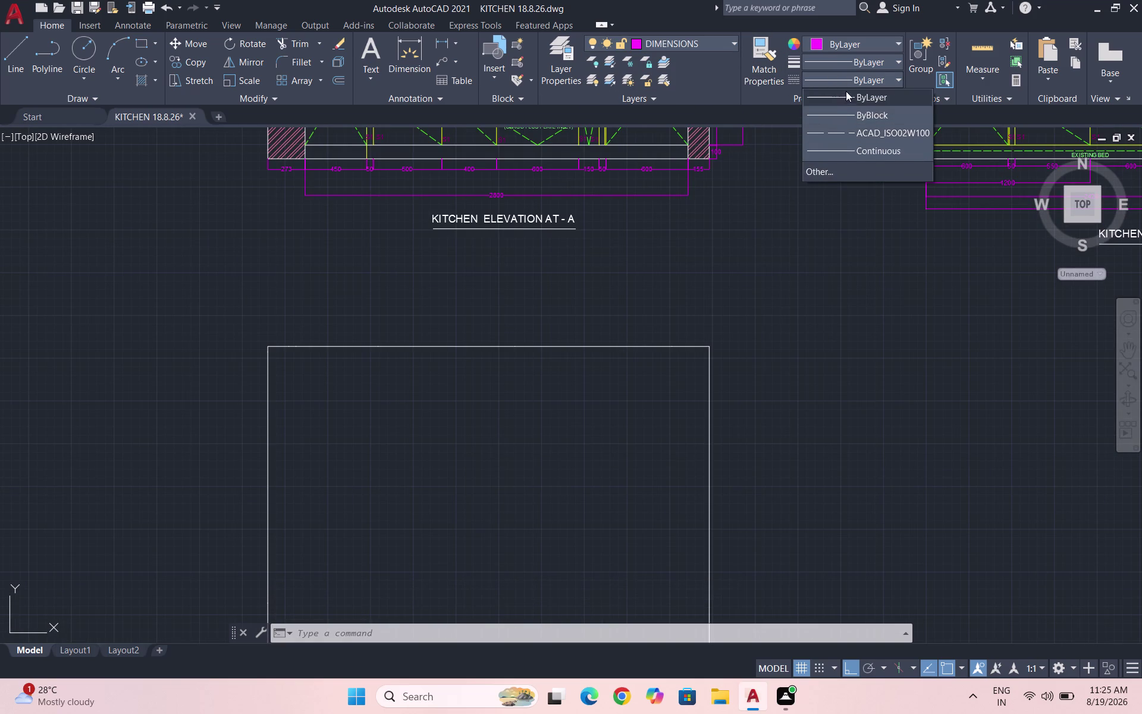
click(846, 91)
Dimension the first top-edge spans: 155, 50 and 600.
click(444, 44)
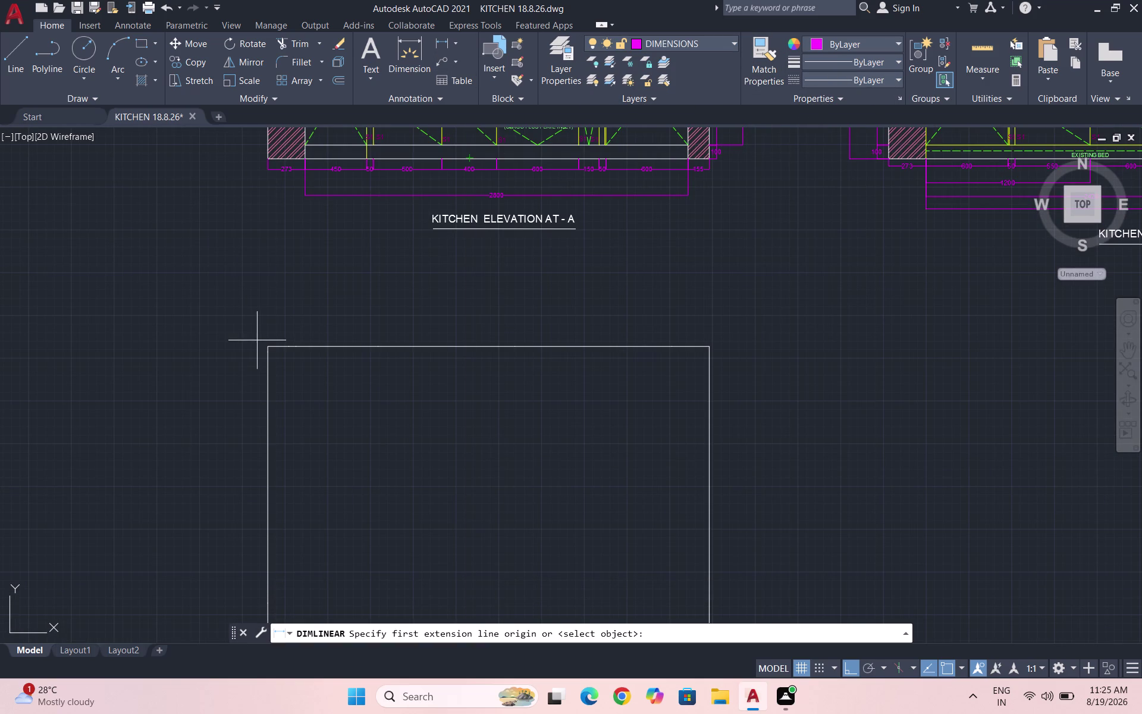
click(267, 347)
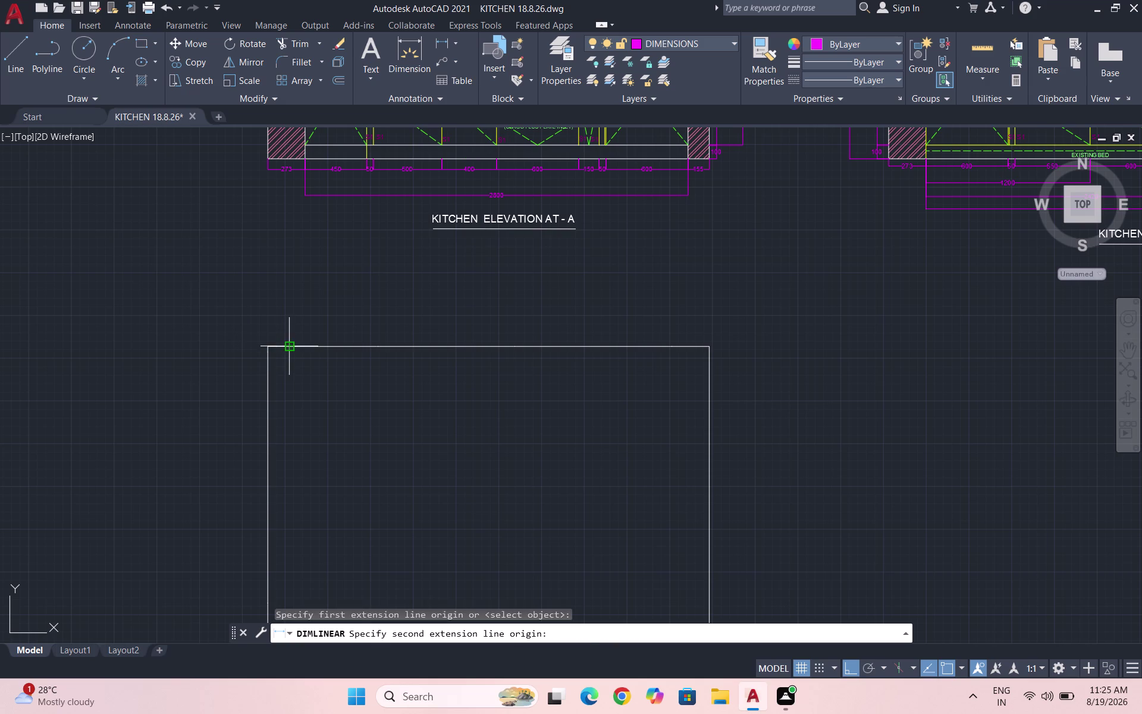
click(289, 345)
scroll(up, 3)
click(285, 333)
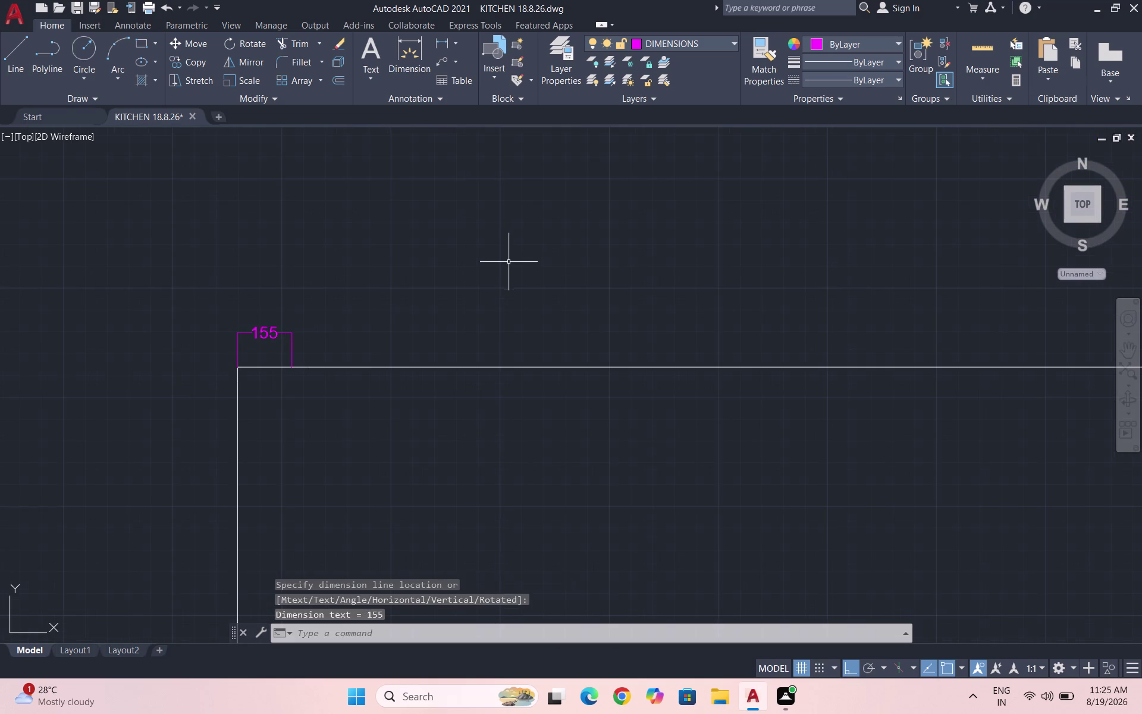
key(space)
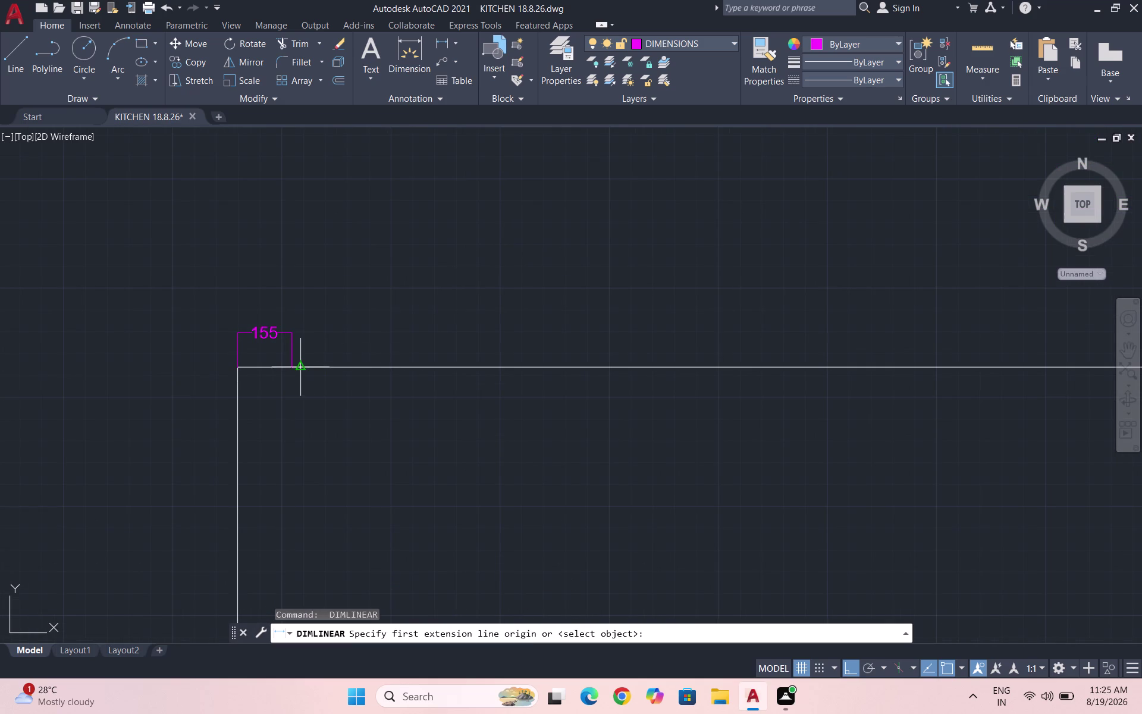
click(287, 367)
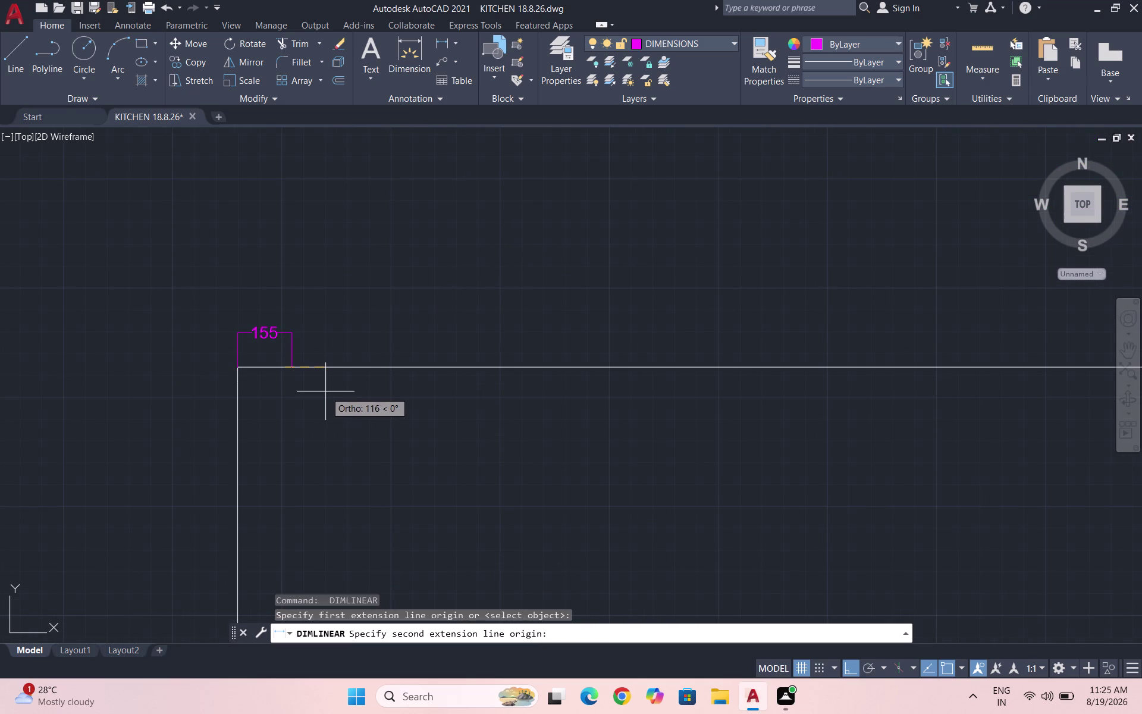
key(space)
key(space)
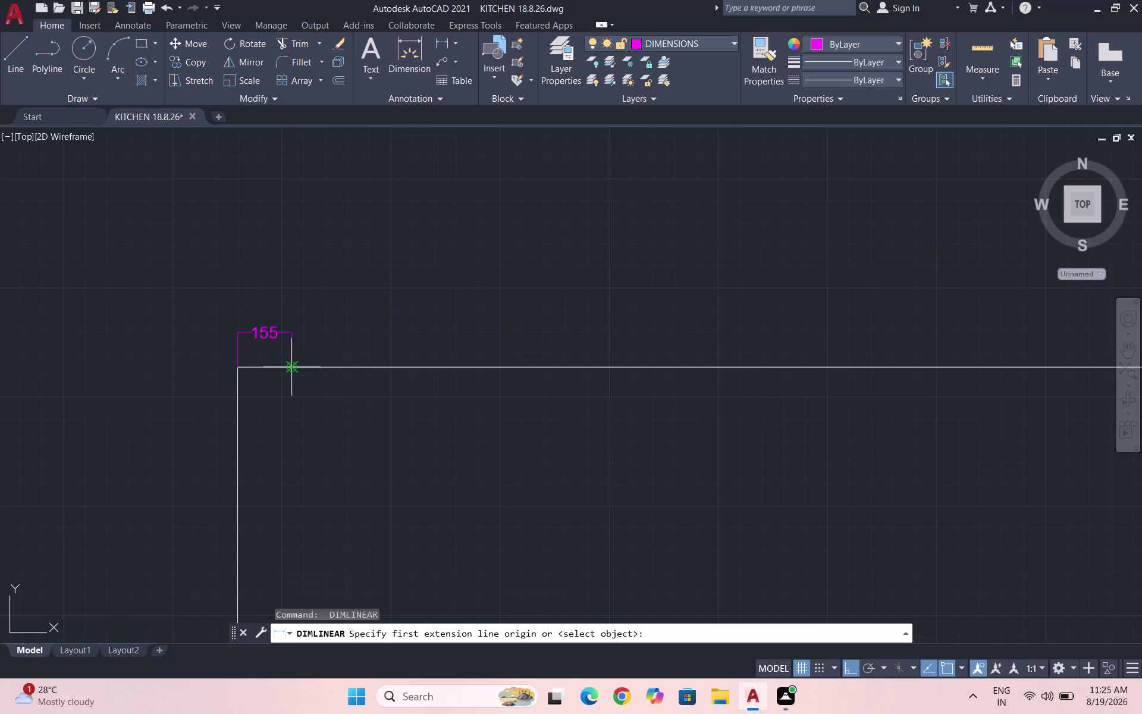
click(291, 367)
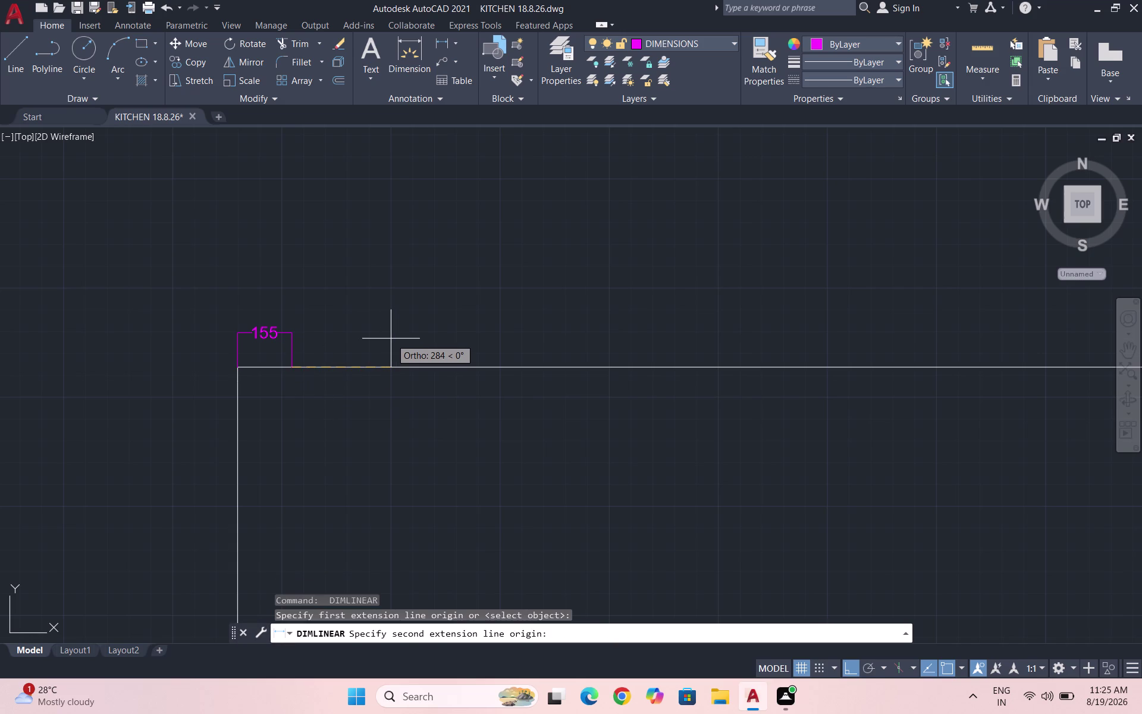
click(313, 365)
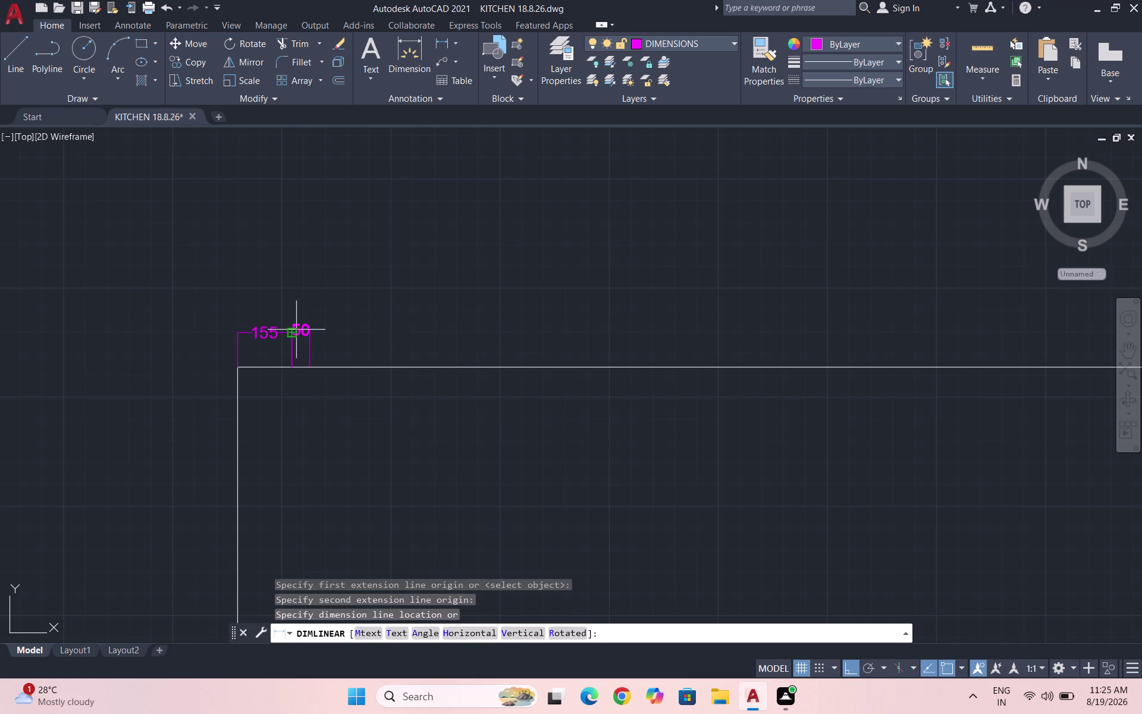
click(297, 330)
key(space)
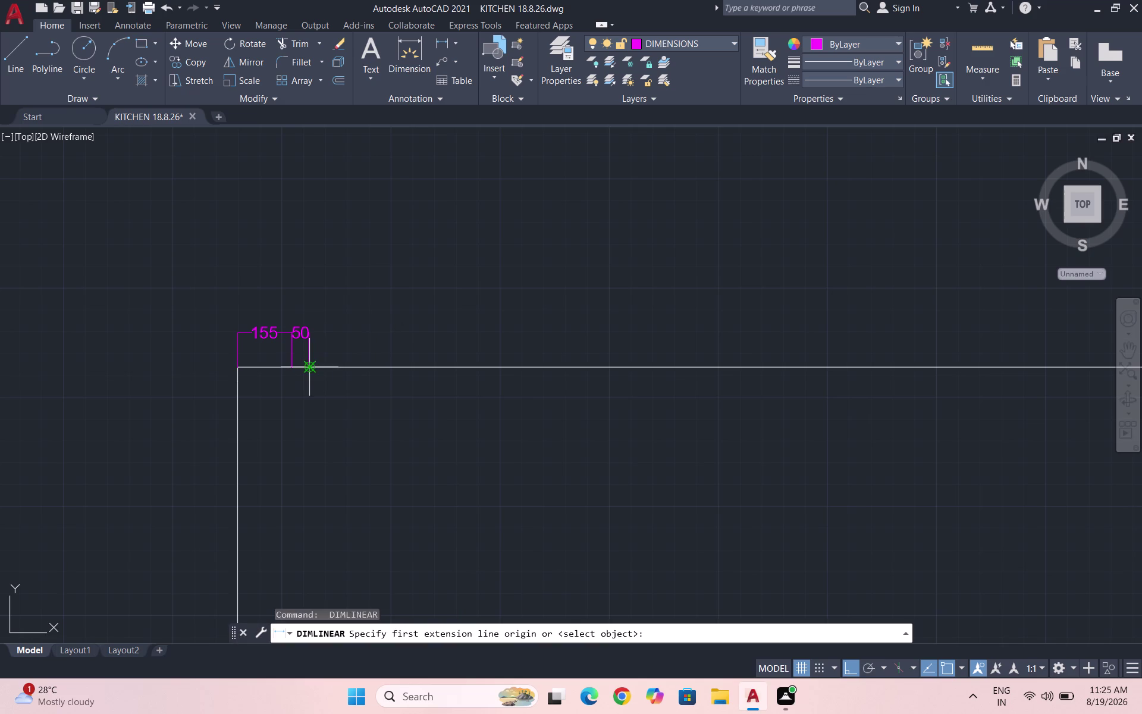
click(306, 367)
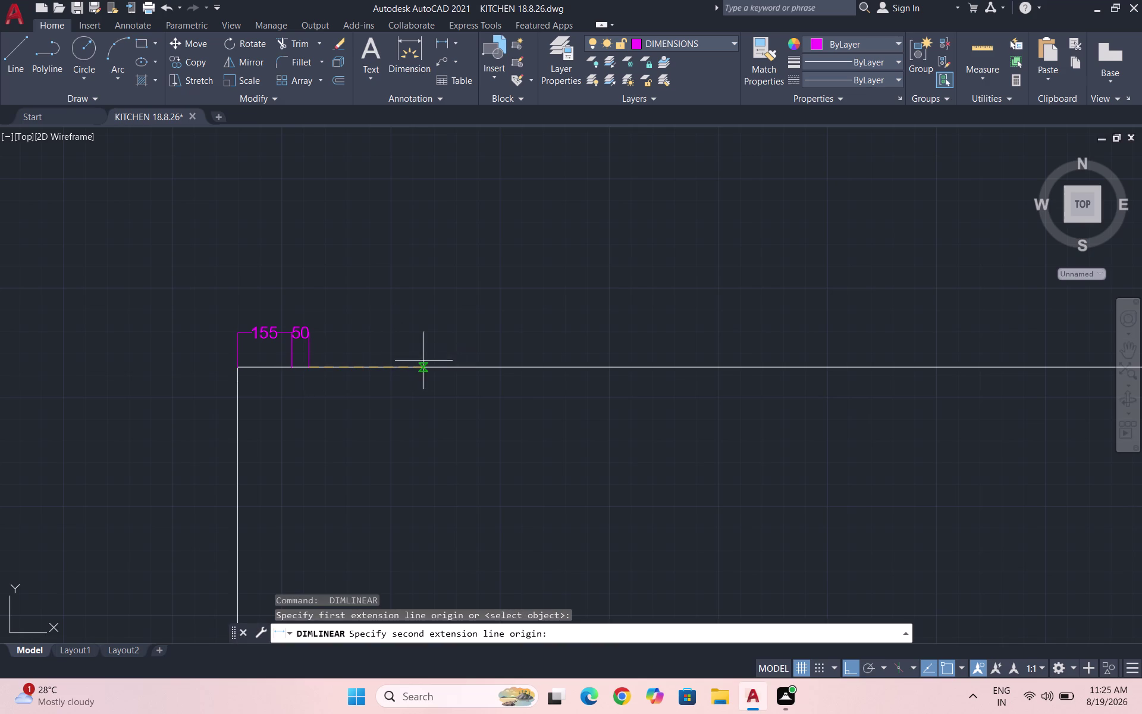
click(519, 368)
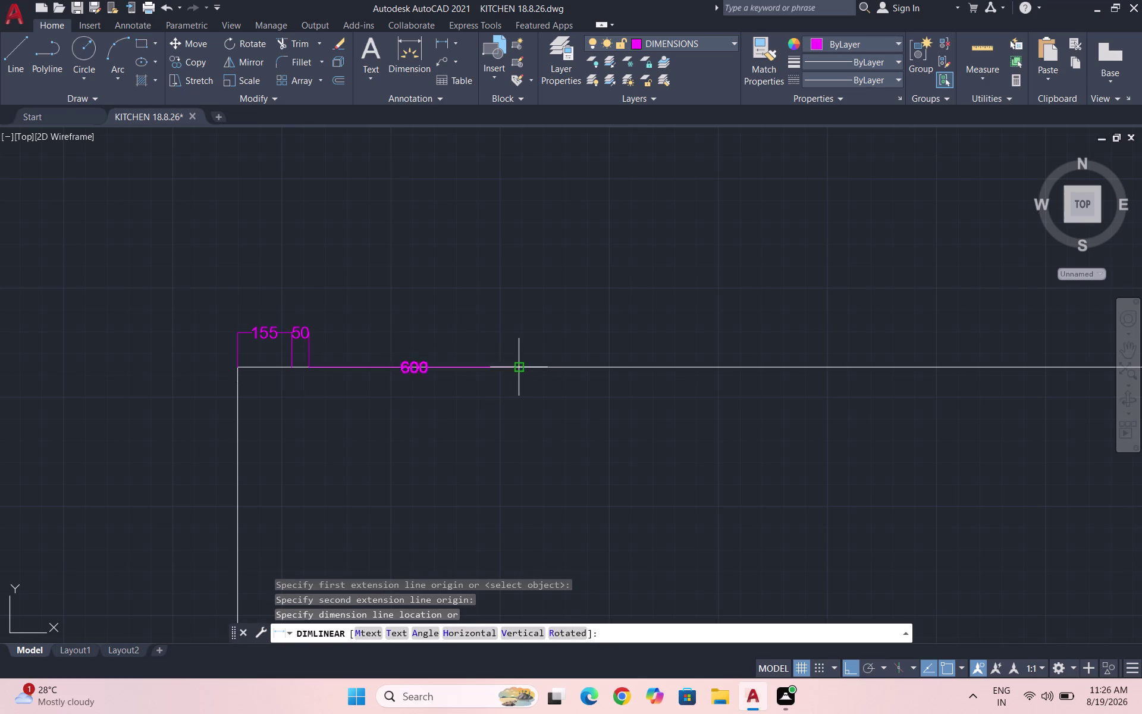
click(312, 333)
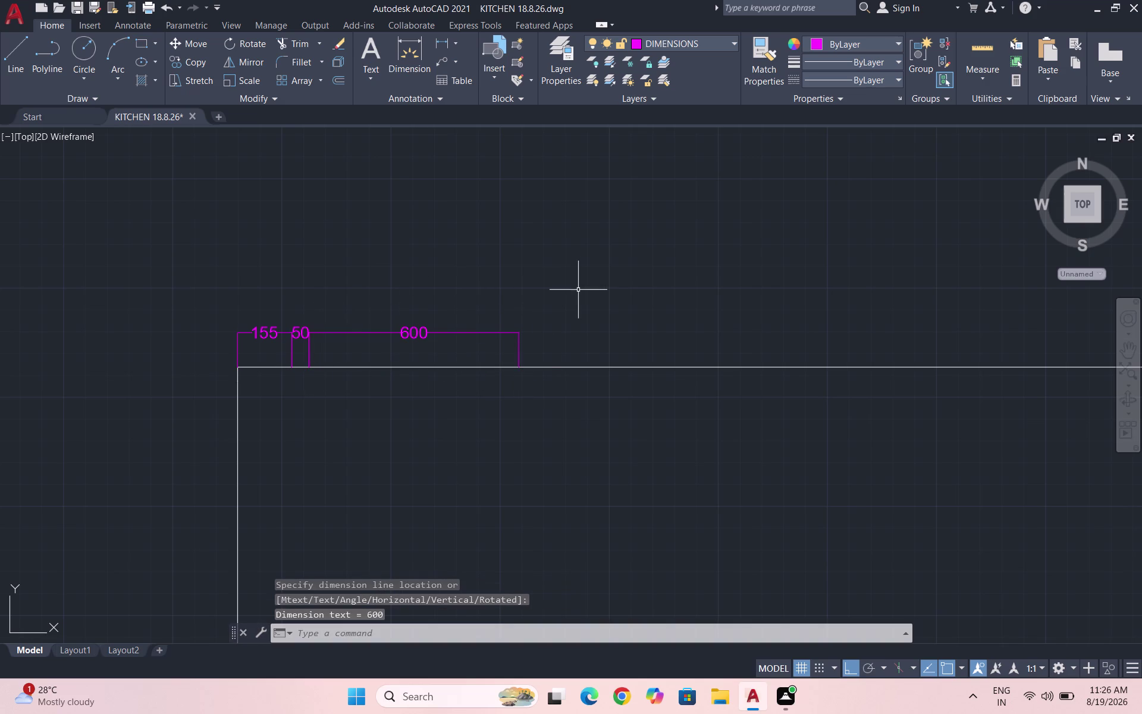
Continue the top chain with the 1000, 1150 and 273 dimensions to the right corner.
key(space)
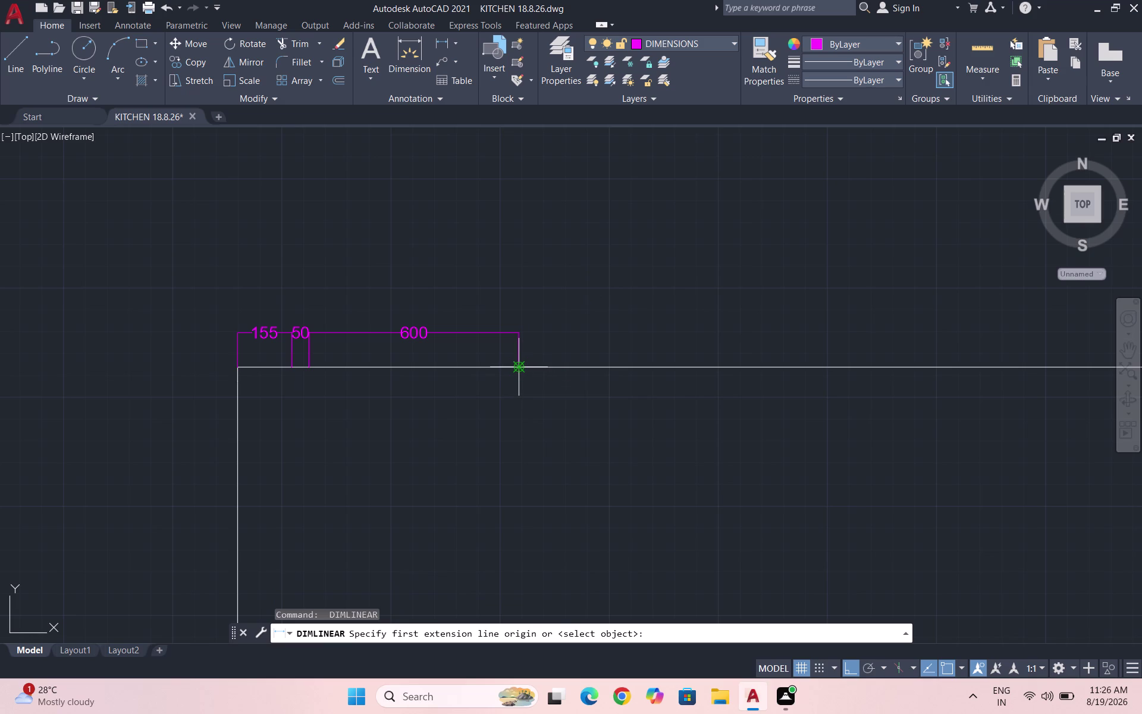
click(517, 369)
scroll(down, 3)
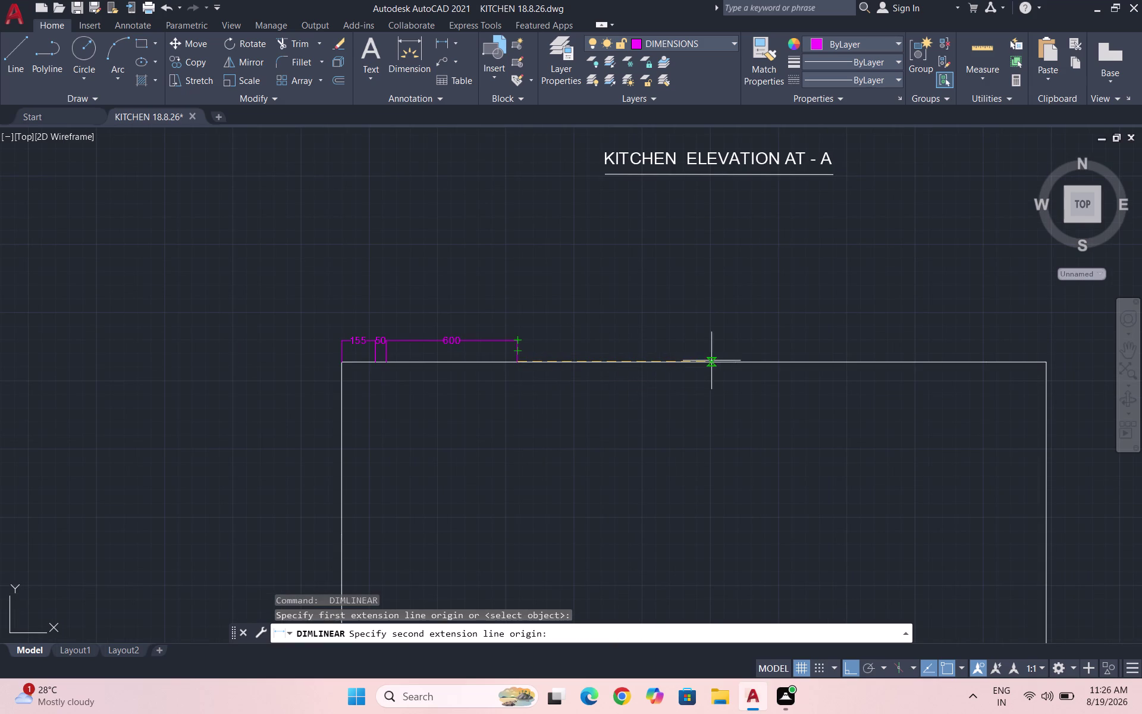
click(737, 359)
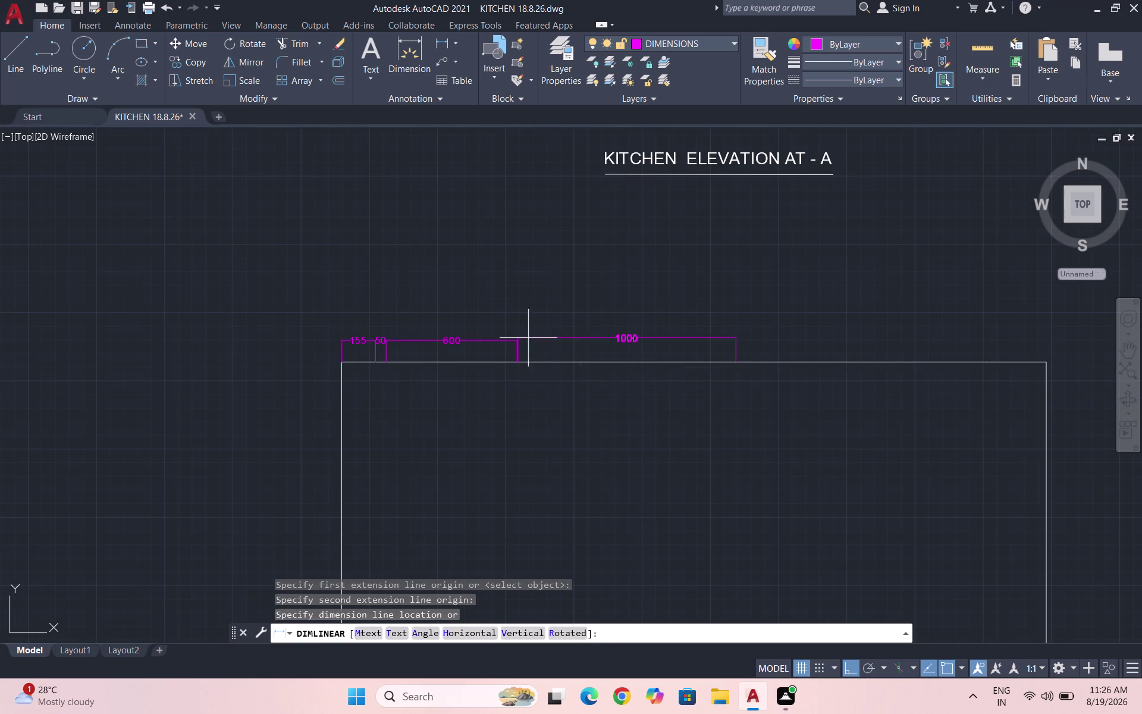
click(518, 337)
key(space)
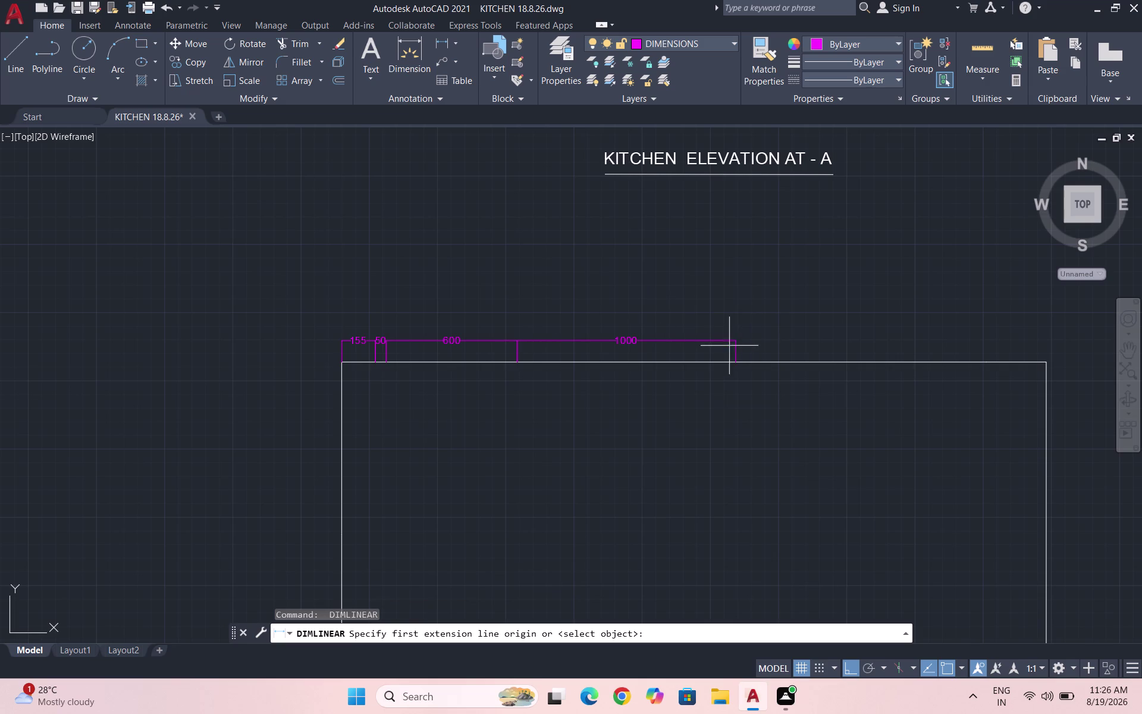
click(737, 363)
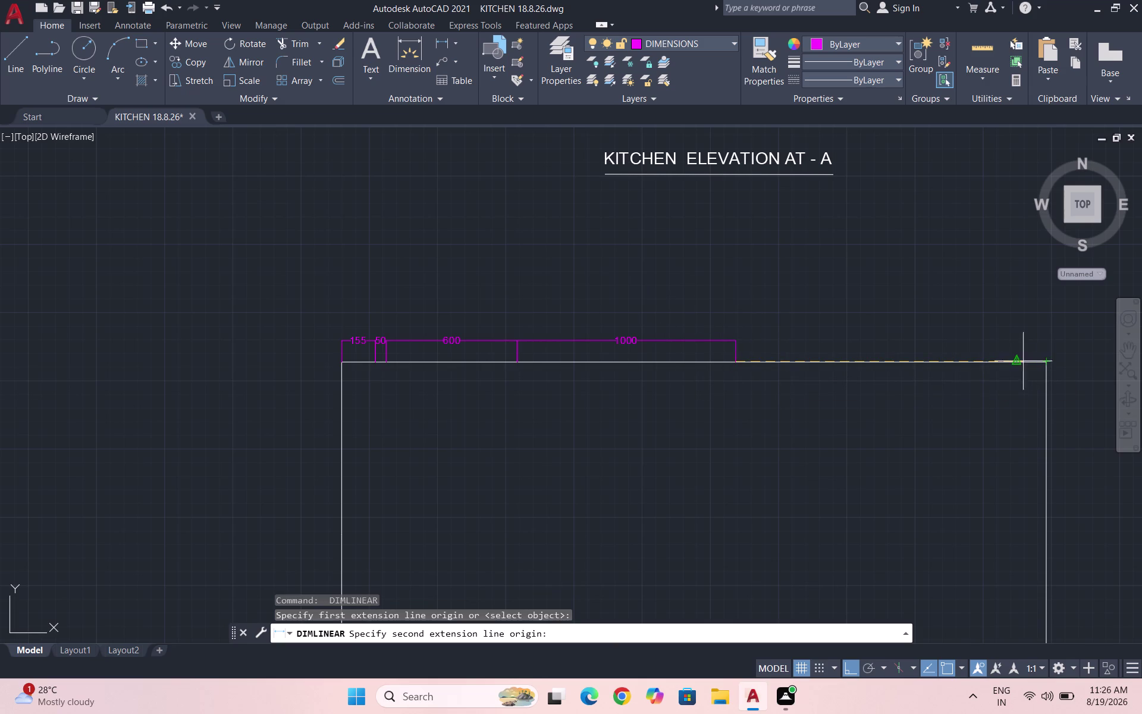
click(989, 362)
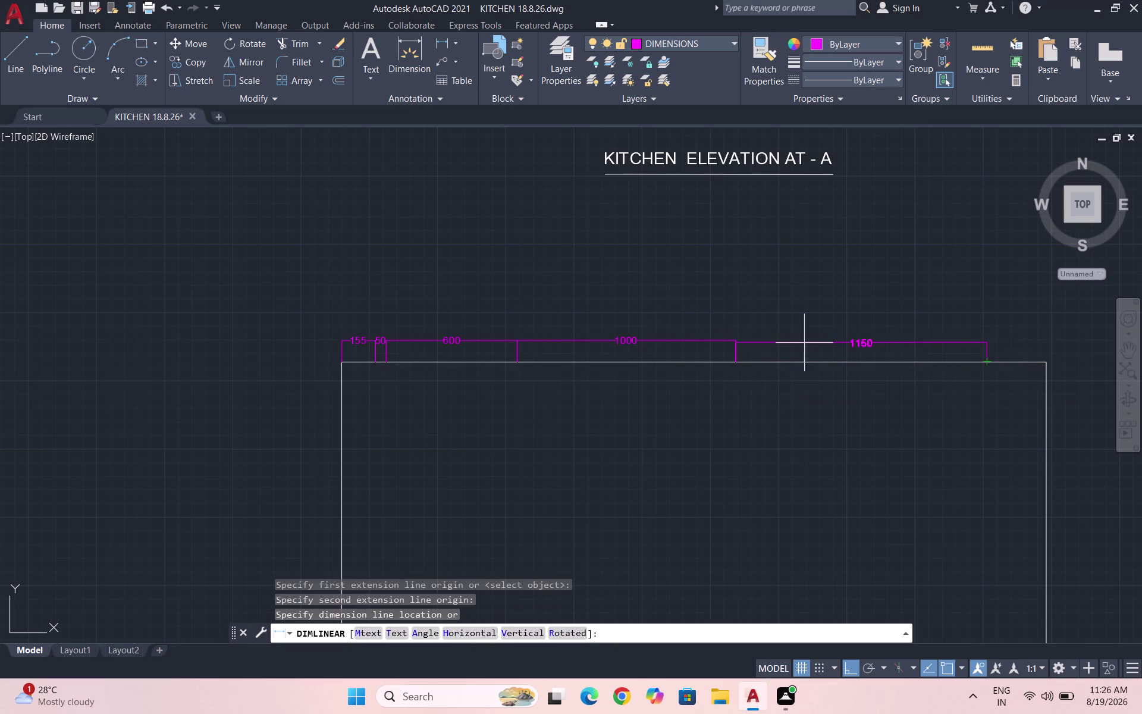
click(738, 339)
key(space)
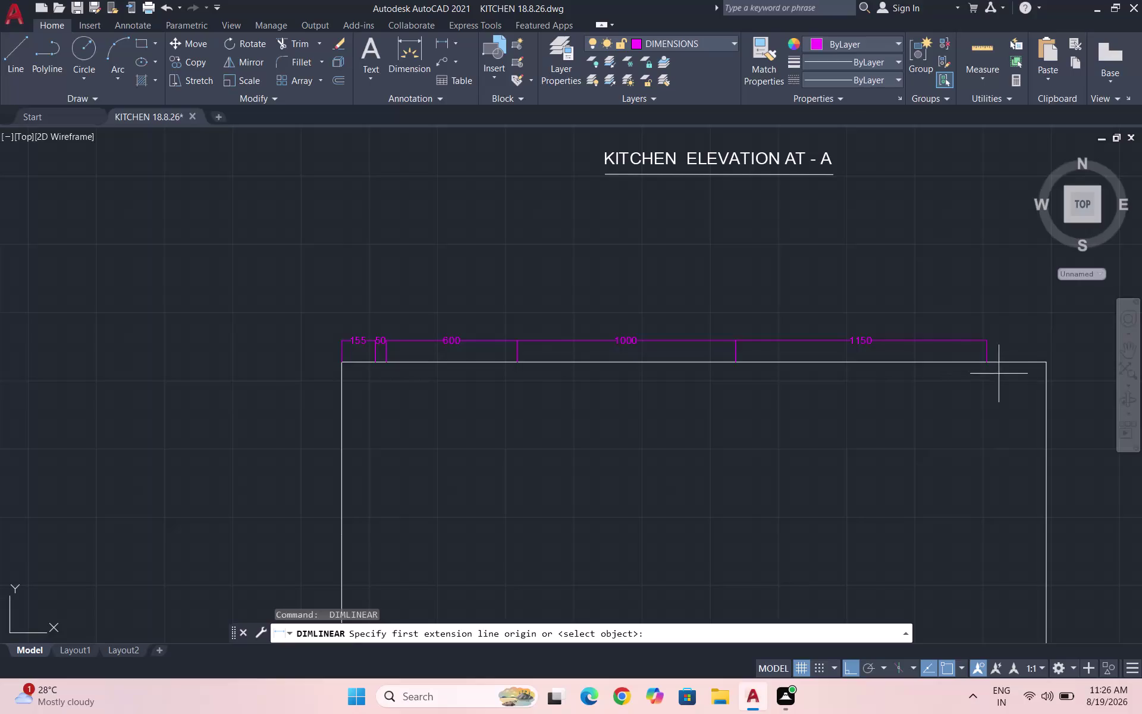
click(988, 362)
click(1048, 365)
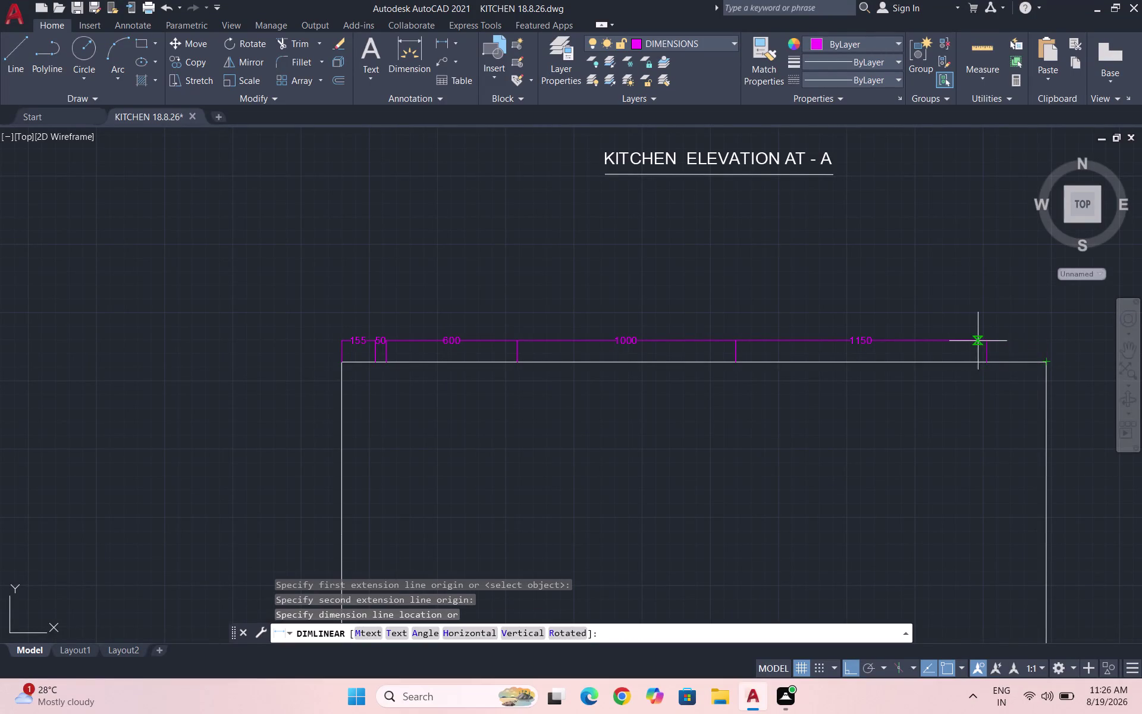
click(991, 342)
scroll(down, 3)
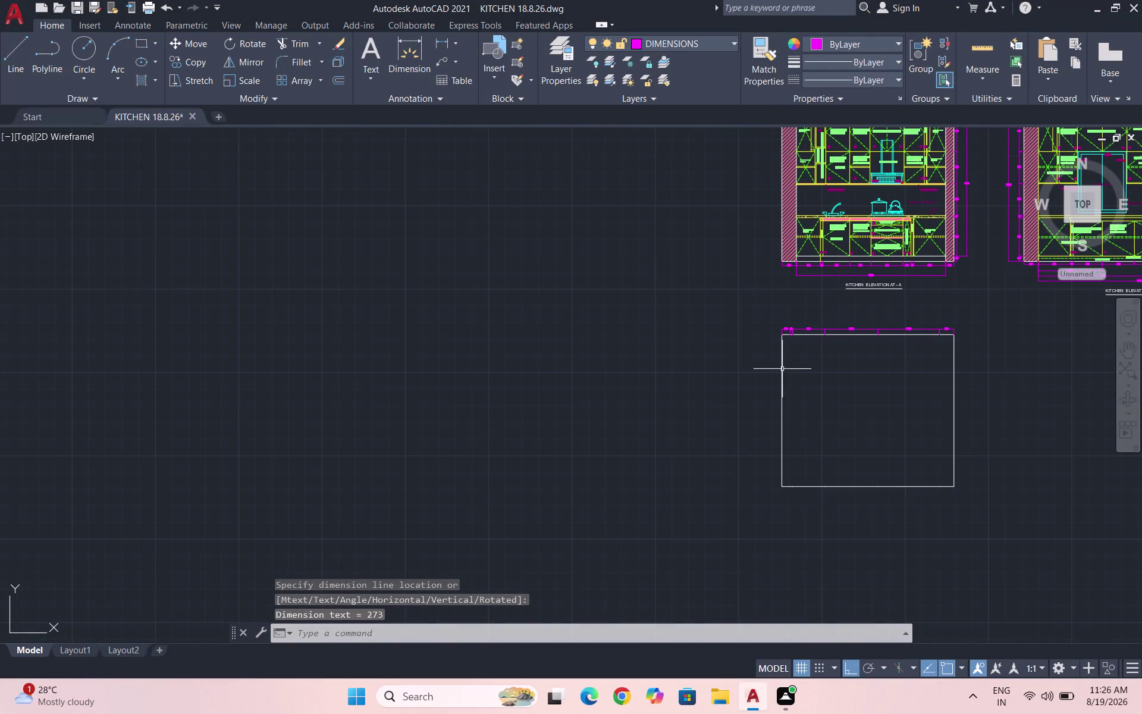
key(space)
scroll(up, 3)
Dimension the upper left edge with vertical 40, 750 and 635 spans.
scroll(up, 3)
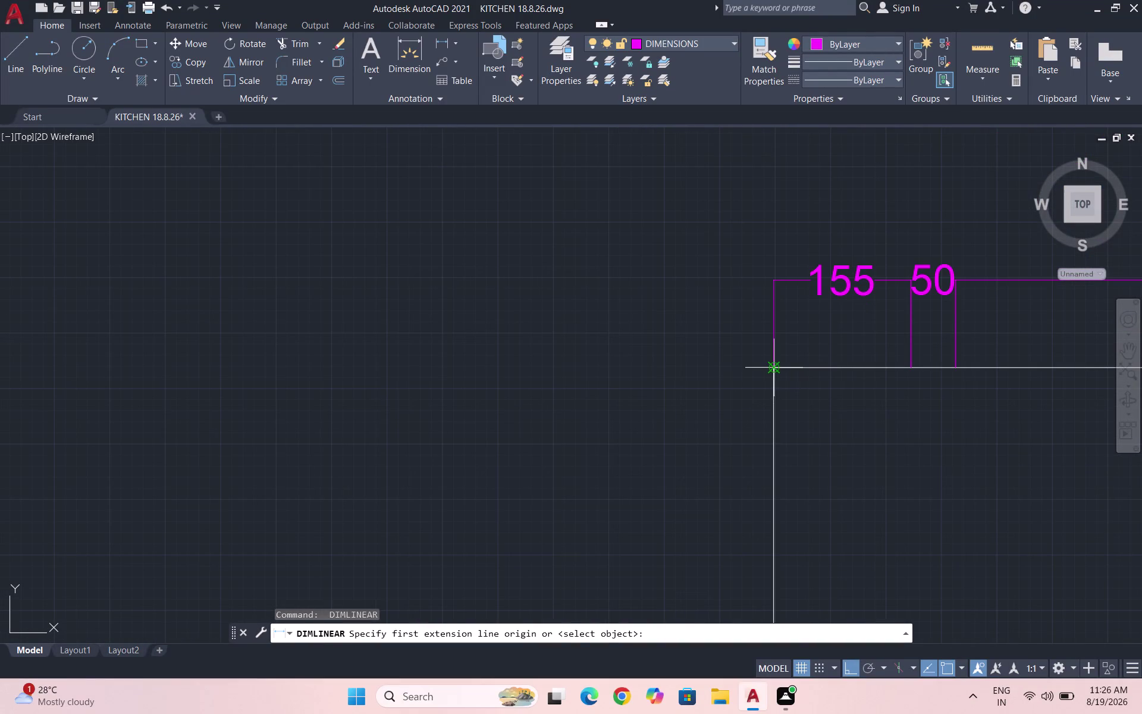
click(773, 368)
click(774, 406)
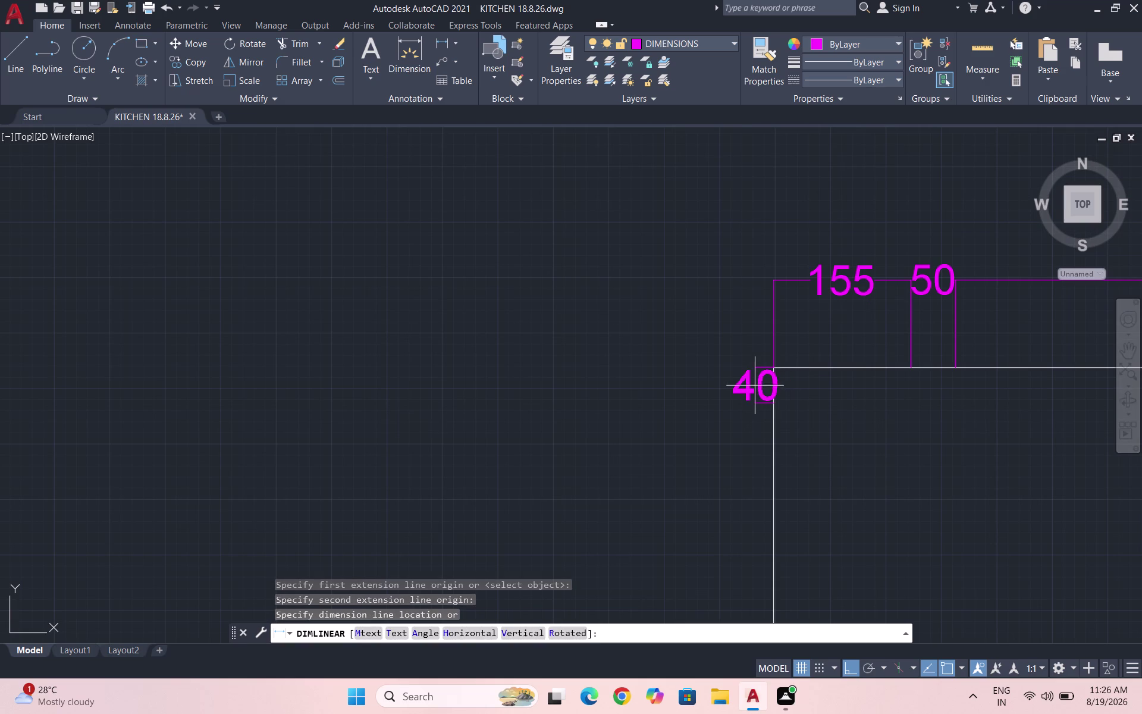
click(736, 388)
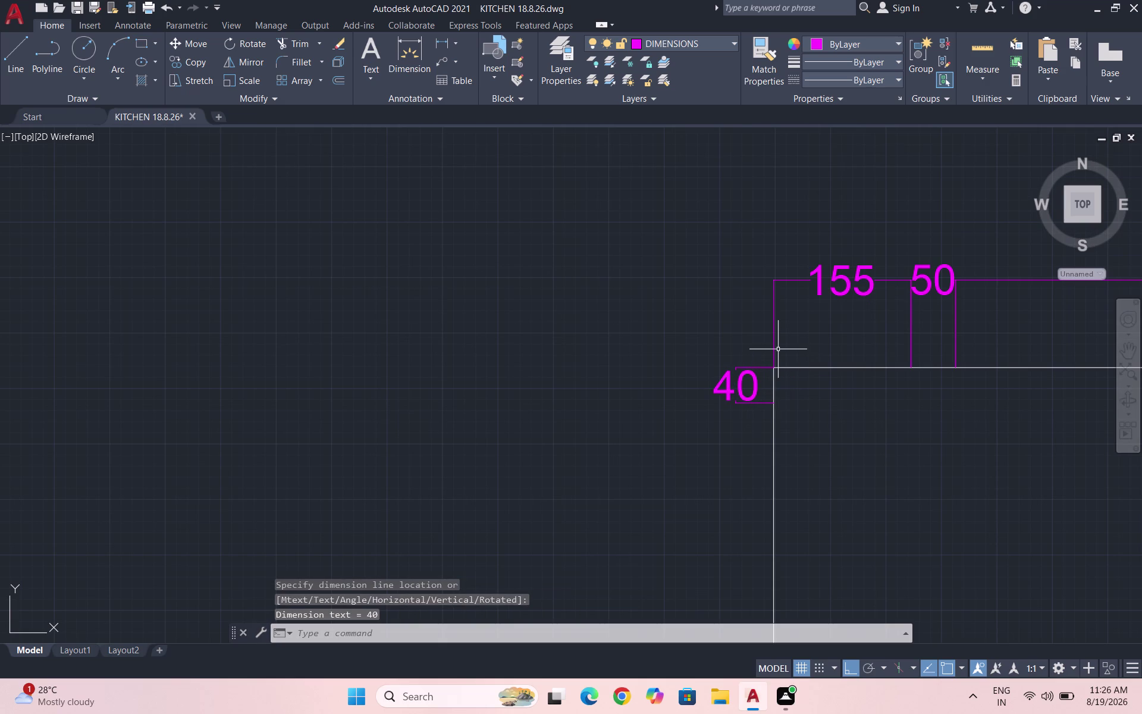
key(space)
click(775, 403)
scroll(down, 3)
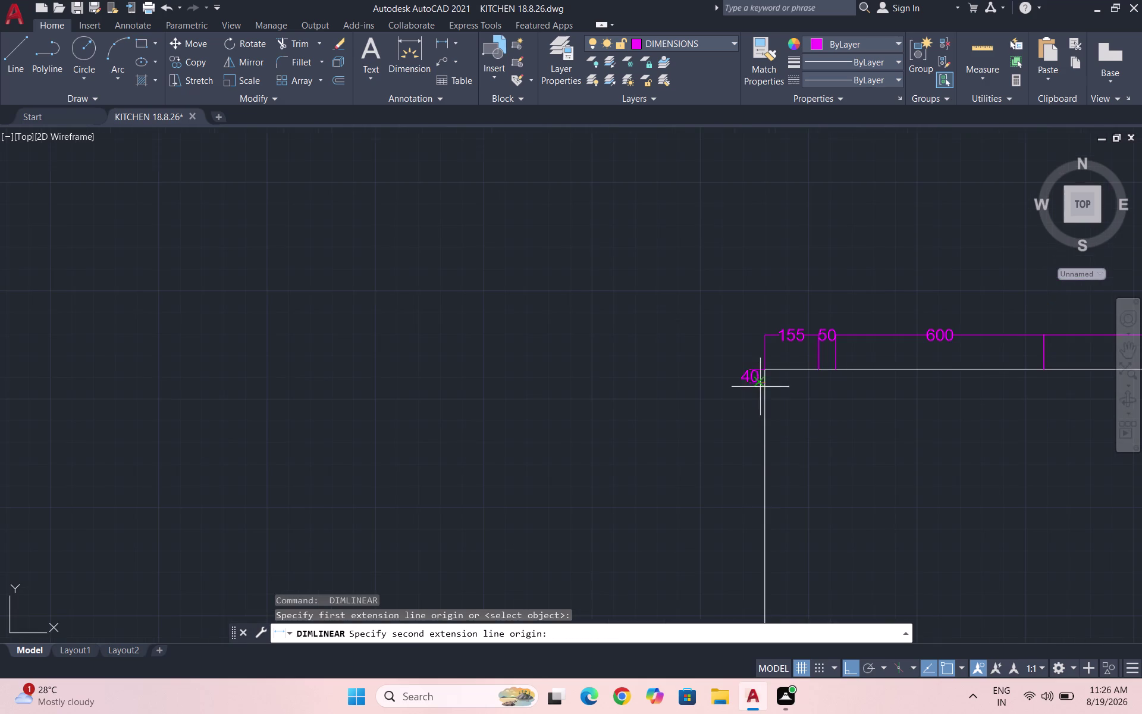
scroll(down, 3)
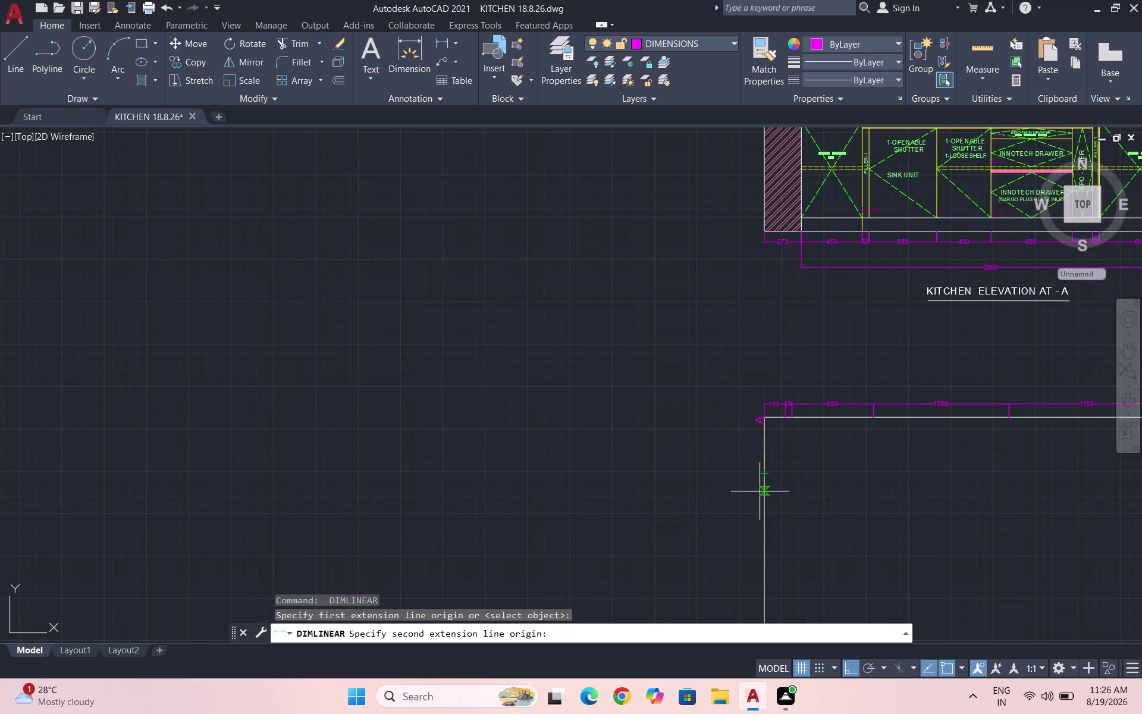
click(763, 526)
scroll(up, 3)
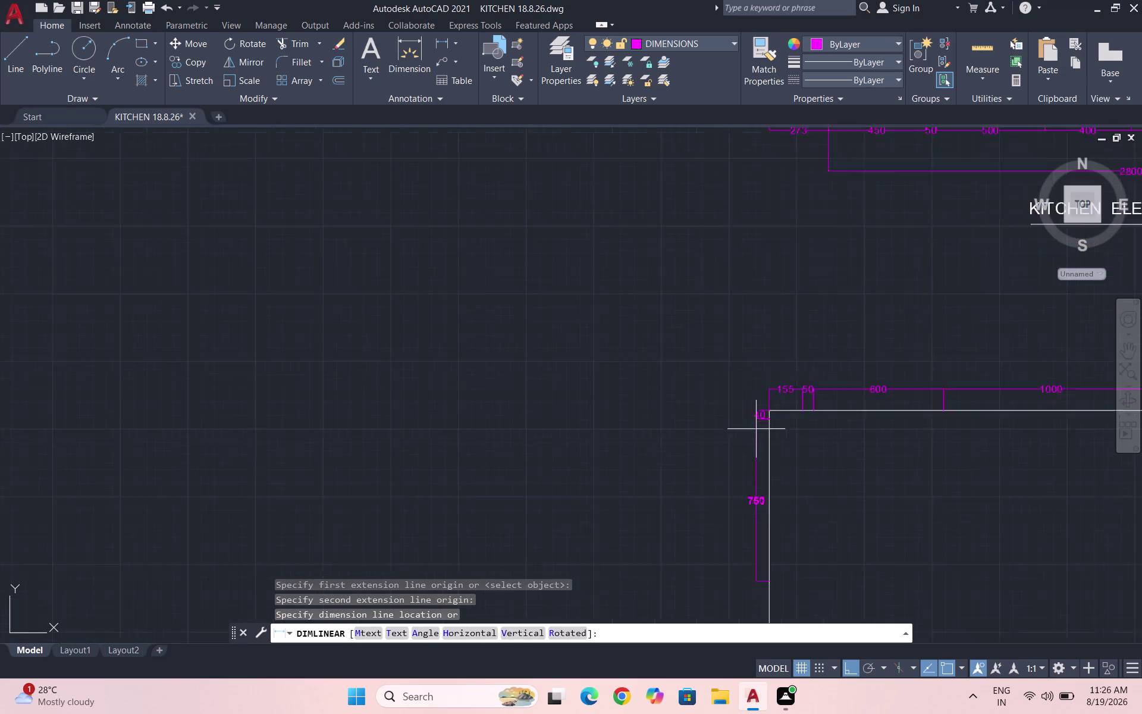
scroll(up, 3)
scroll(up, 3)
click(749, 412)
scroll(down, 3)
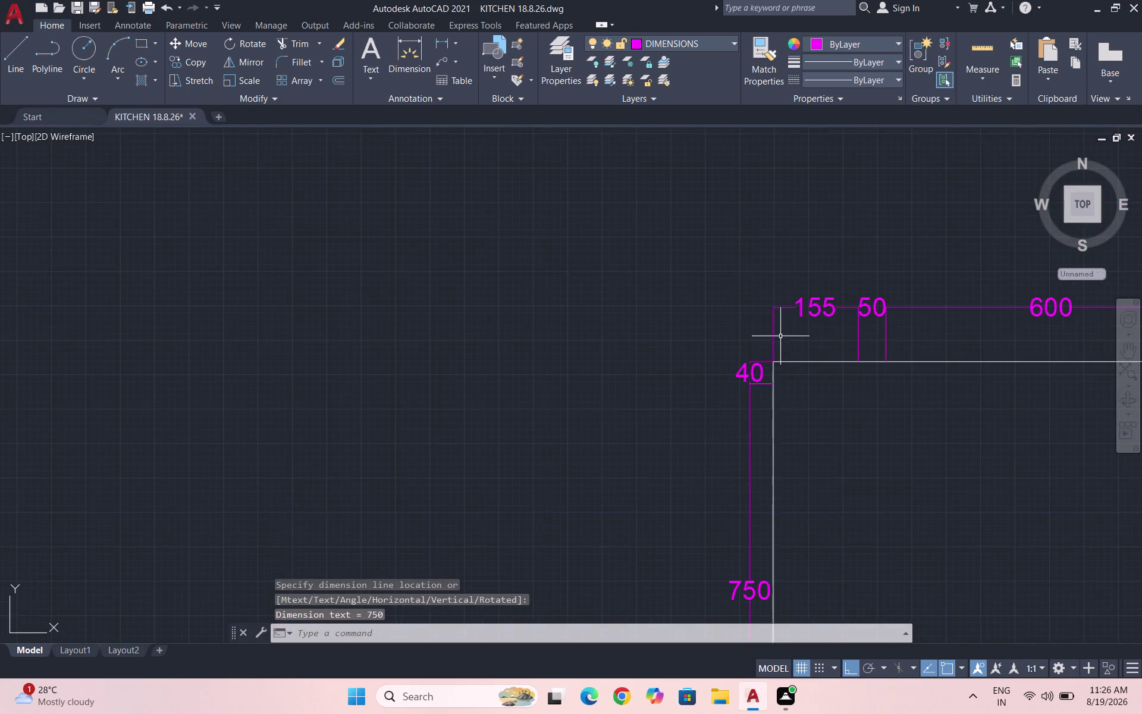
scroll(down, 3)
key(space)
scroll(down, 3)
scroll(up, 3)
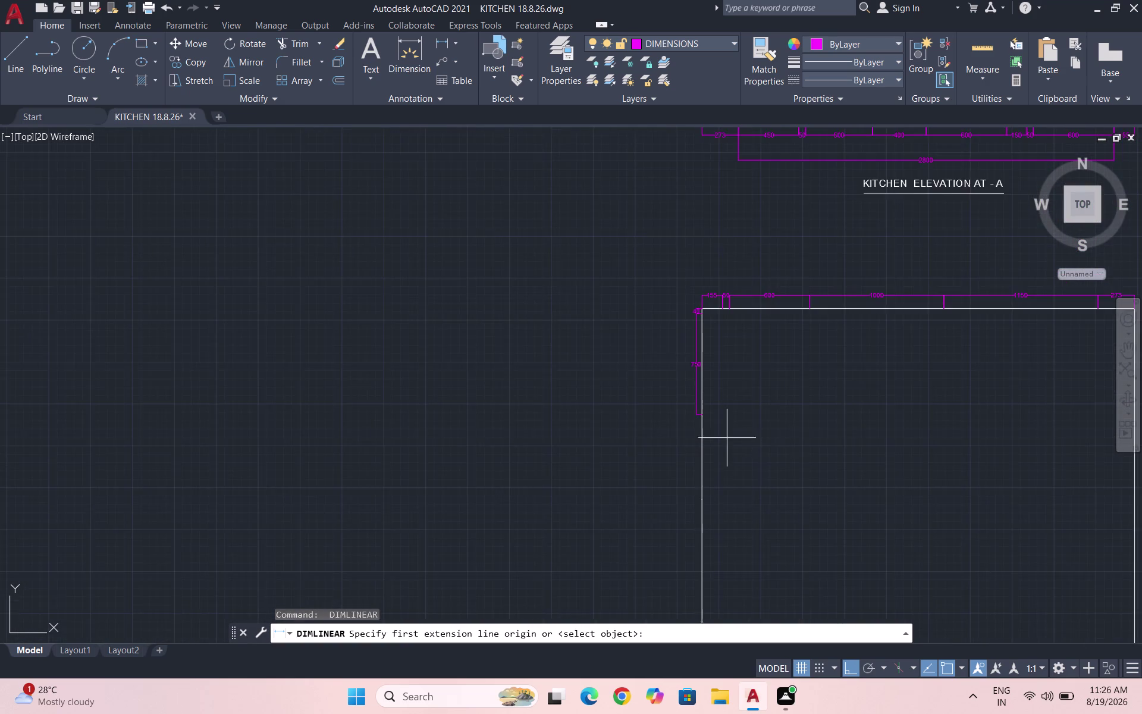
scroll(up, 3)
click(667, 384)
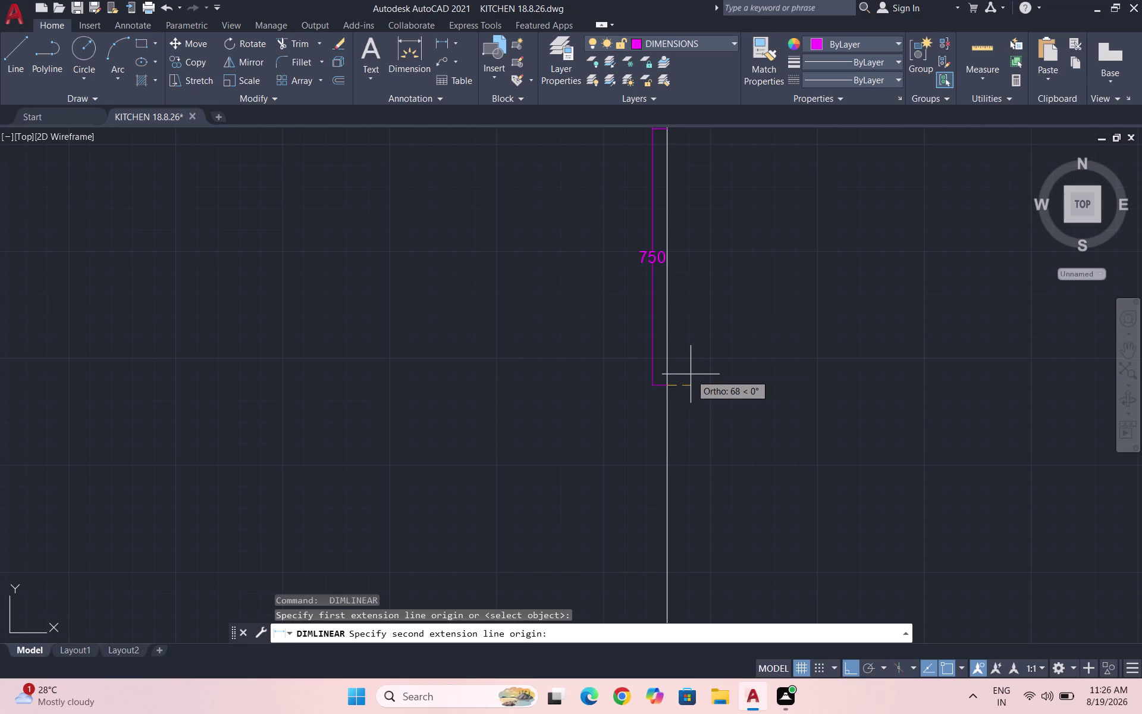
scroll(down, 3)
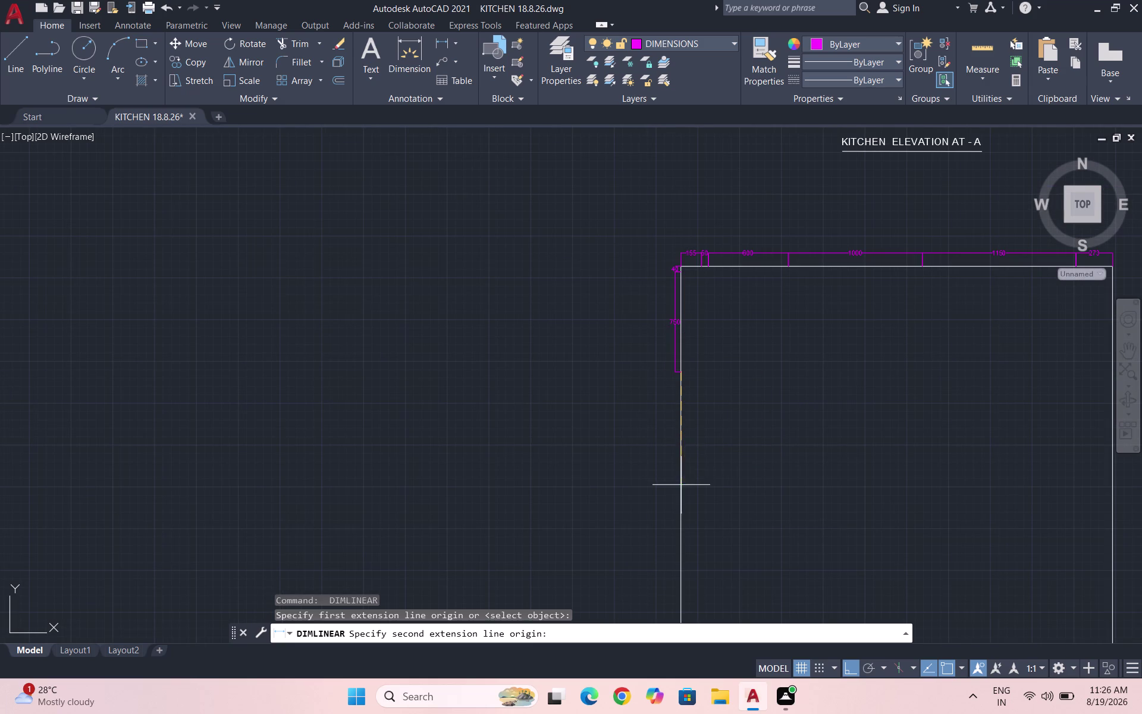
click(682, 458)
scroll(up, 3)
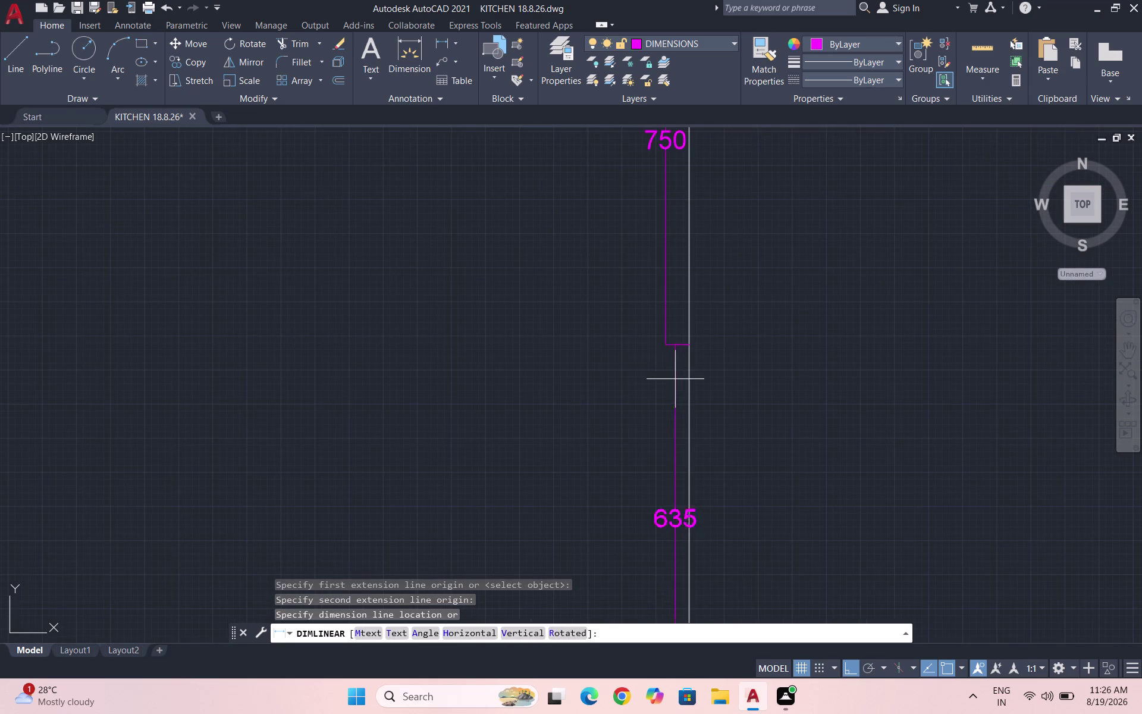
click(666, 345)
scroll(down, 3)
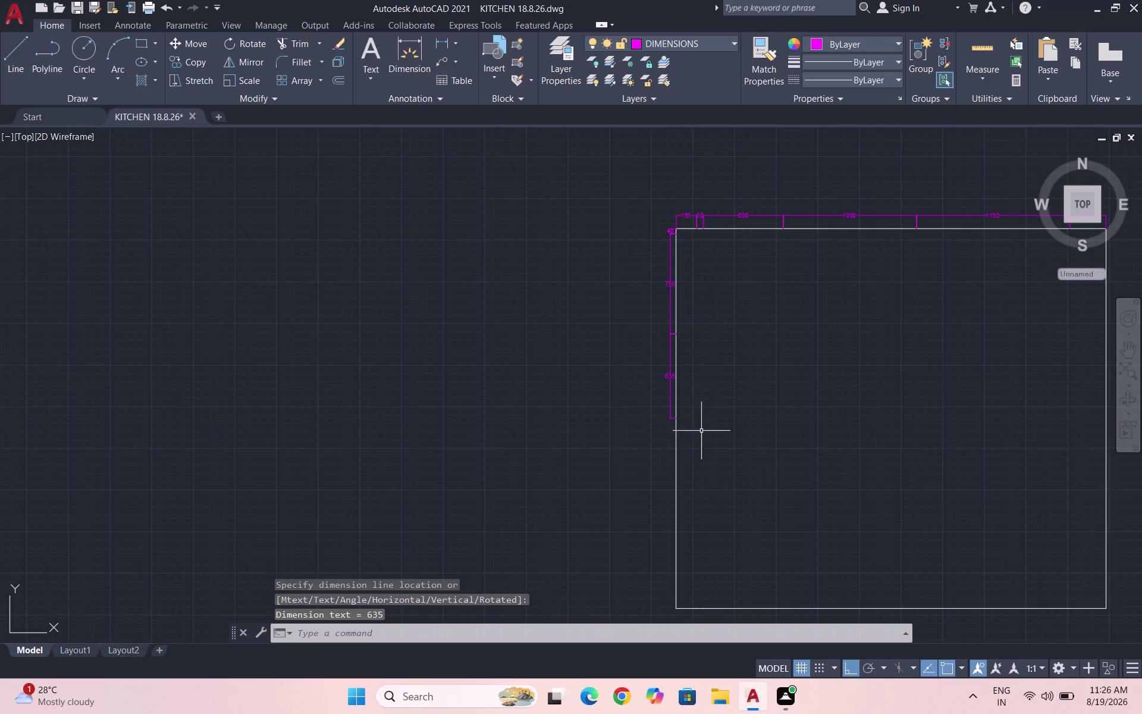
Add the 450, 875 and 100 vertical dimensions down to the bottom-left corner.
key(space)
scroll(up, 3)
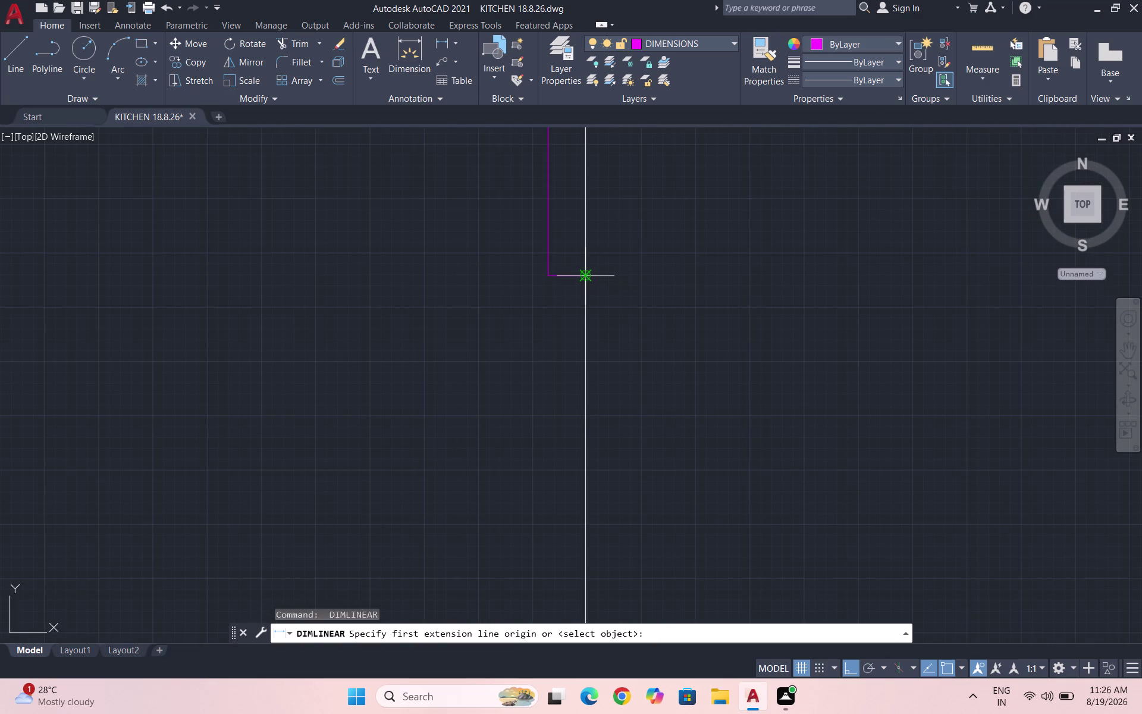
click(586, 276)
scroll(down, 3)
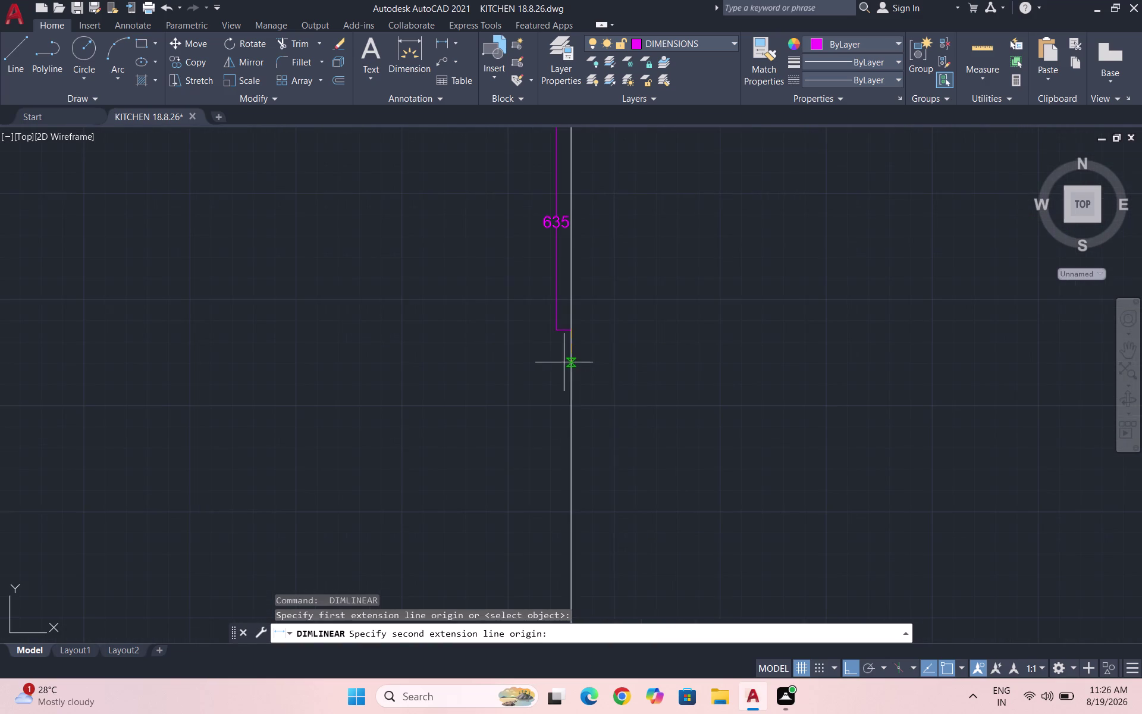
click(574, 479)
click(557, 330)
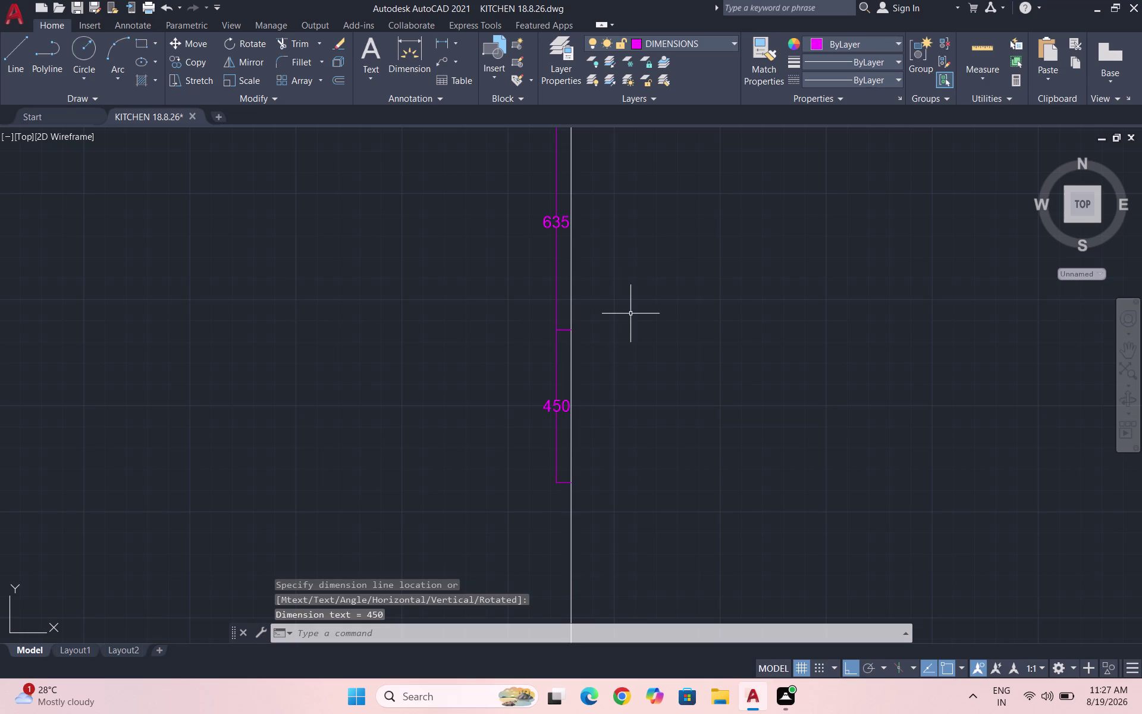
key(space)
scroll(down, 3)
scroll(up, 3)
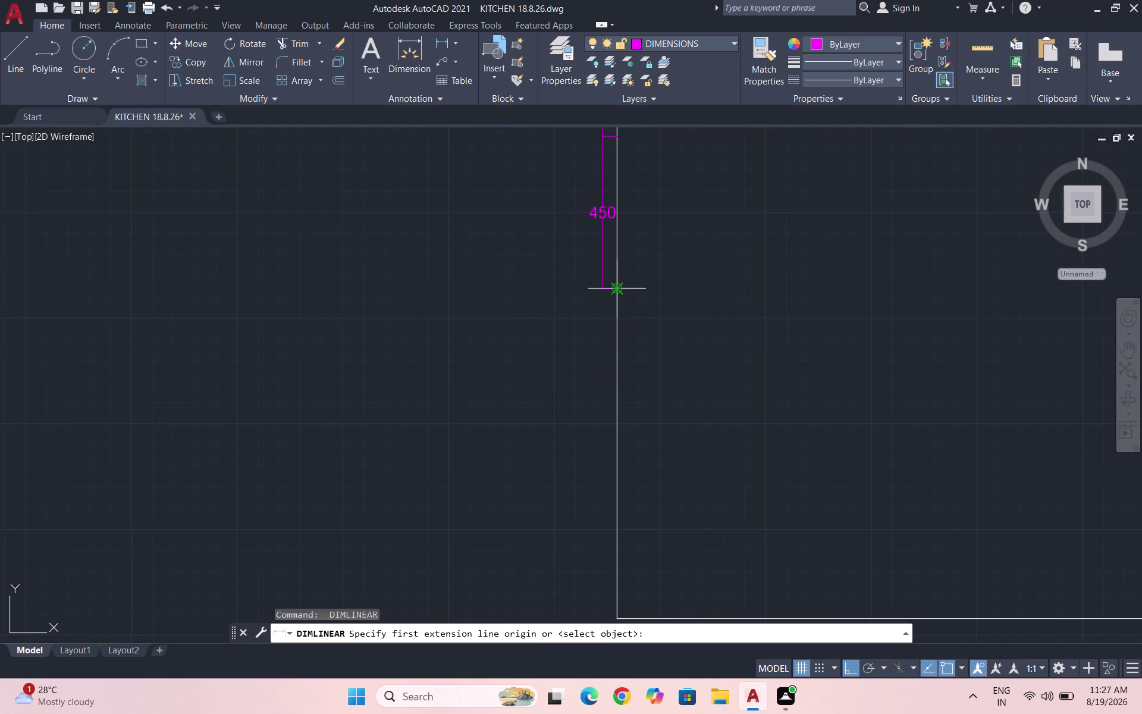
click(620, 291)
scroll(down, 3)
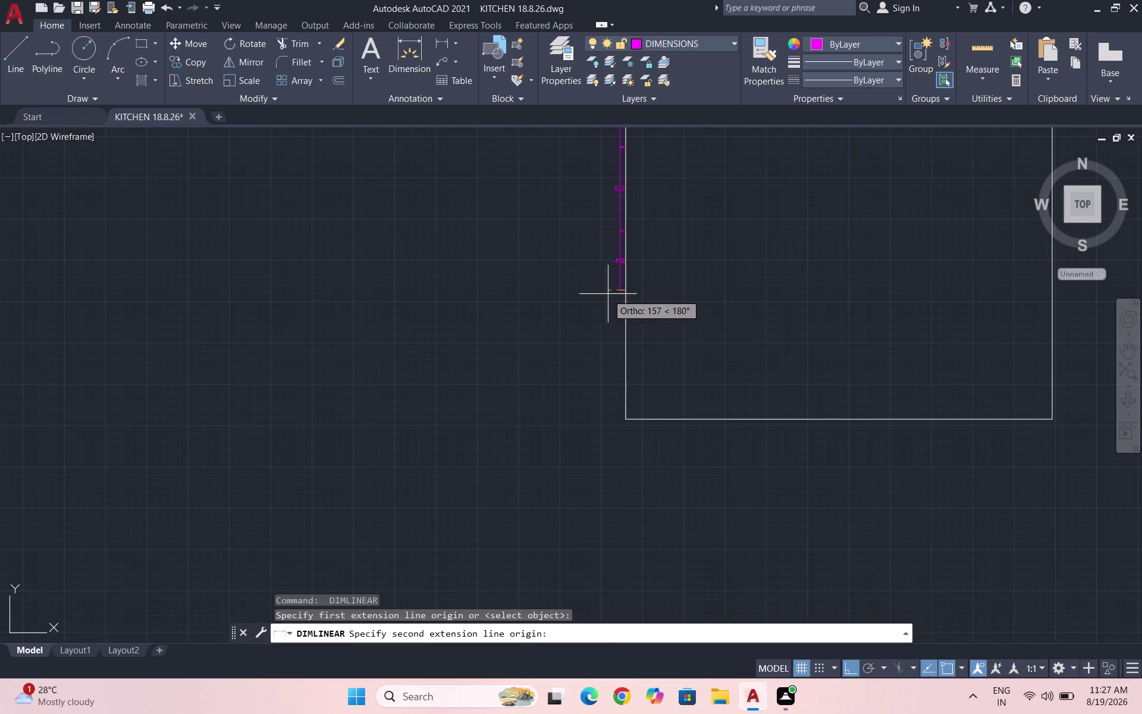
scroll(down, 3)
scroll(up, 3)
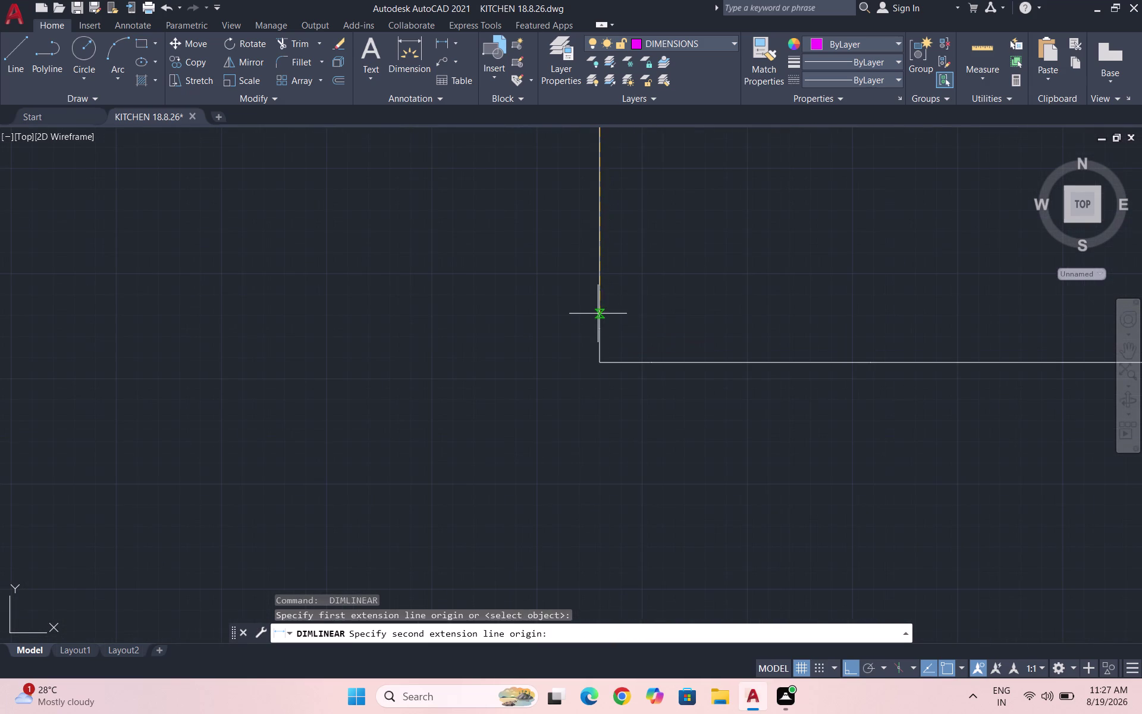
click(604, 324)
scroll(down, 3)
scroll(up, 3)
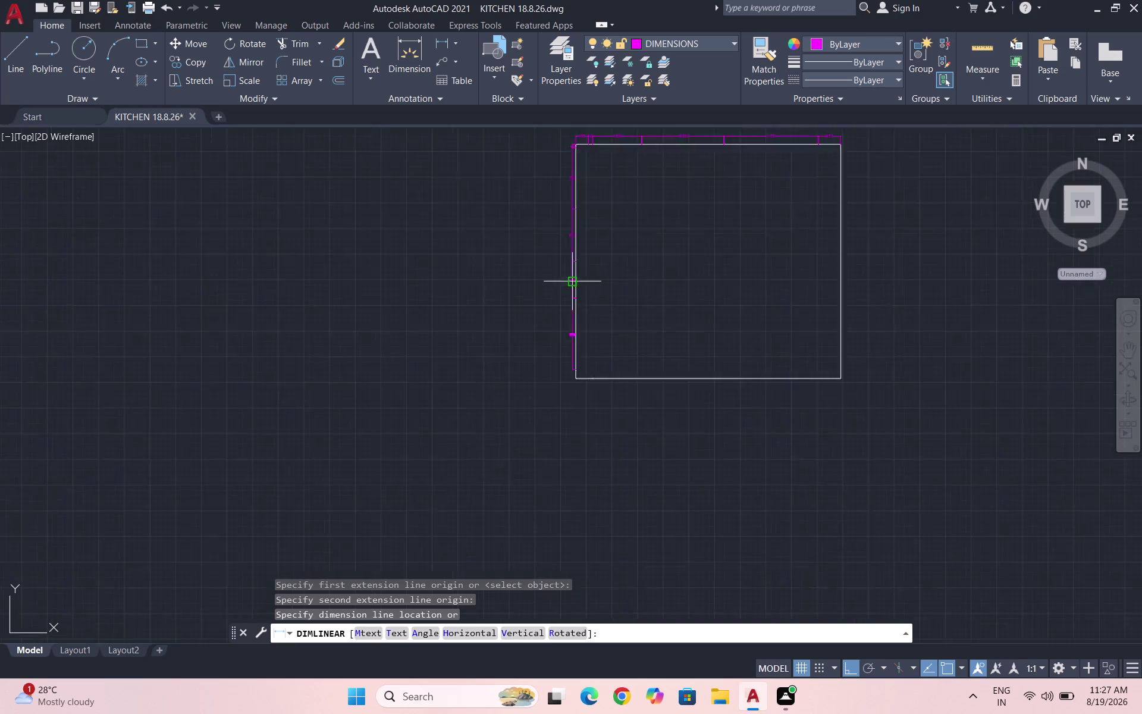
scroll(up, 3)
scroll(up, 3)
click(579, 324)
scroll(down, 3)
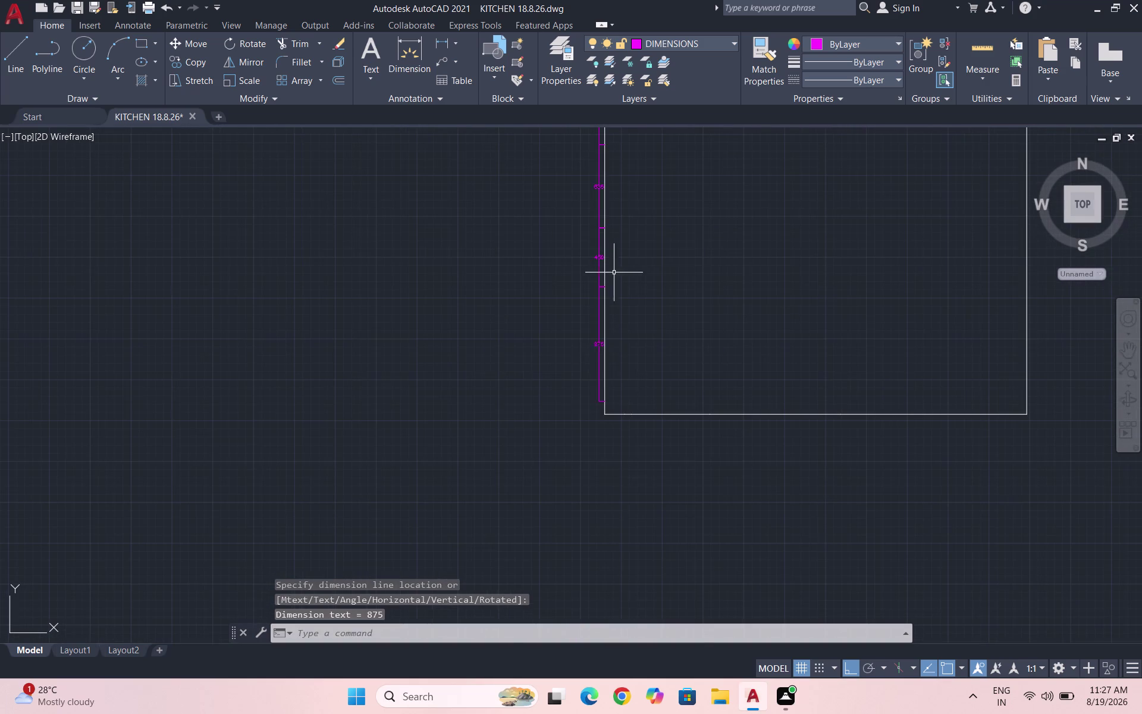
key(space)
scroll(up, 3)
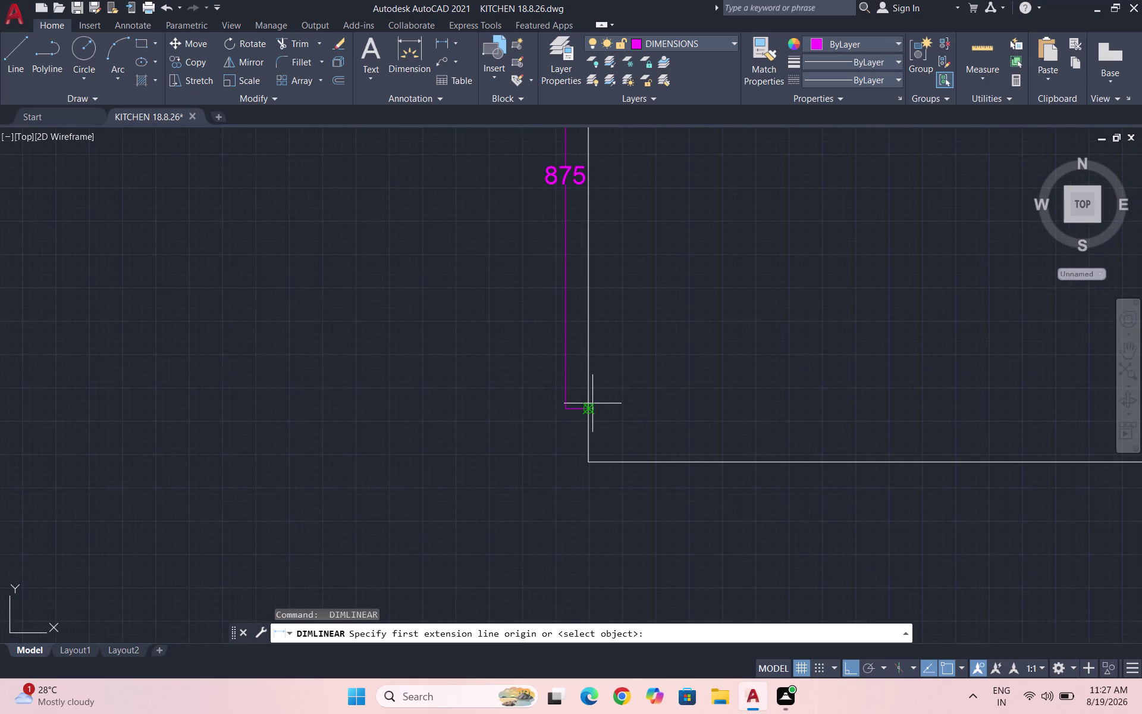
click(584, 409)
click(588, 463)
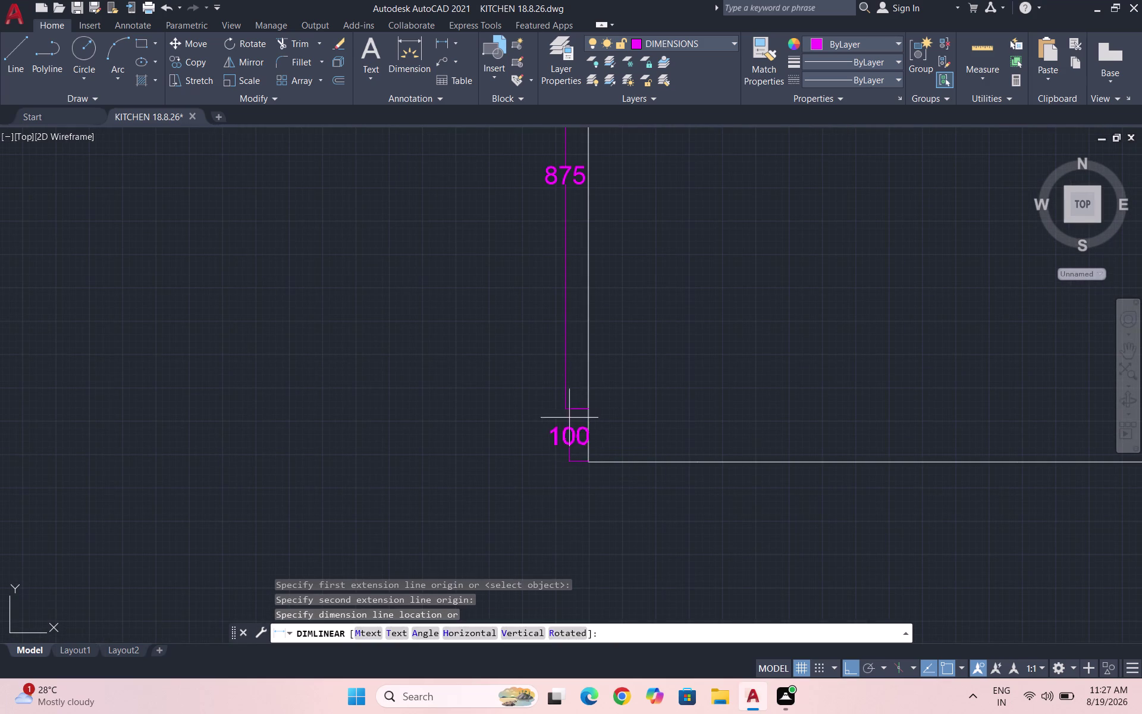
click(567, 411)
scroll(down, 3)
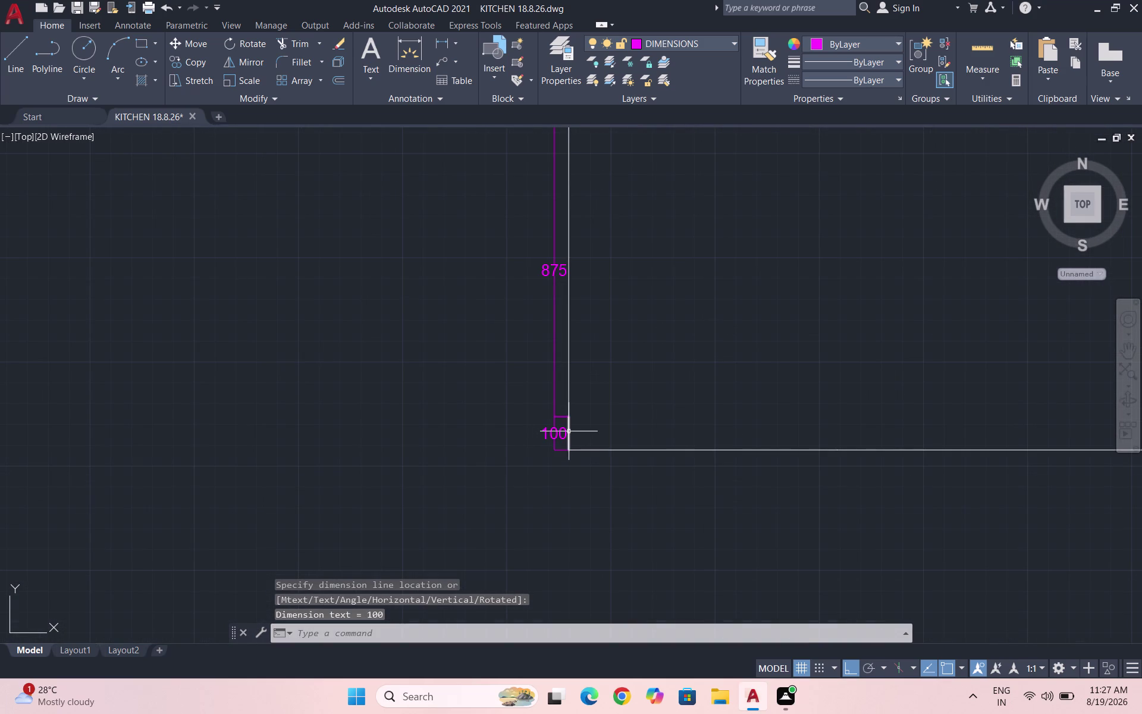
key(space)
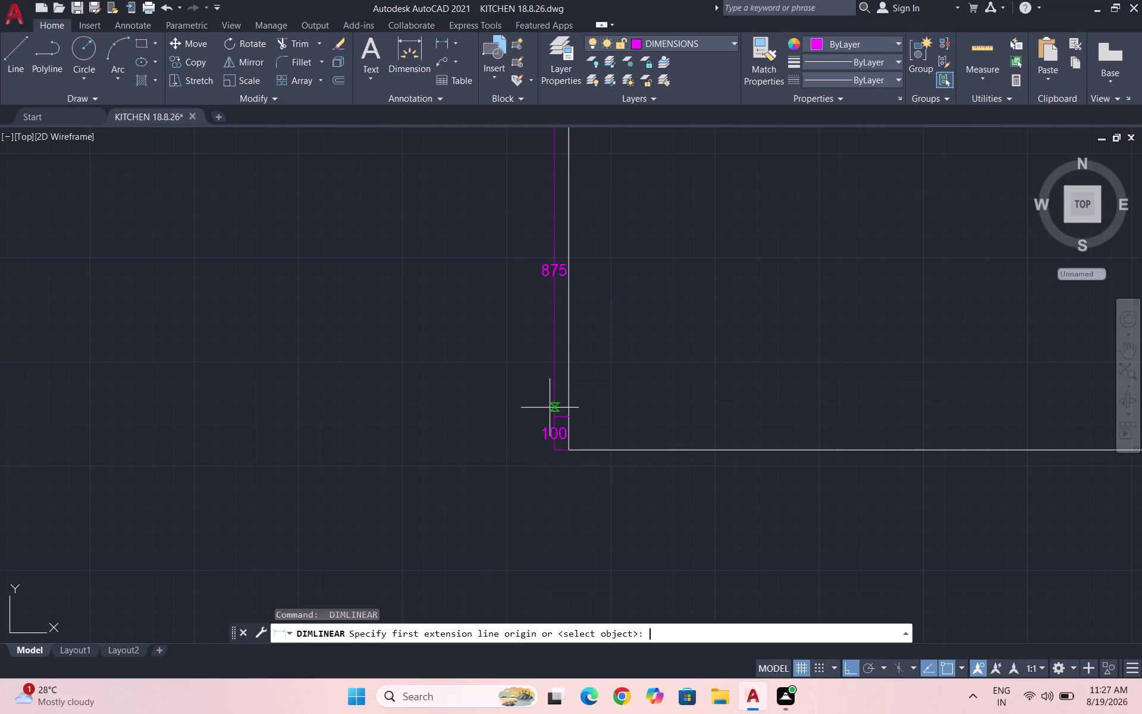
scroll(up, 3)
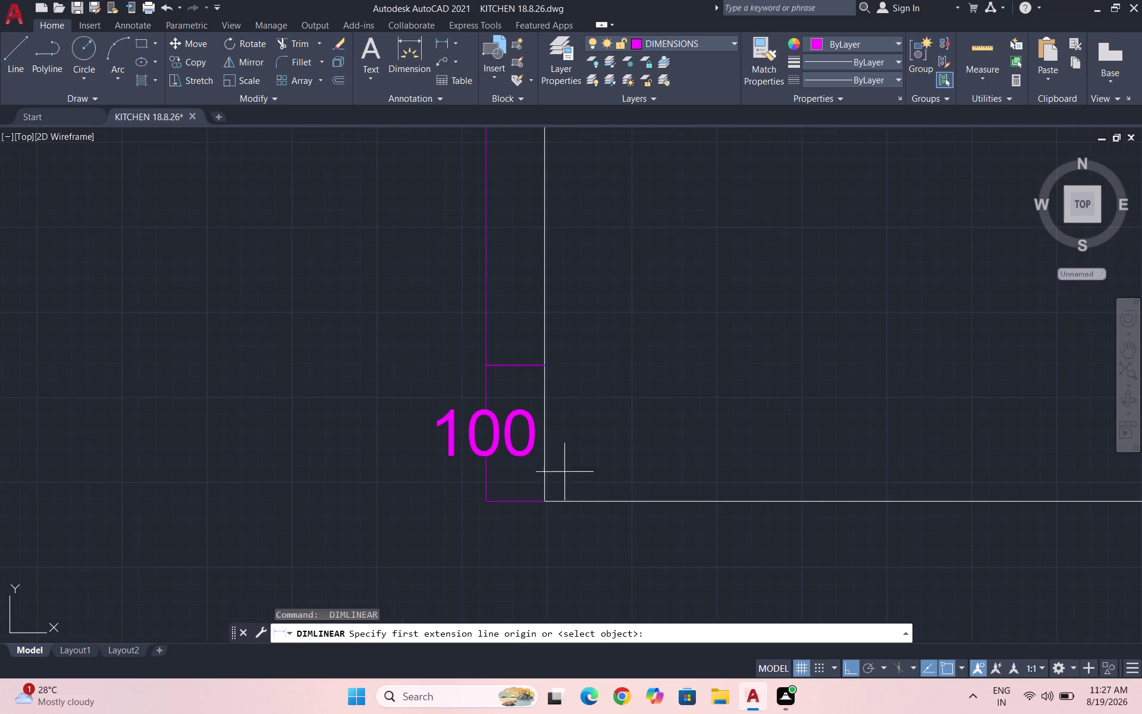
click(545, 500)
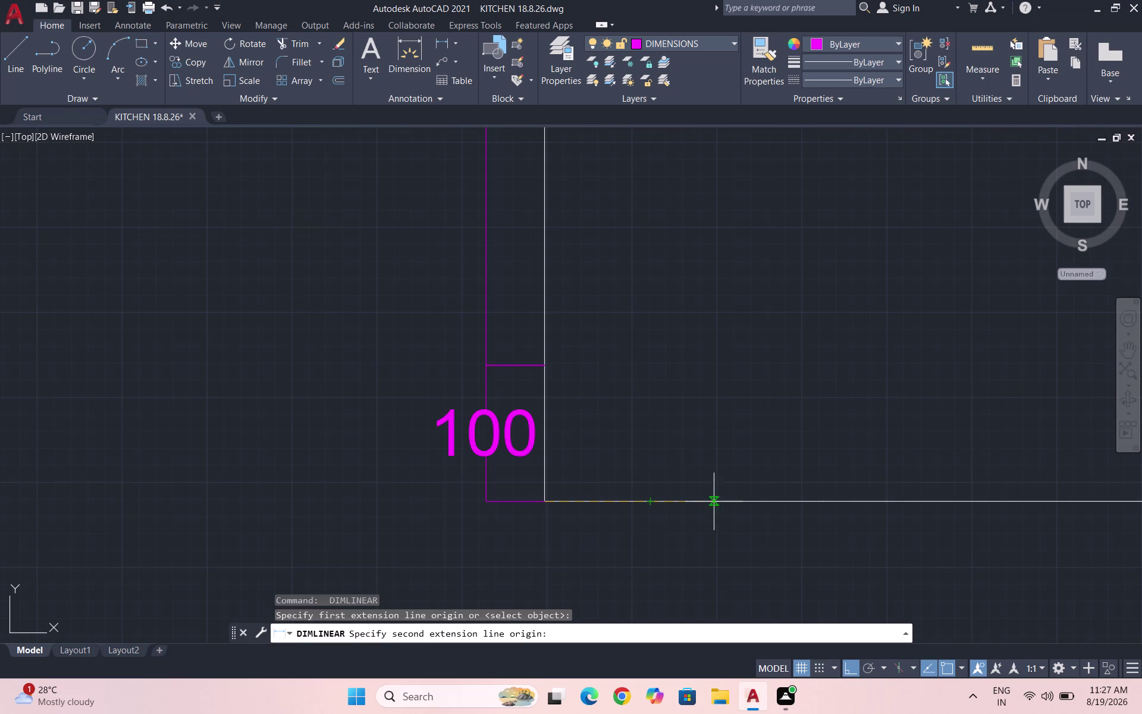
Dimension the first bottom-edge spans: 155, 50 and 600.
click(755, 502)
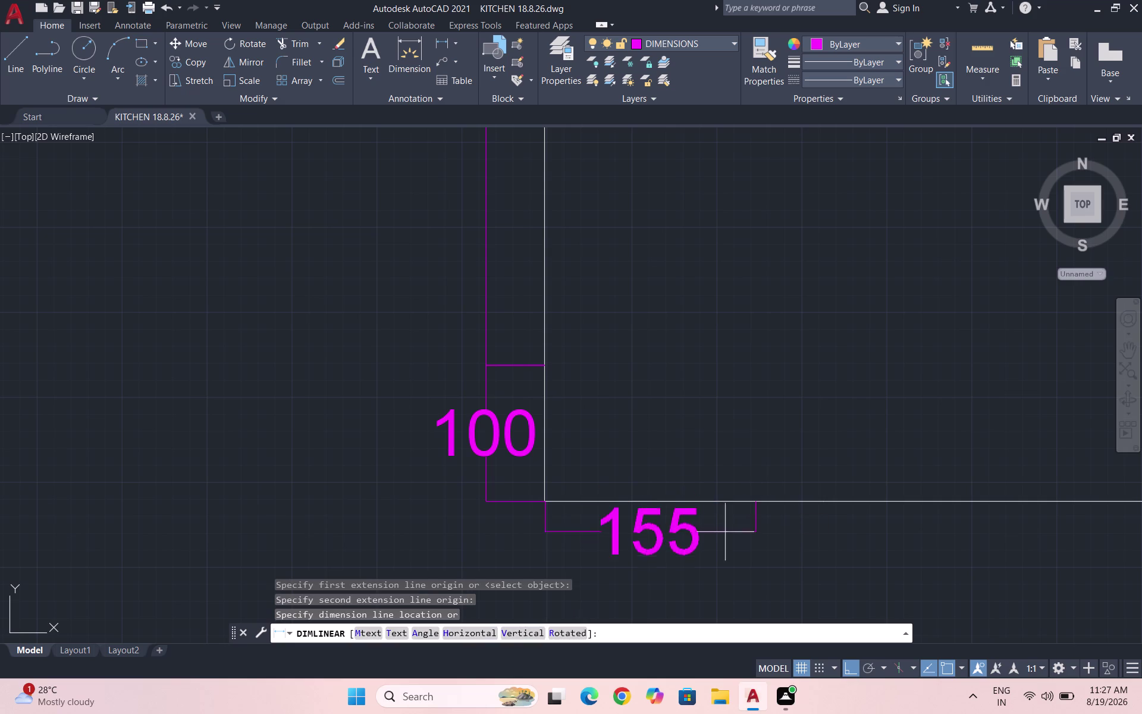
click(691, 558)
scroll(down, 3)
scroll(up, 3)
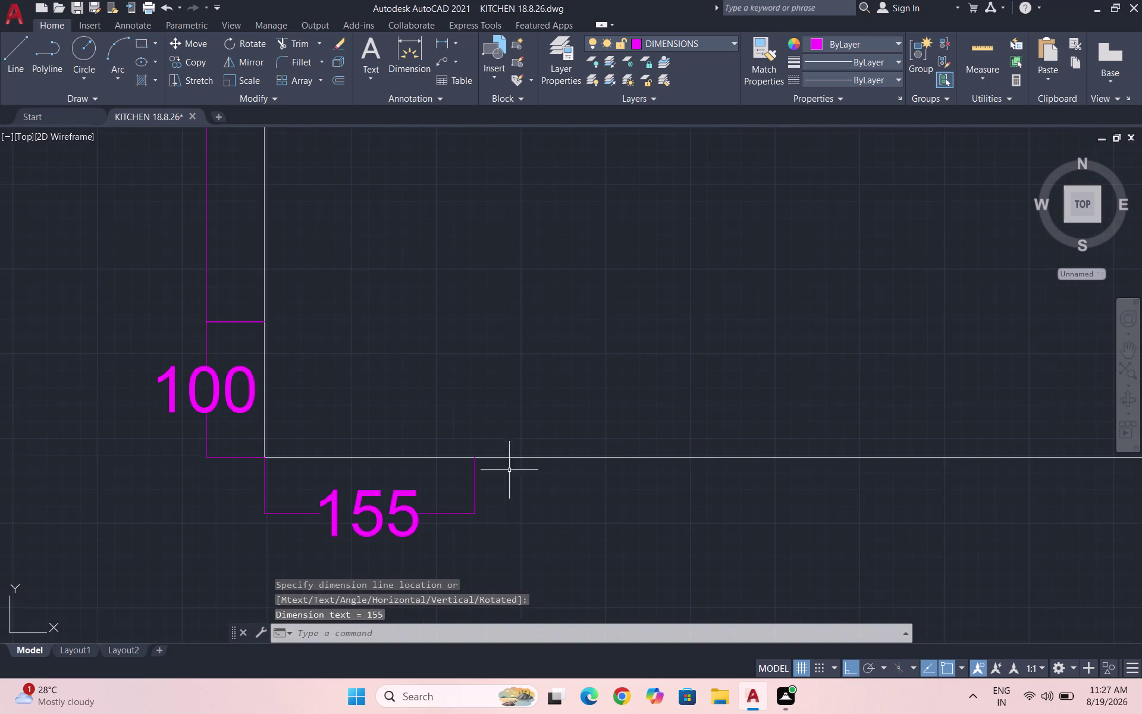
key(space)
click(471, 458)
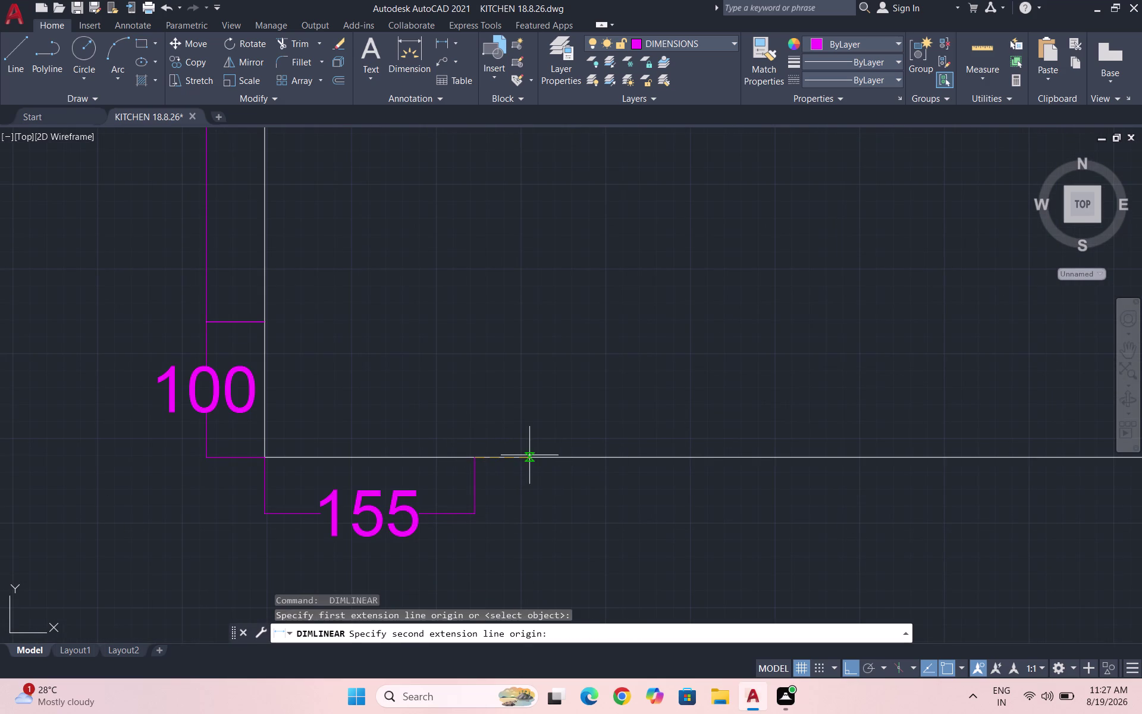
click(539, 452)
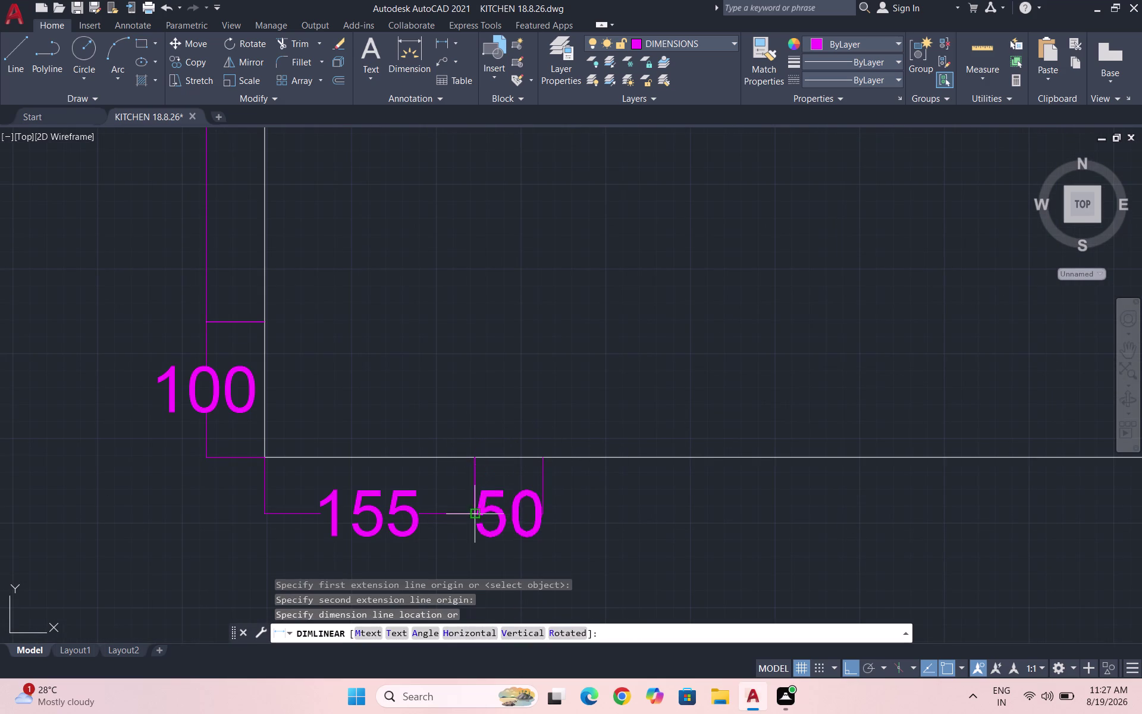
click(475, 513)
scroll(down, 3)
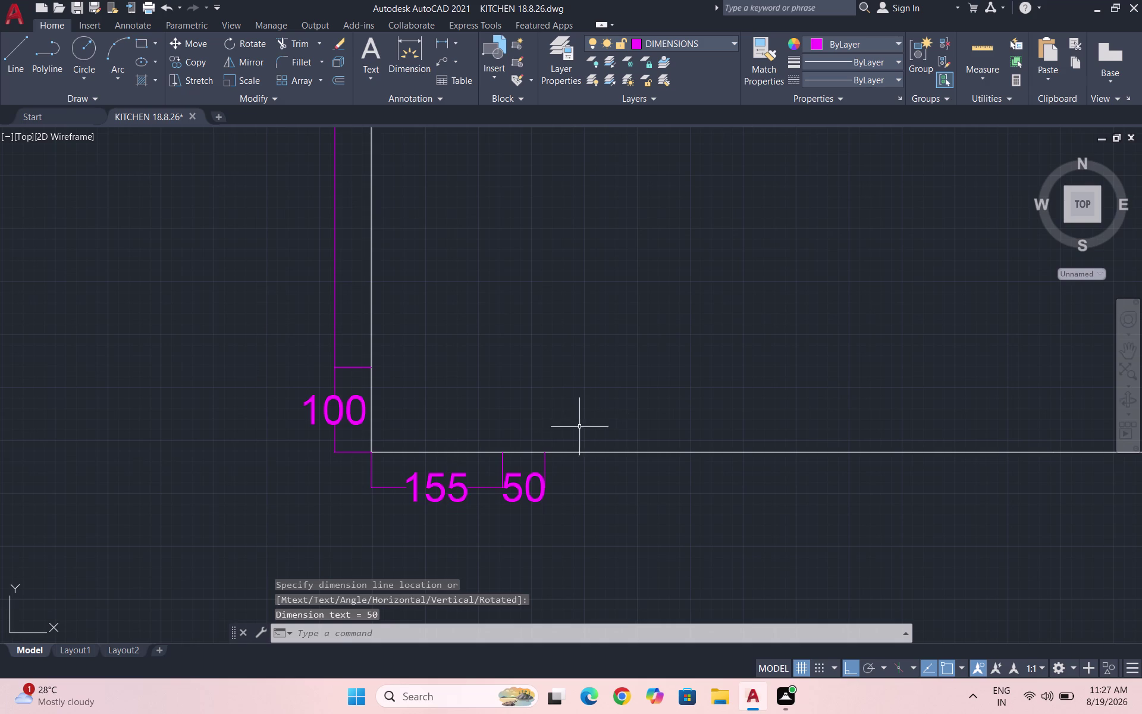
key(space)
click(544, 450)
scroll(down, 3)
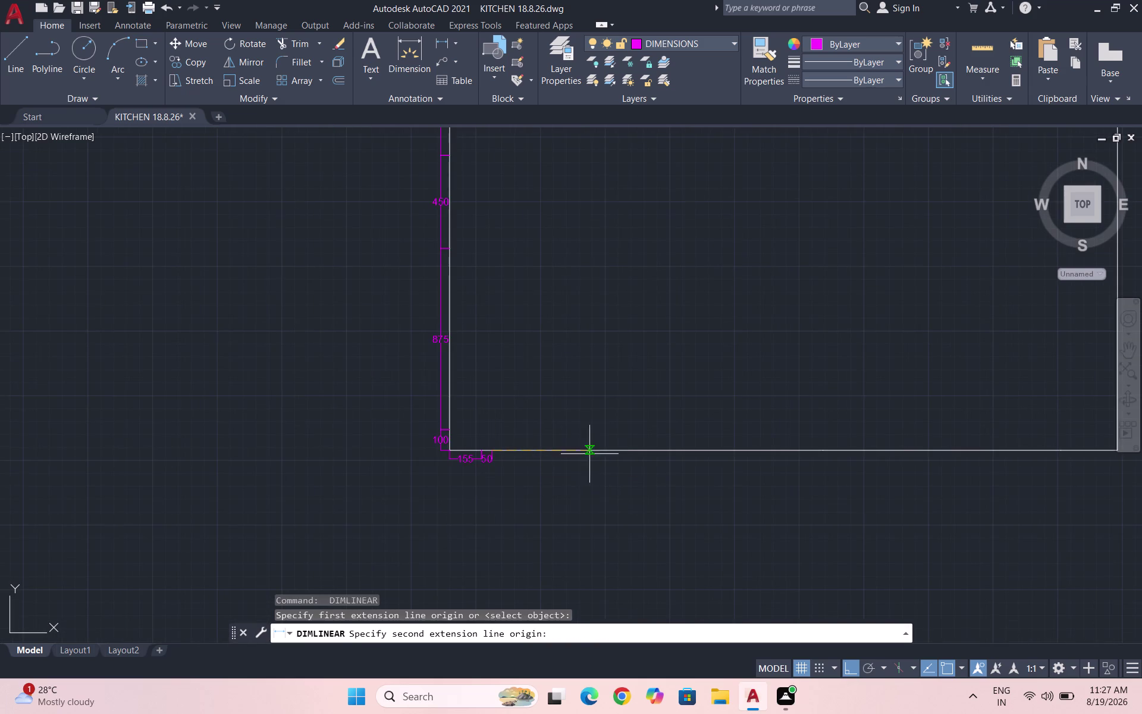
scroll(up, 3)
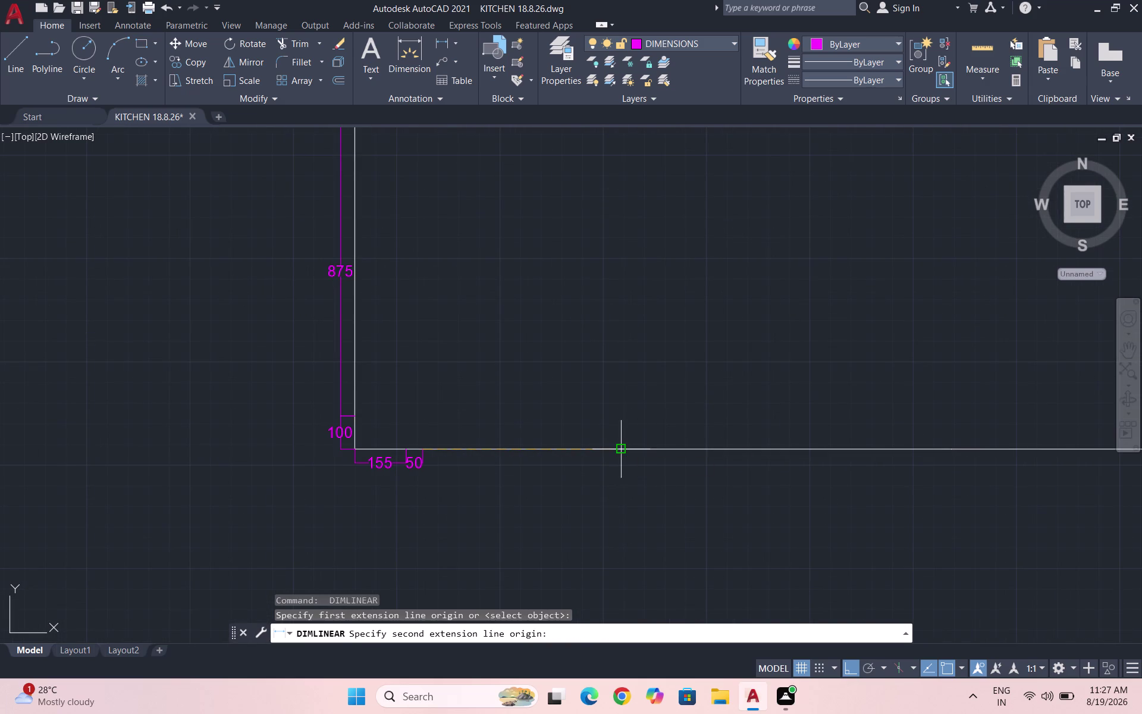
click(619, 449)
scroll(up, 3)
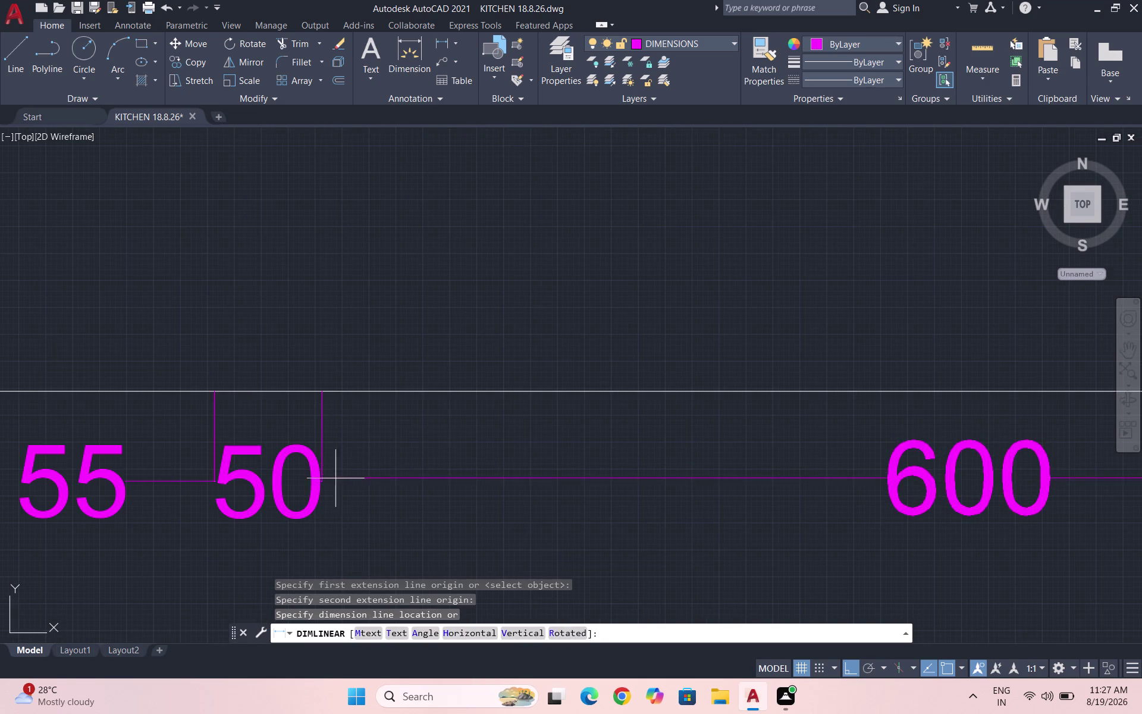
click(322, 480)
scroll(down, 3)
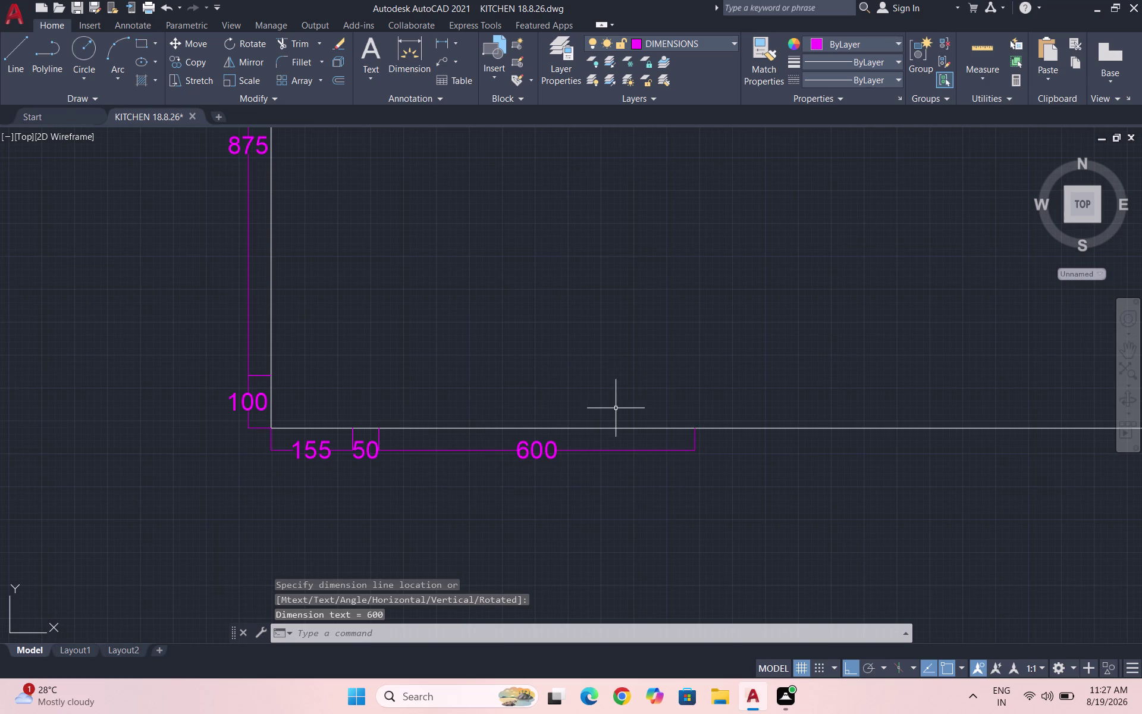
Finish the bottom chain with the 1000, 1150 and 273 dimensions.
key(space)
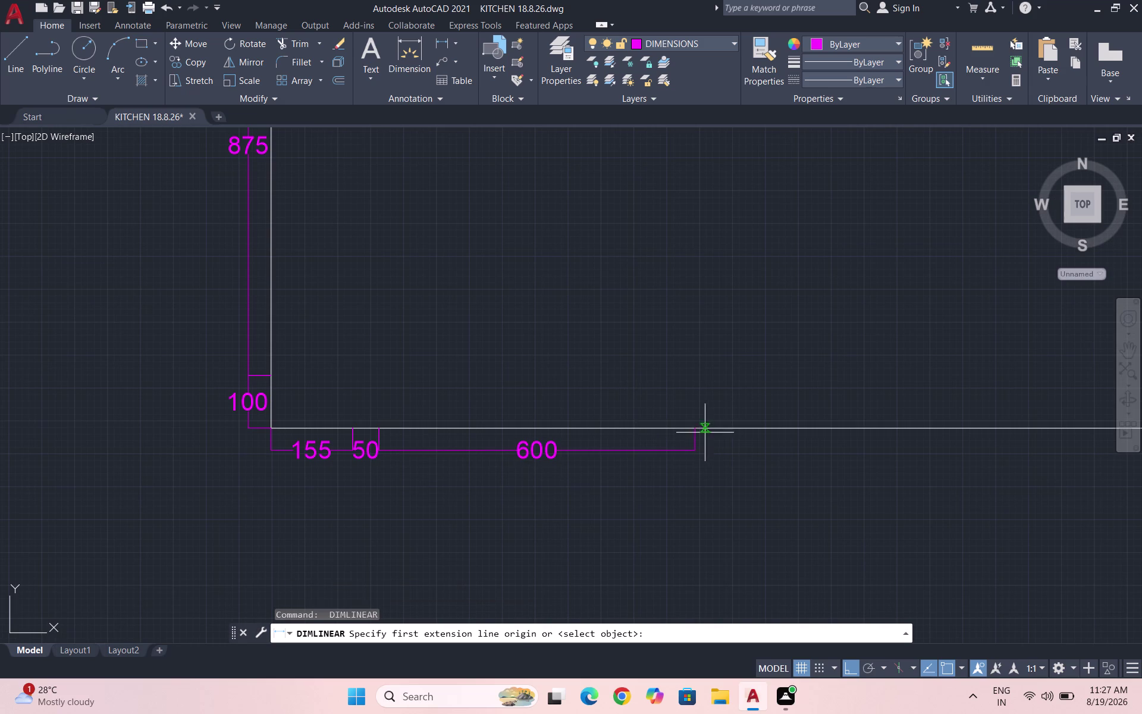
click(694, 432)
scroll(down, 3)
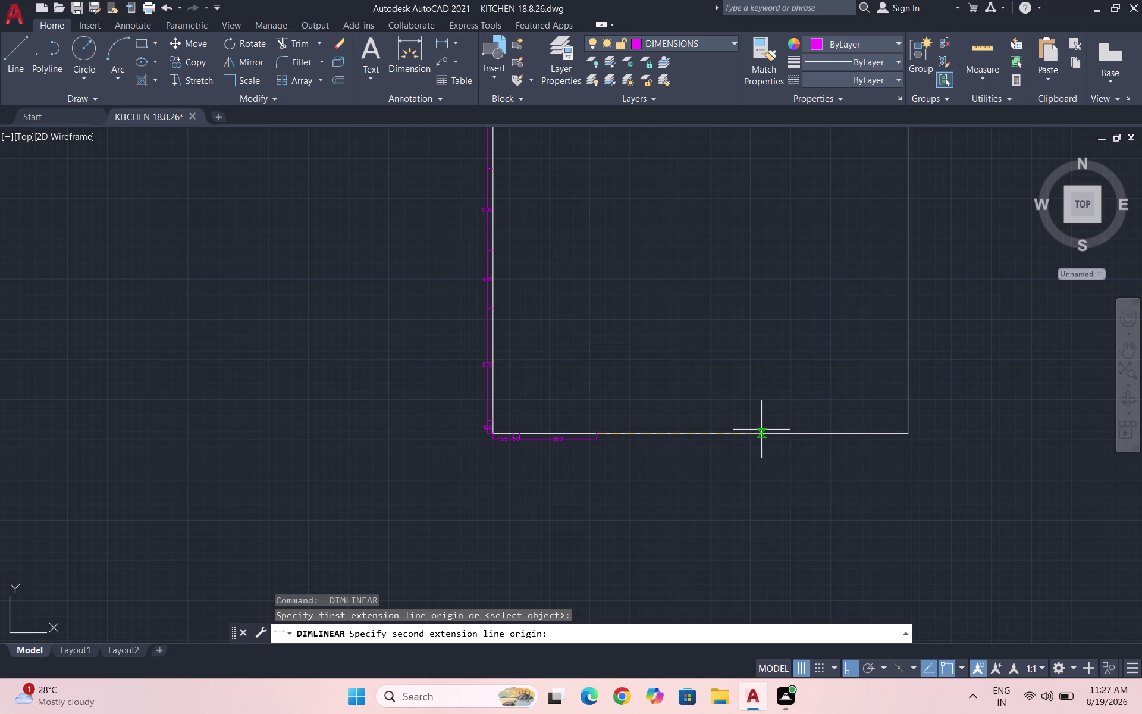
click(723, 434)
scroll(up, 3)
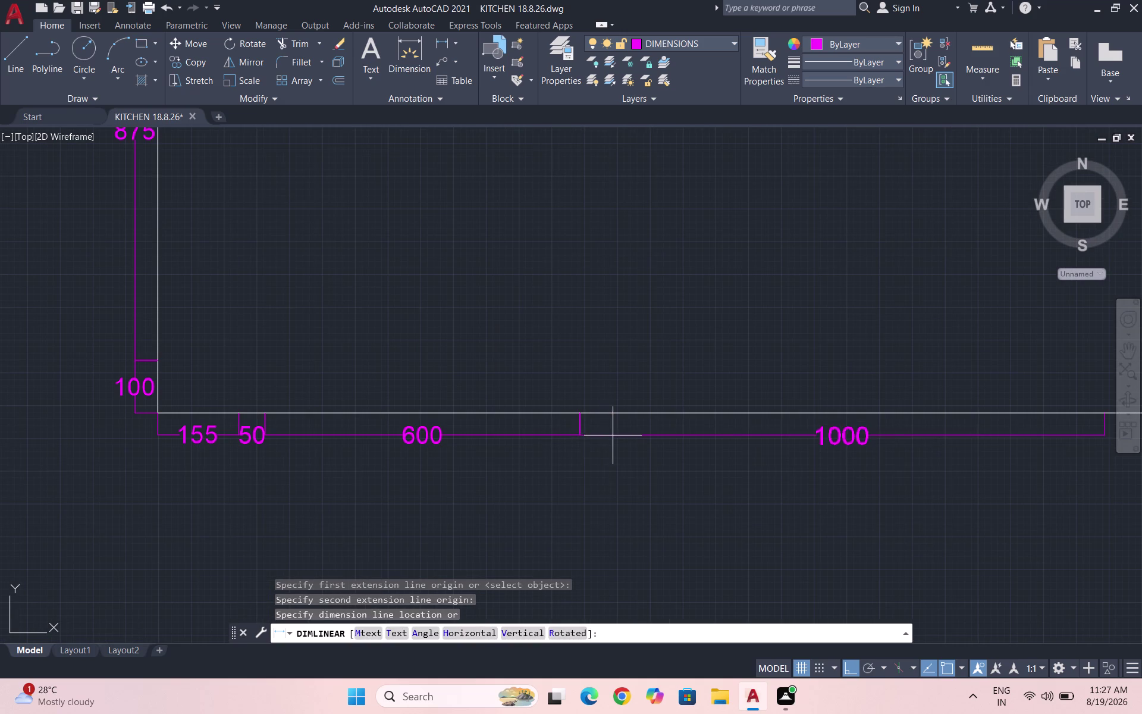
click(584, 434)
scroll(down, 3)
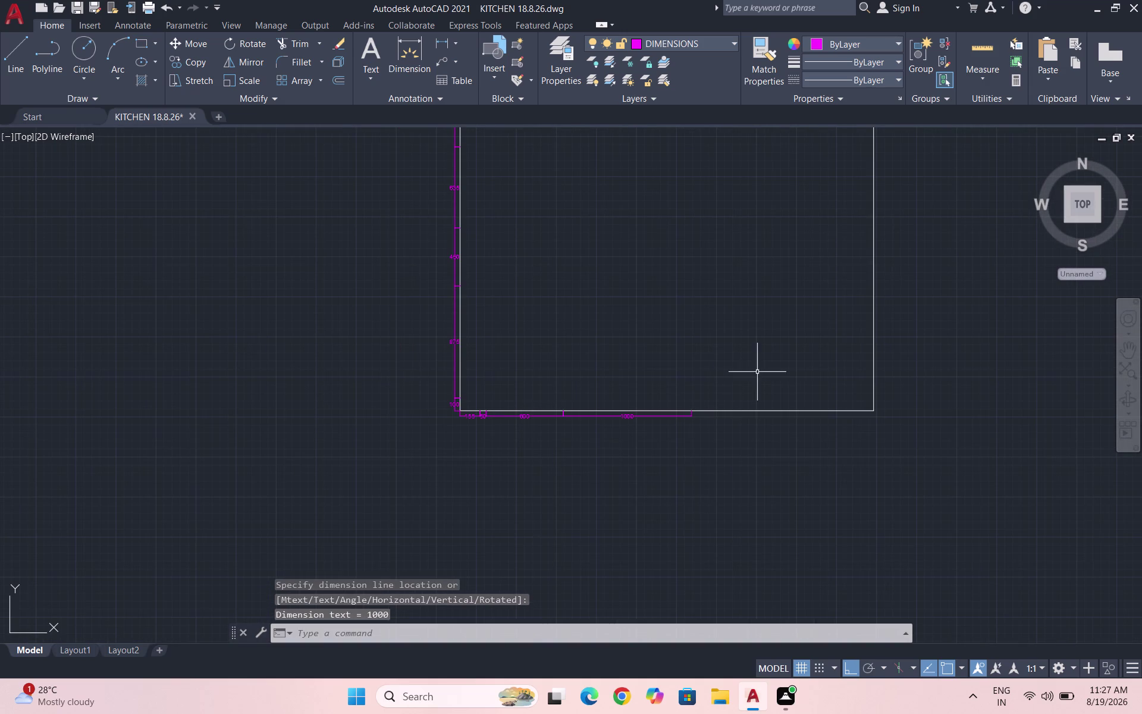
key(space)
scroll(up, 3)
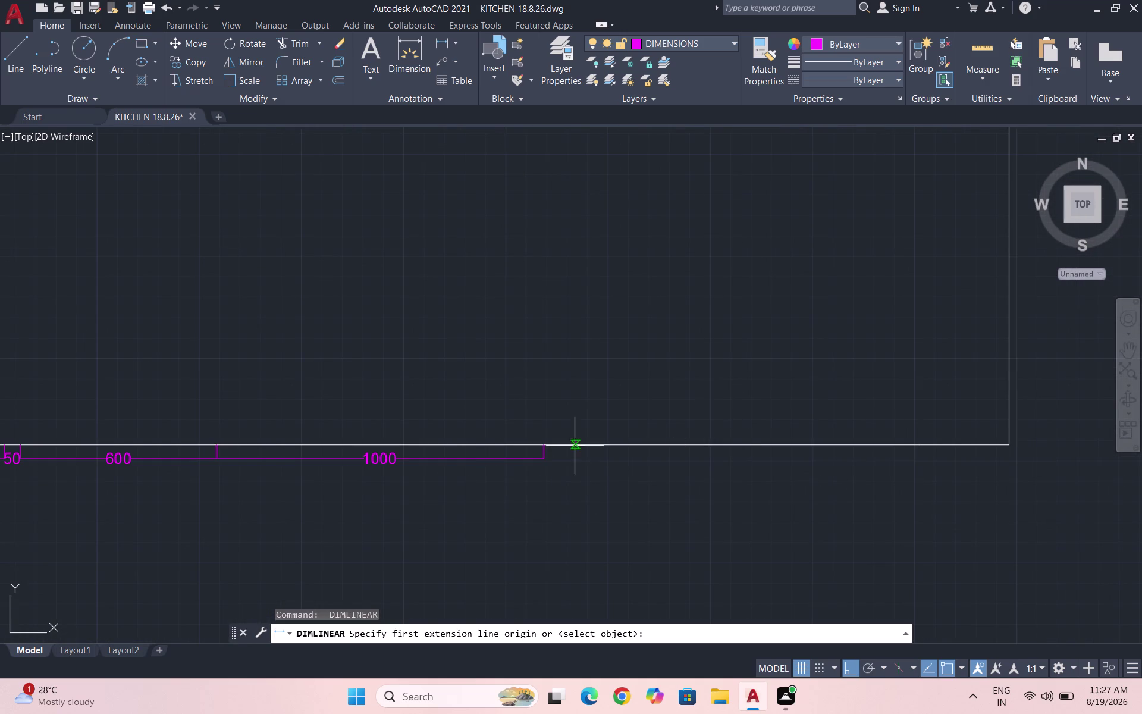
click(549, 446)
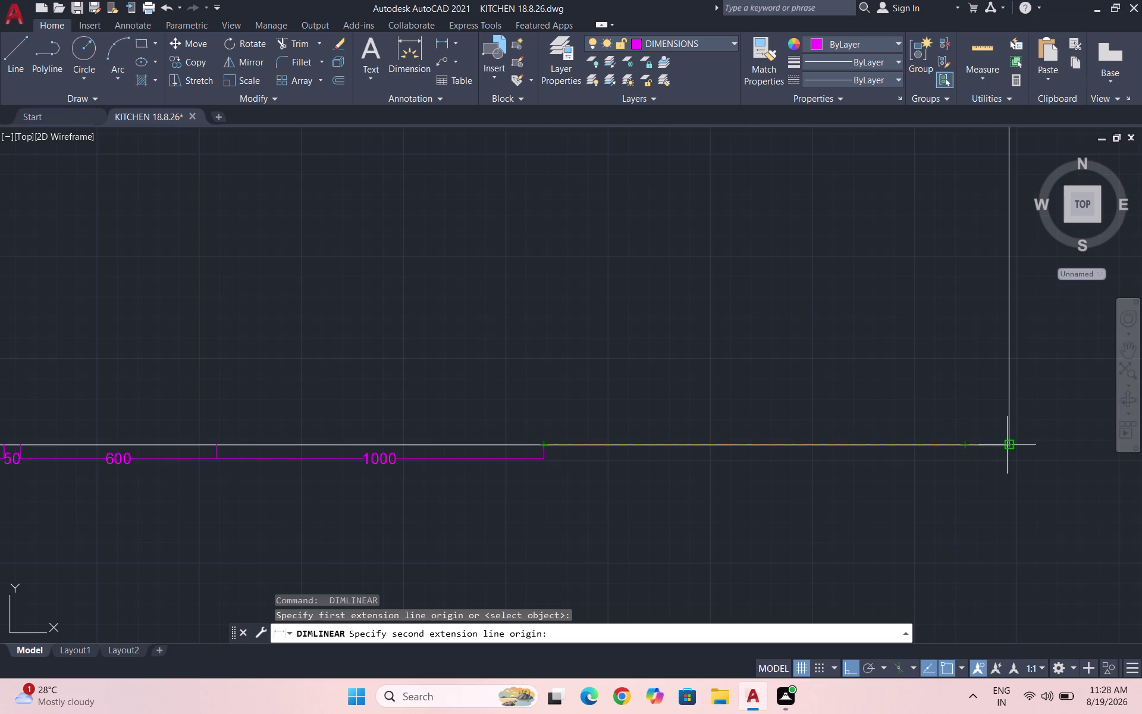
click(921, 444)
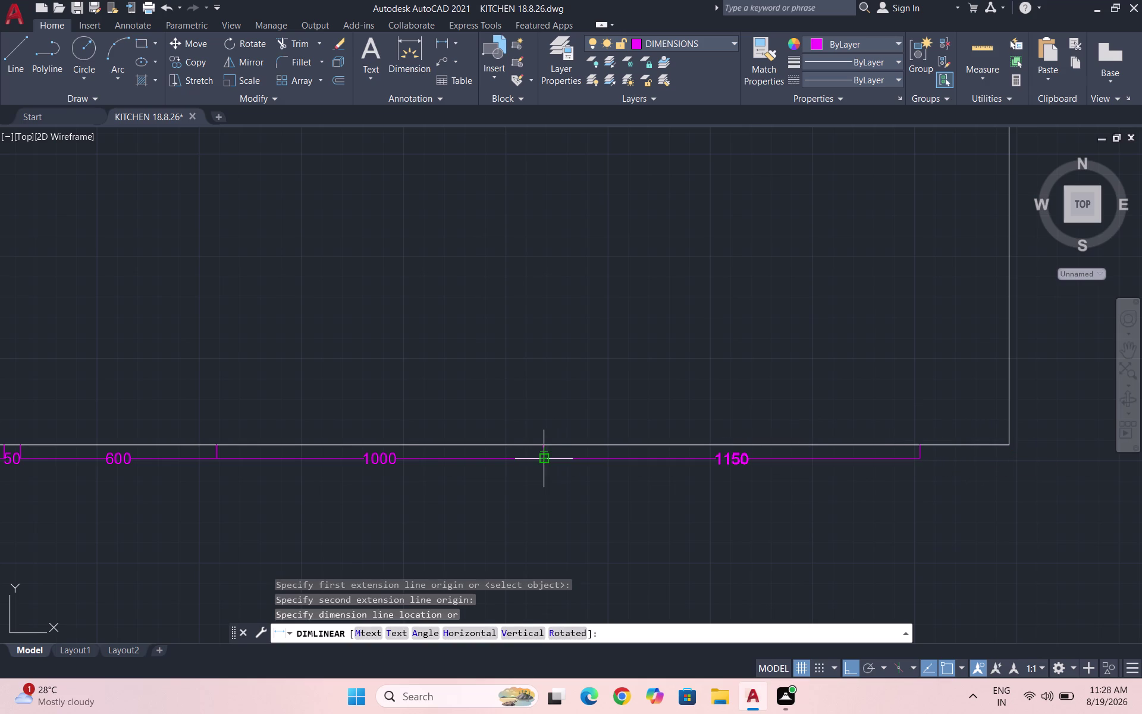
click(542, 461)
key(space)
scroll(up, 3)
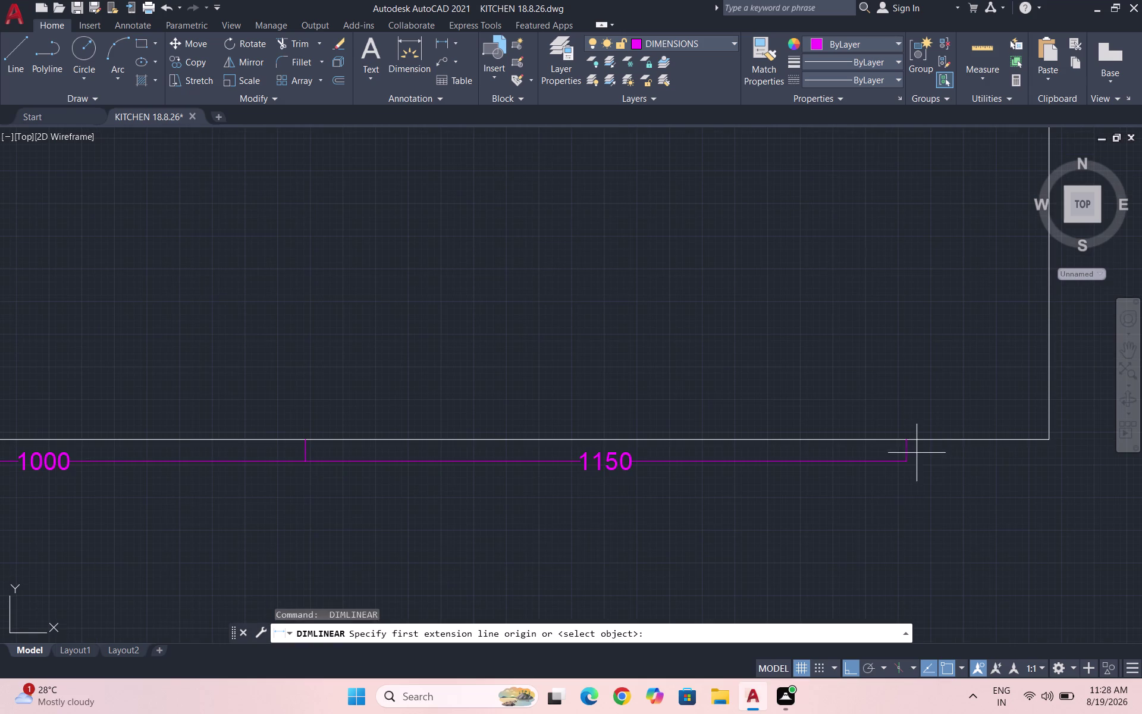
click(903, 437)
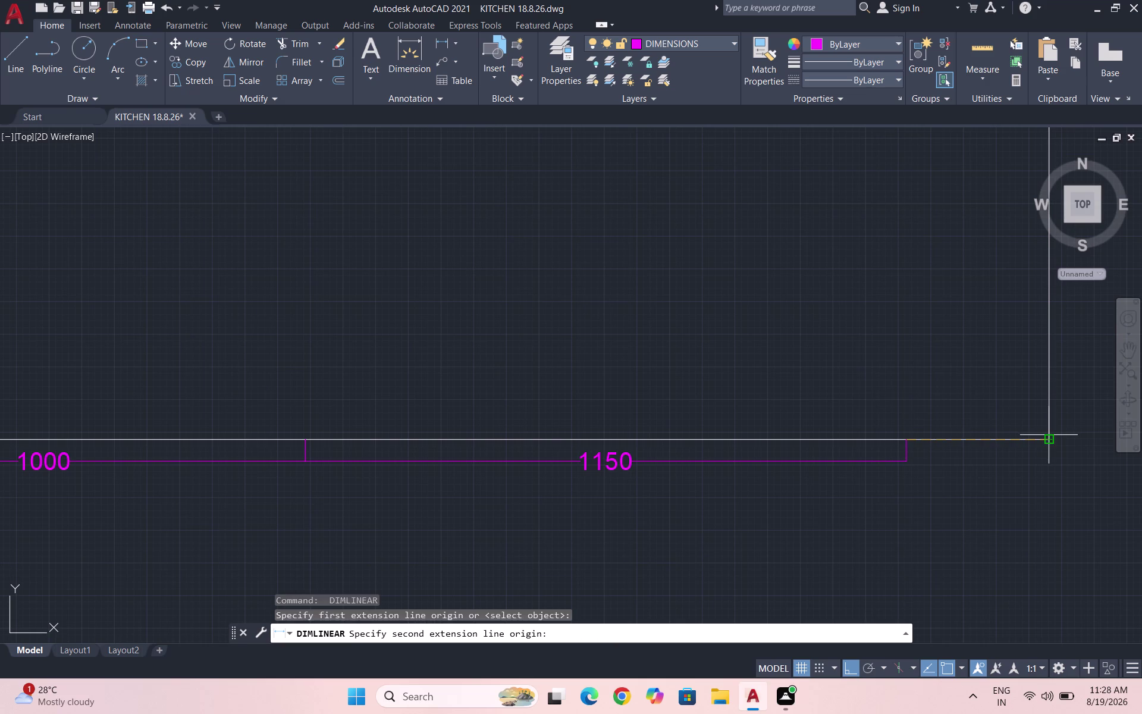
click(1048, 434)
click(906, 463)
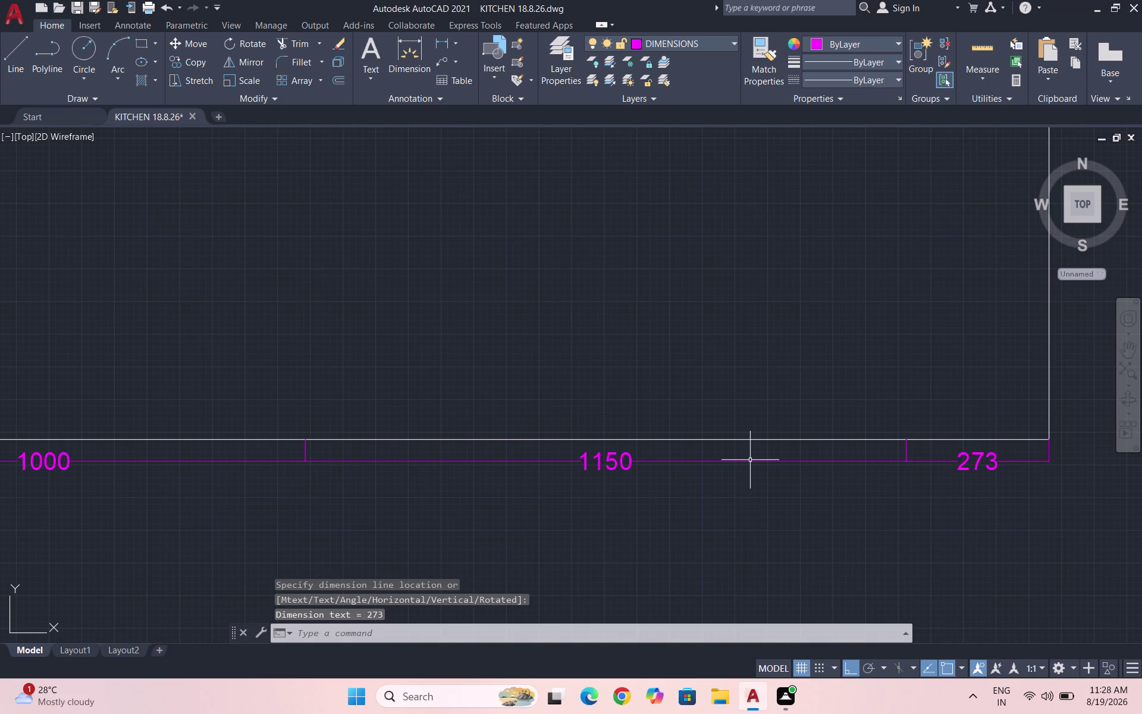
Cancel any pending dimension command.
key(Escape)
key(Escape)
key(Escape)
scroll(down, 3)
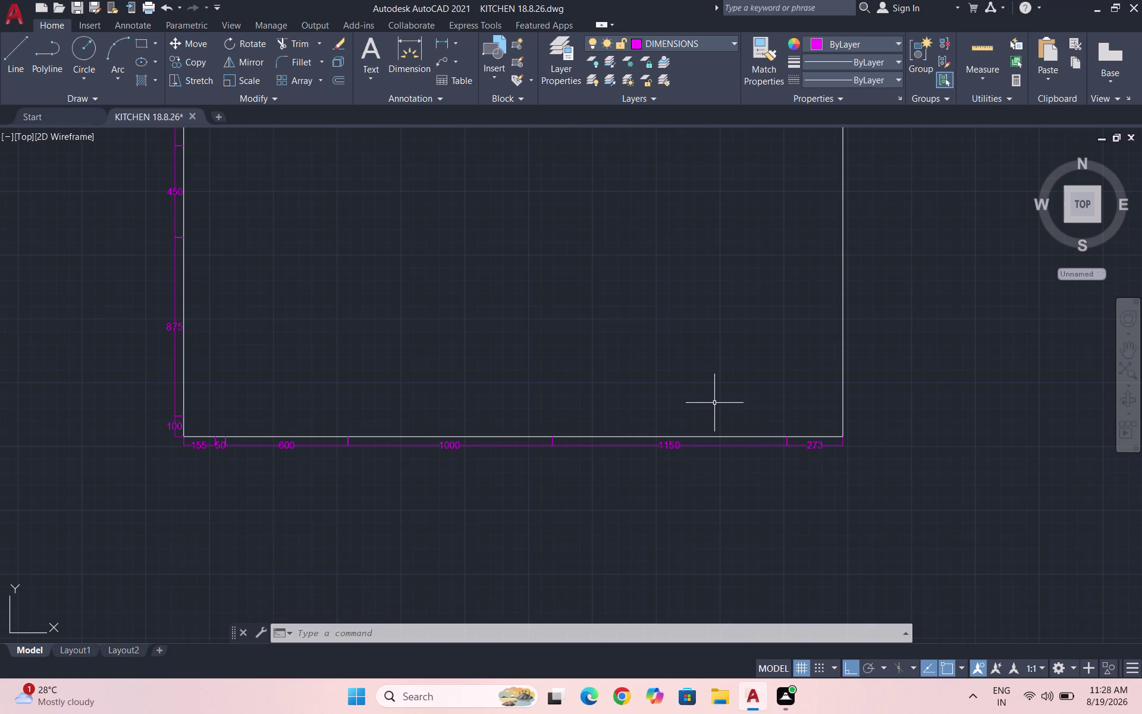
scroll(down, 3)
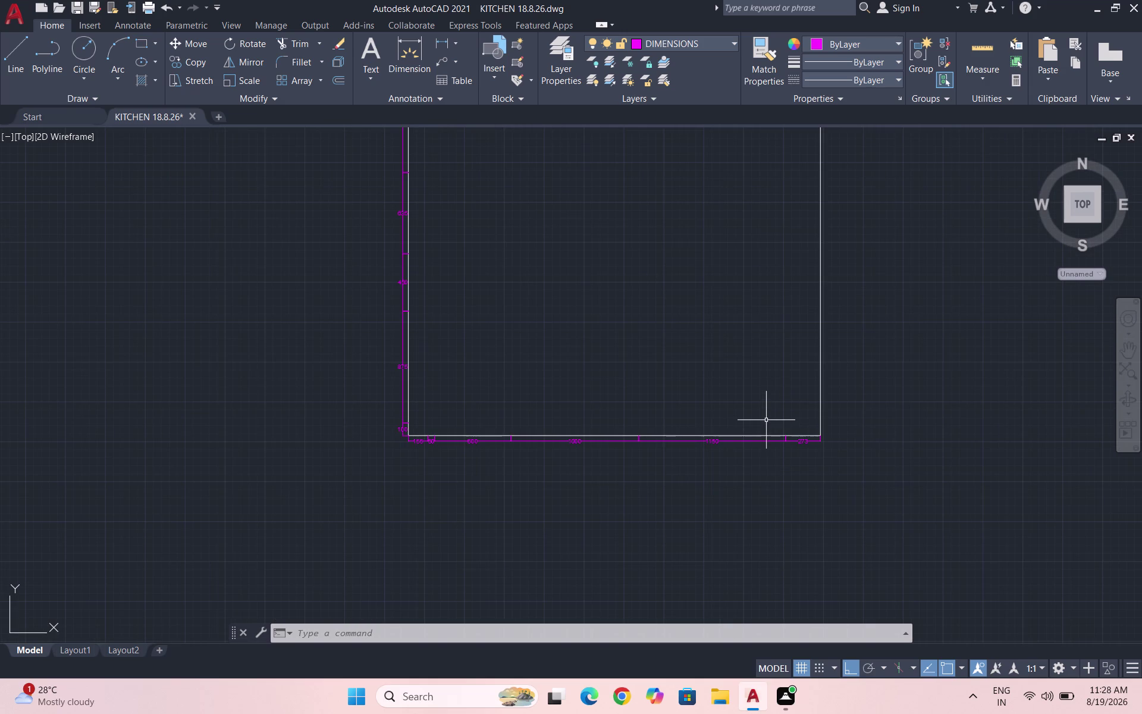
key(Escape)
key(Escape)
key(Escape)
Switch to the KITCHEN ITEMS layer and start the LINE command with L.
scroll(down, 3)
scroll(down, 3)
scroll(up, 3)
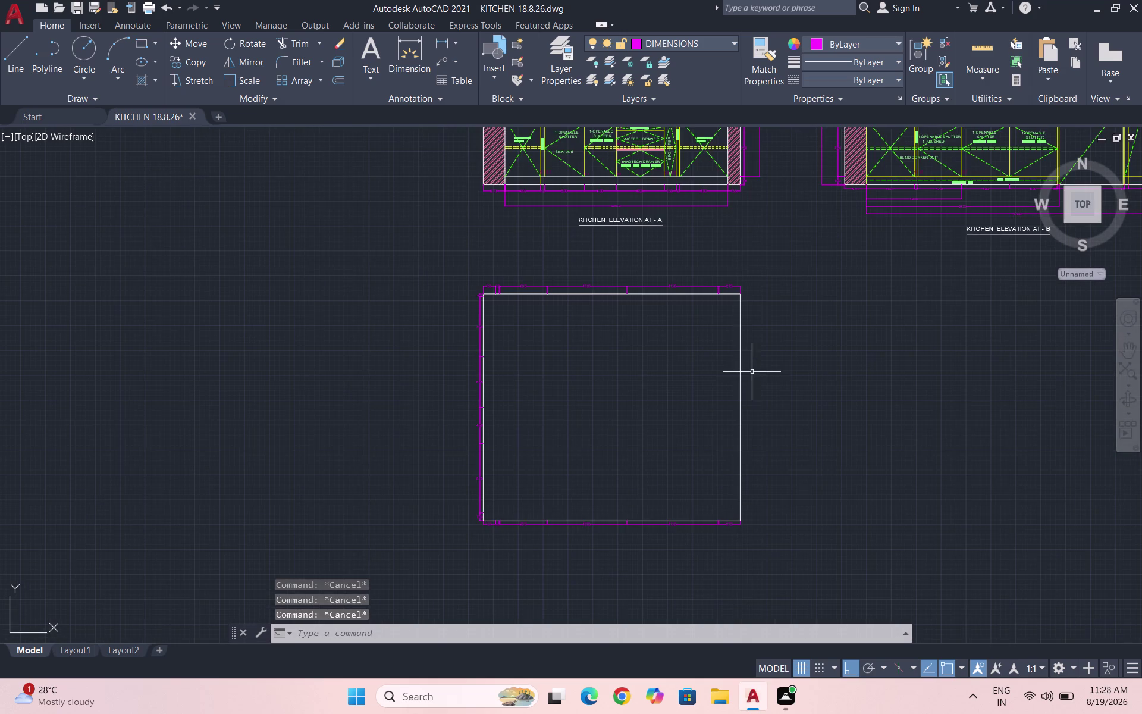
scroll(up, 3)
click(699, 40)
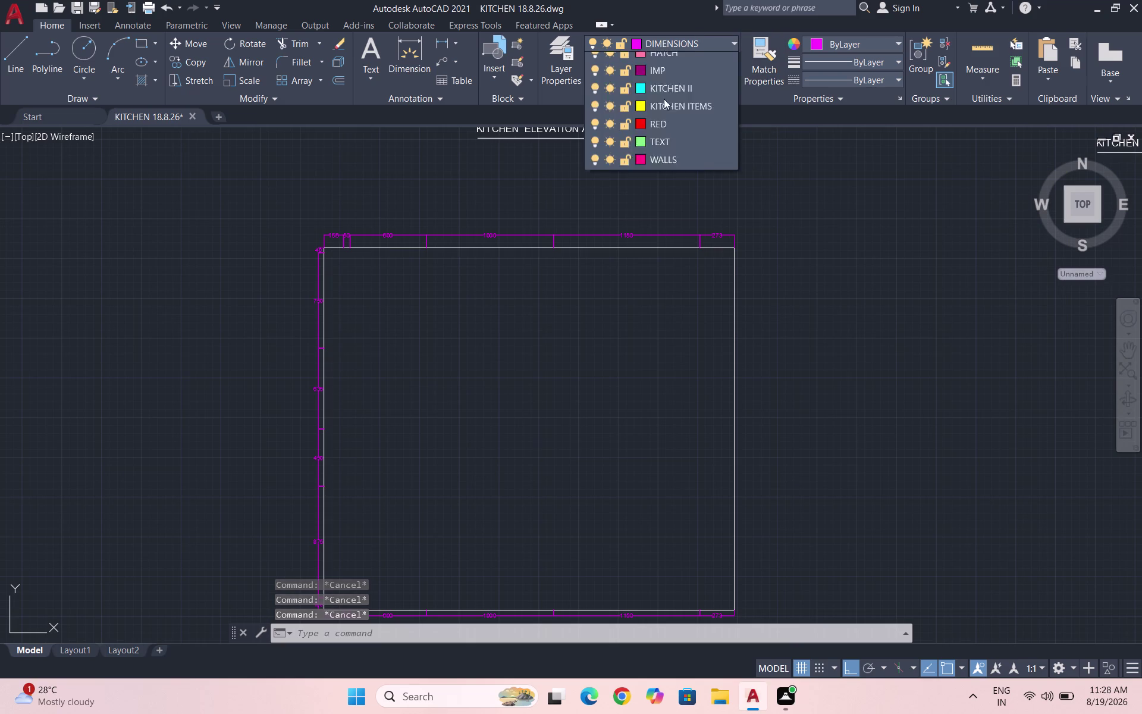
click(673, 206)
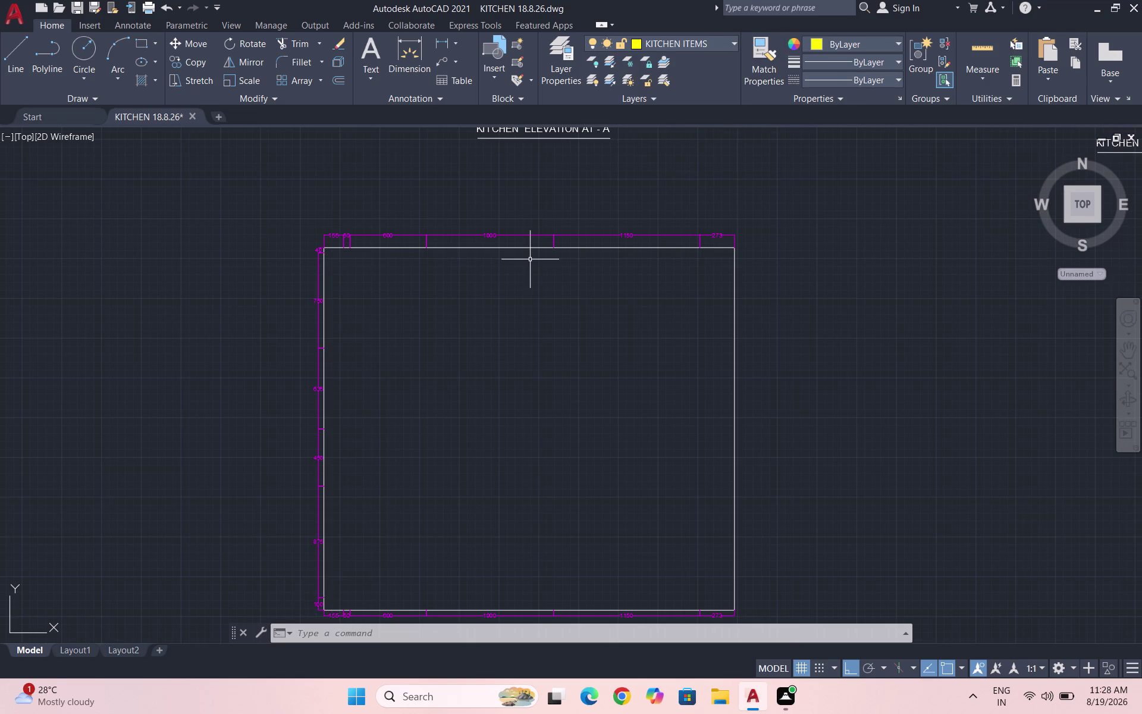
key(l)
key(Return)
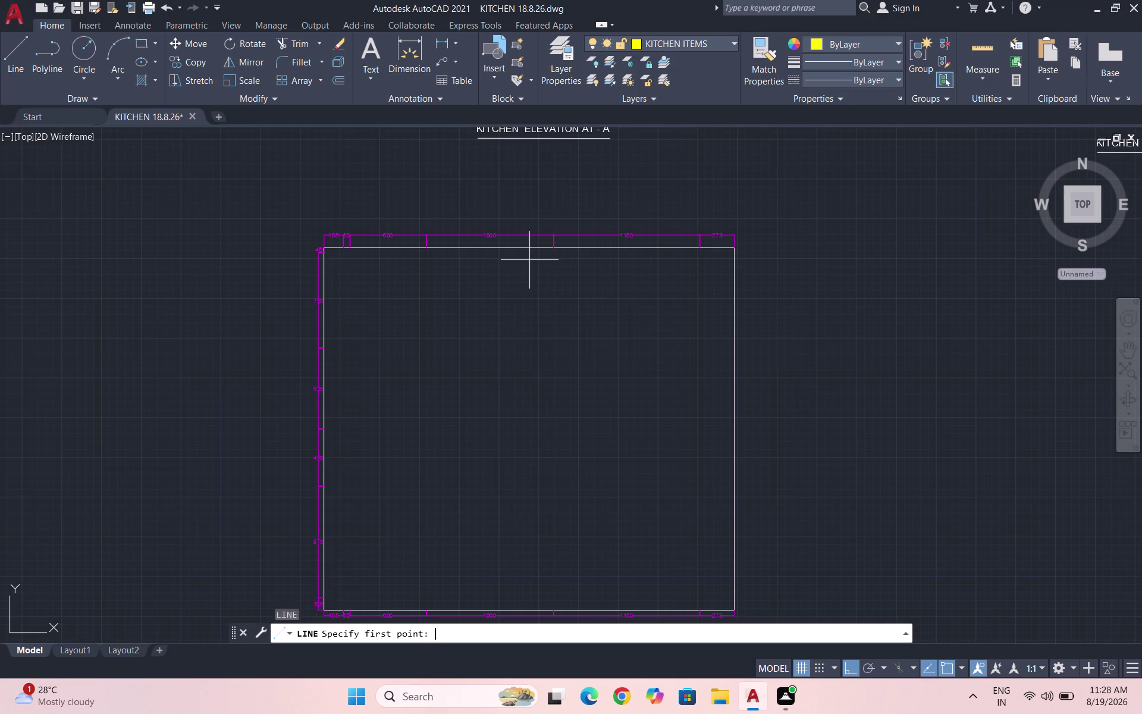
Draw a full-height vertical yellow line from the top-edge dimension mark to the bottom edge.
scroll(up, 3)
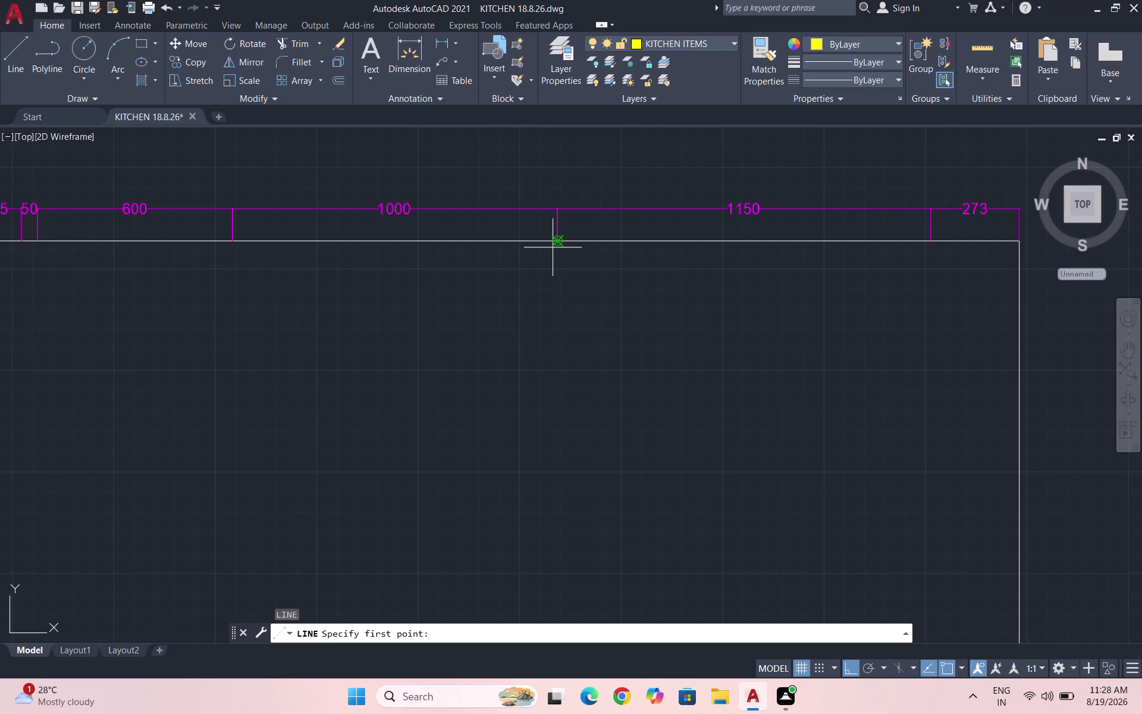
click(556, 243)
scroll(down, 3)
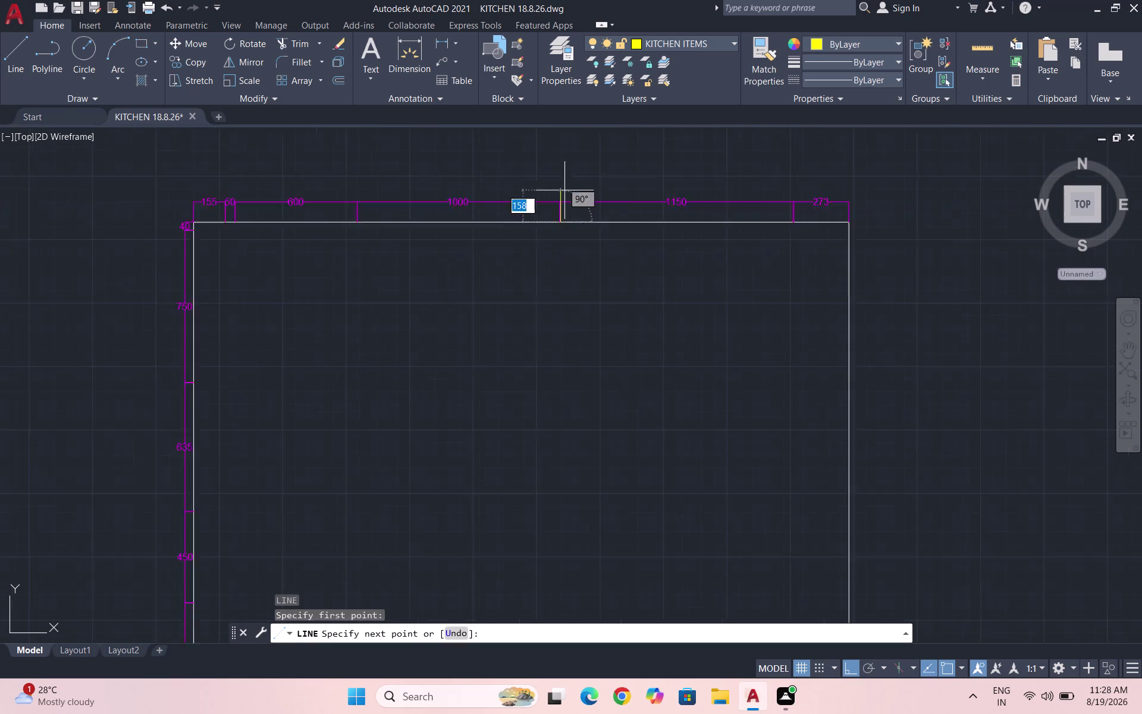
scroll(up, 3)
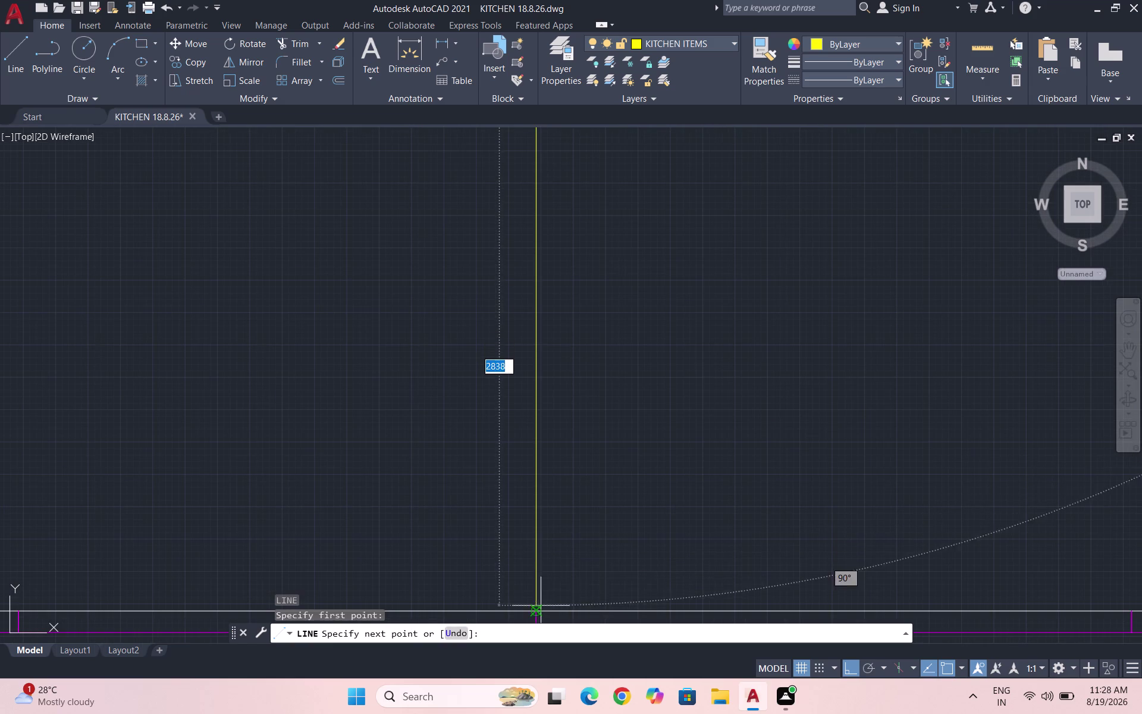
click(539, 610)
key(Escape)
scroll(down, 3)
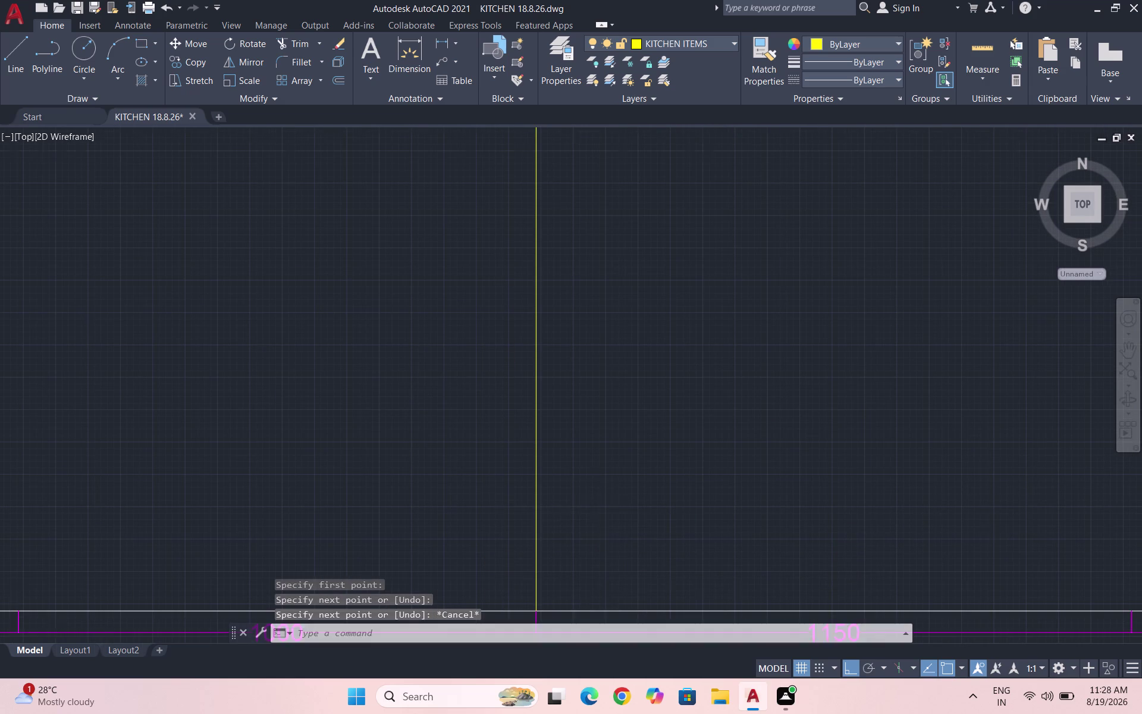
scroll(down, 3)
Draw a full-height vertical line at the 155 mark near the left edge.
key(l)
key(Return)
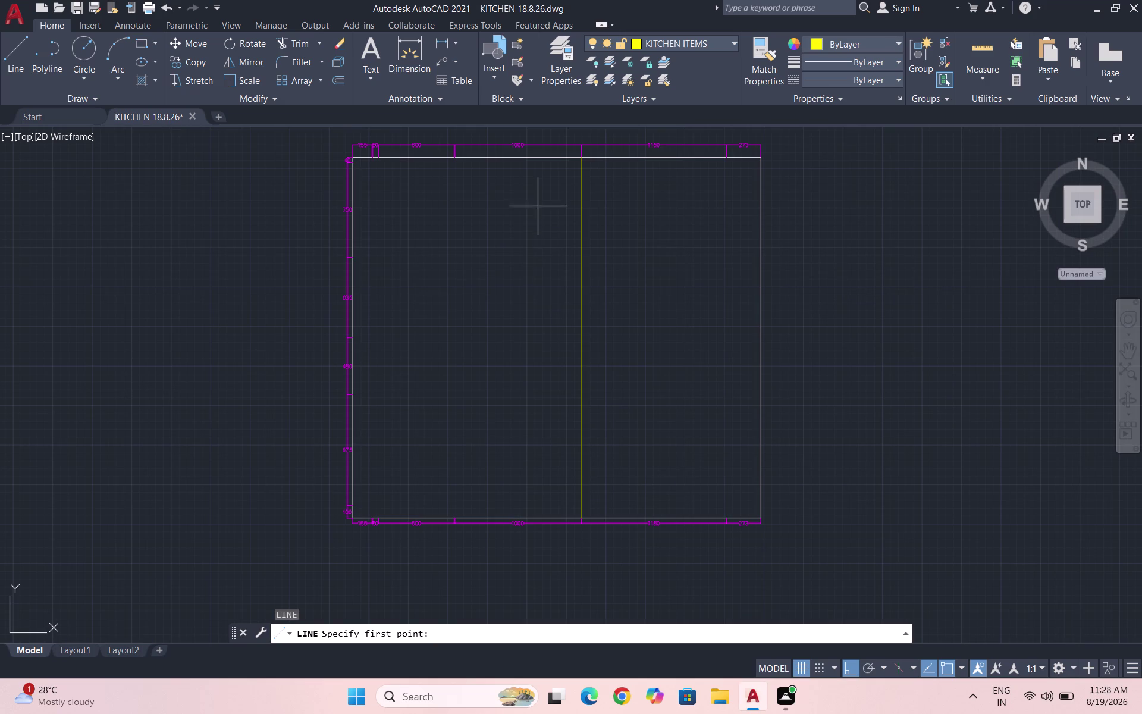
scroll(up, 3)
scroll(up, 3)
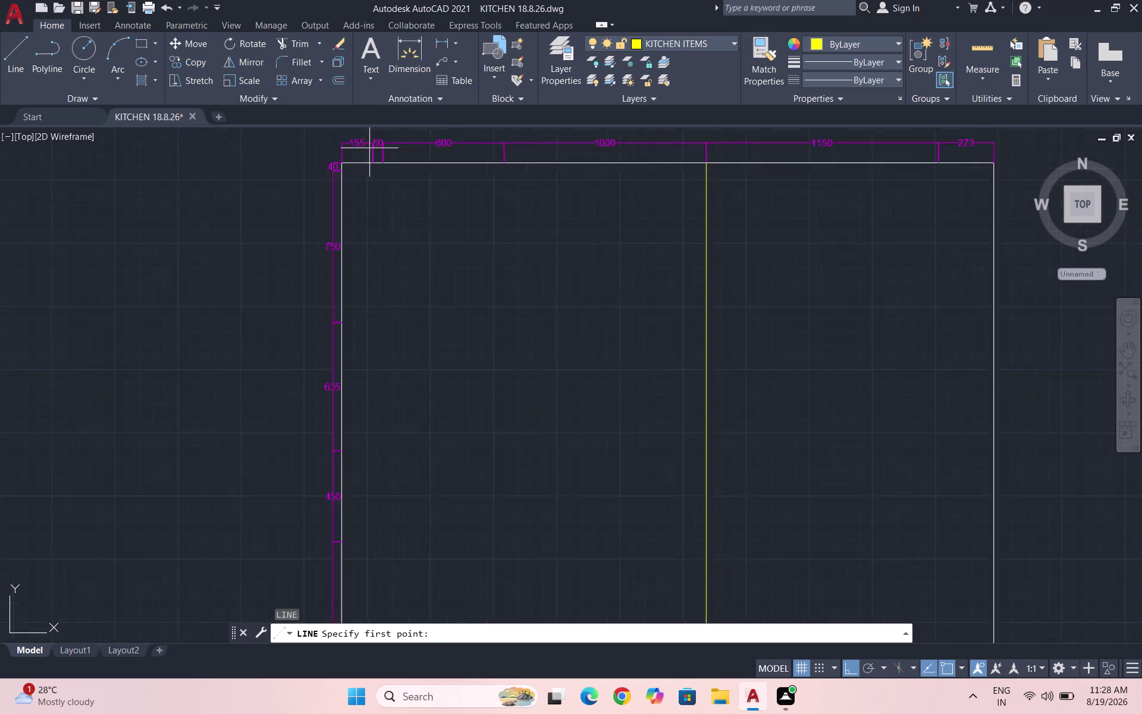
scroll(up, 3)
click(375, 187)
scroll(down, 3)
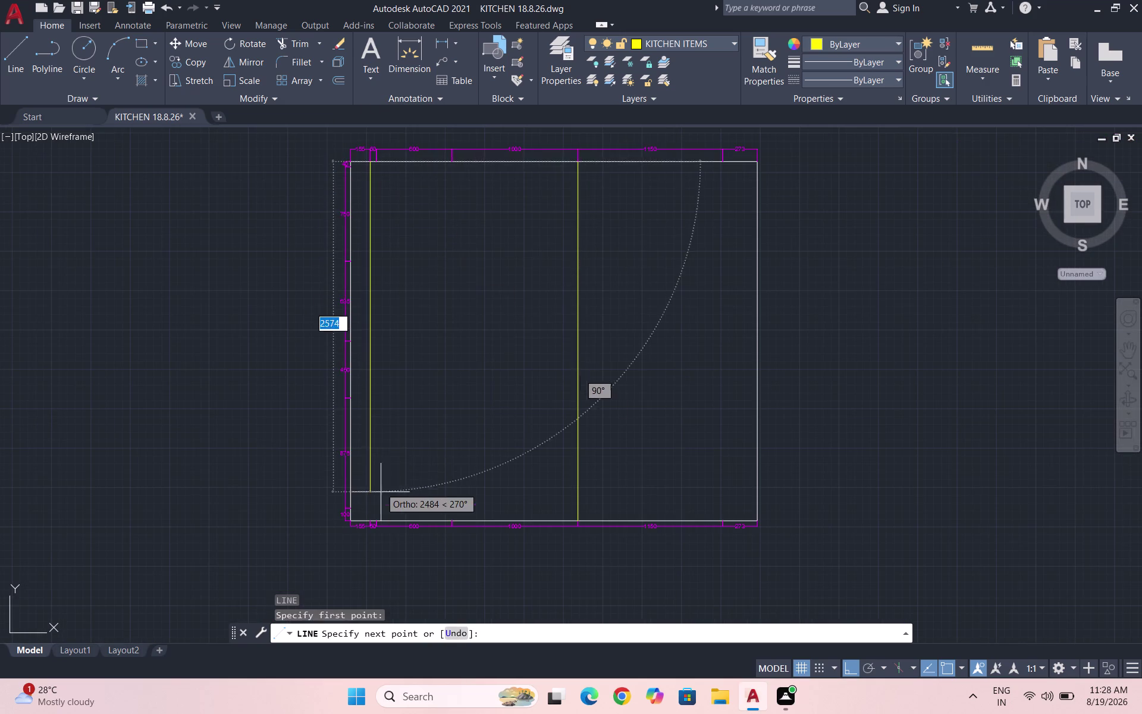
scroll(up, 3)
click(349, 537)
key(Escape)
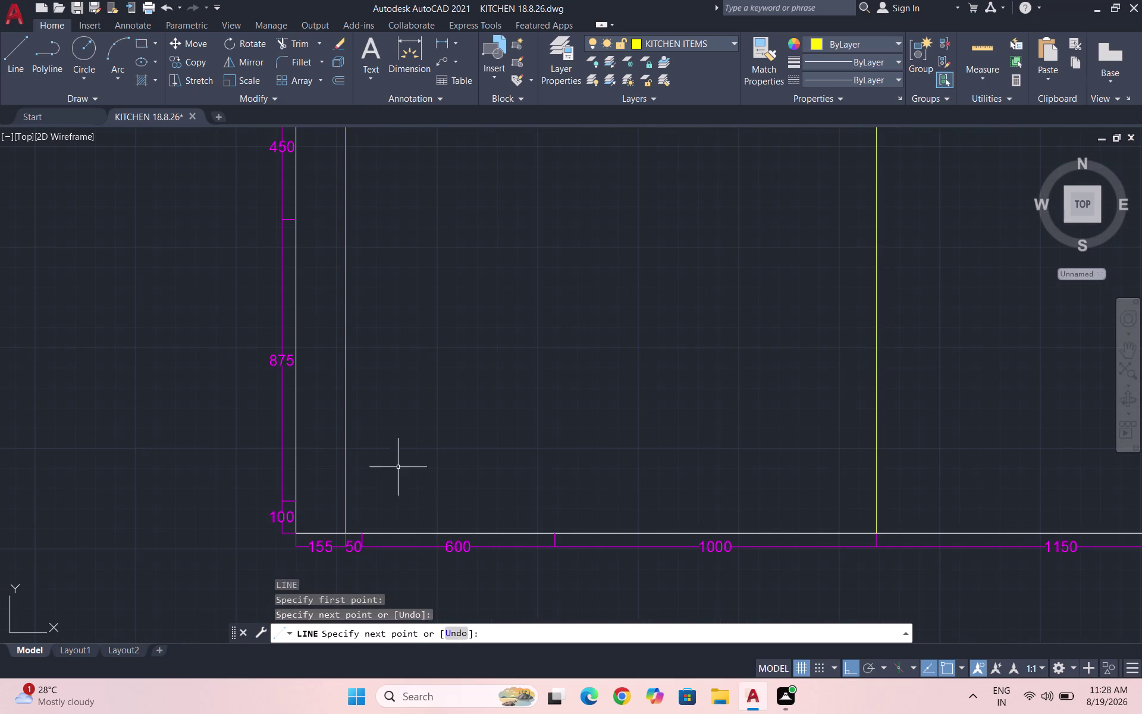
Draw a second full-height vertical line from the 50 mark up to the top edge.
key(space)
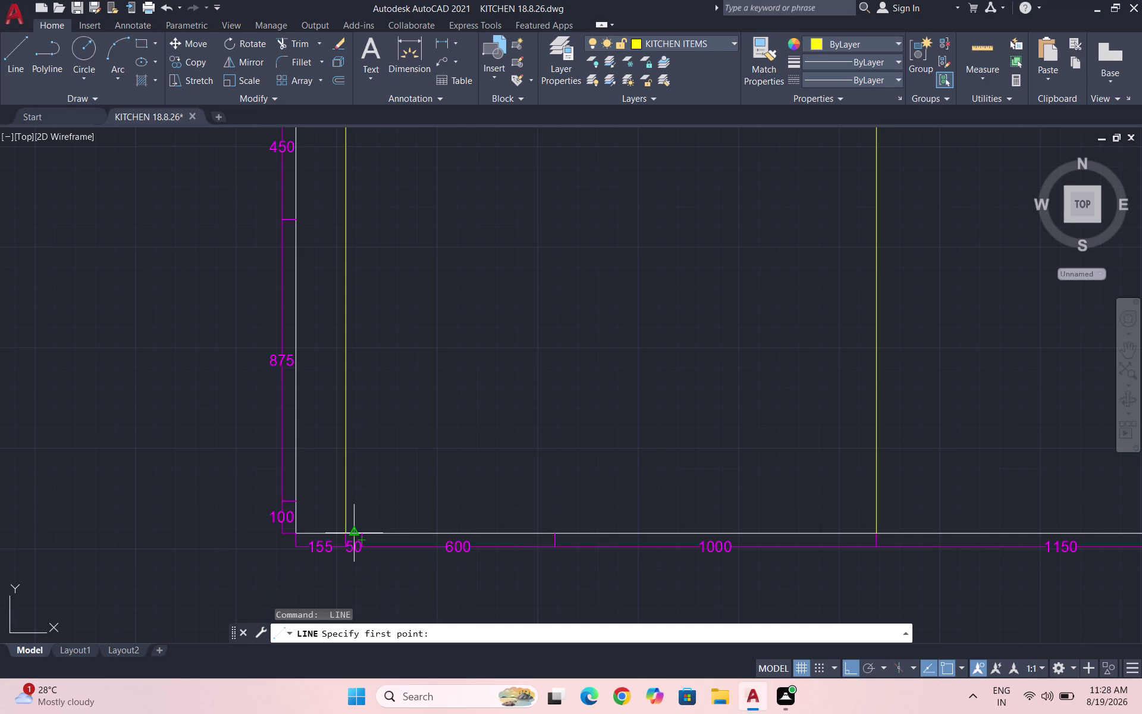
scroll(up, 3)
click(353, 546)
scroll(down, 3)
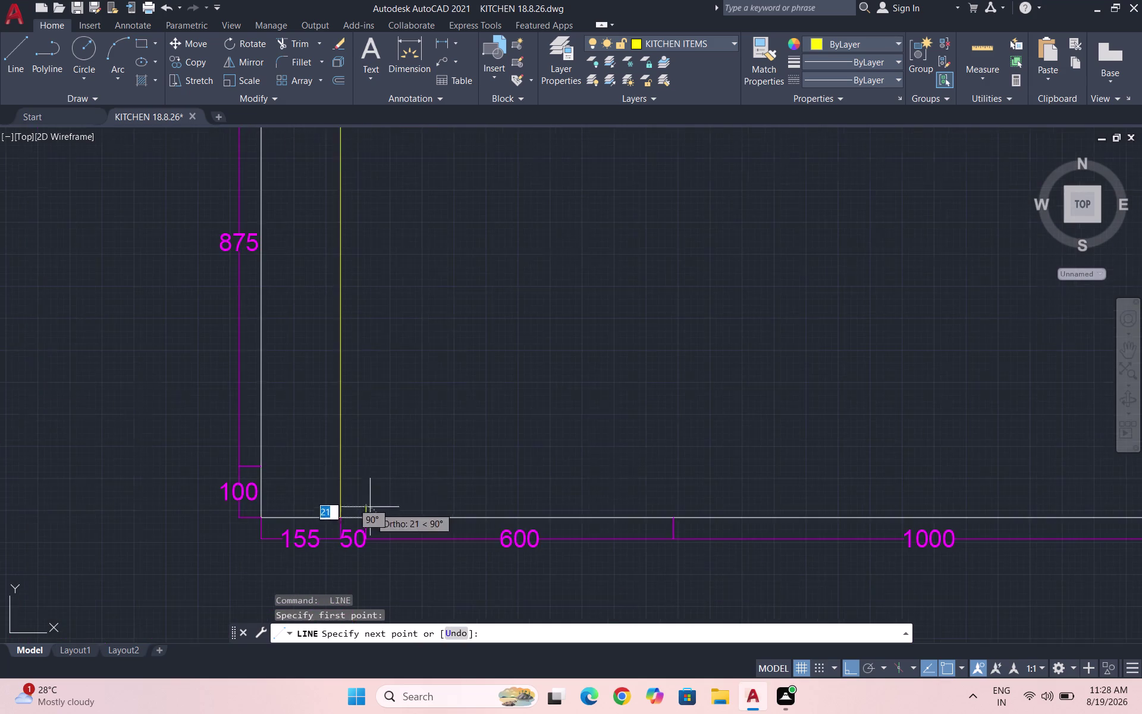
scroll(down, 3)
scroll(down, 3)
scroll(up, 3)
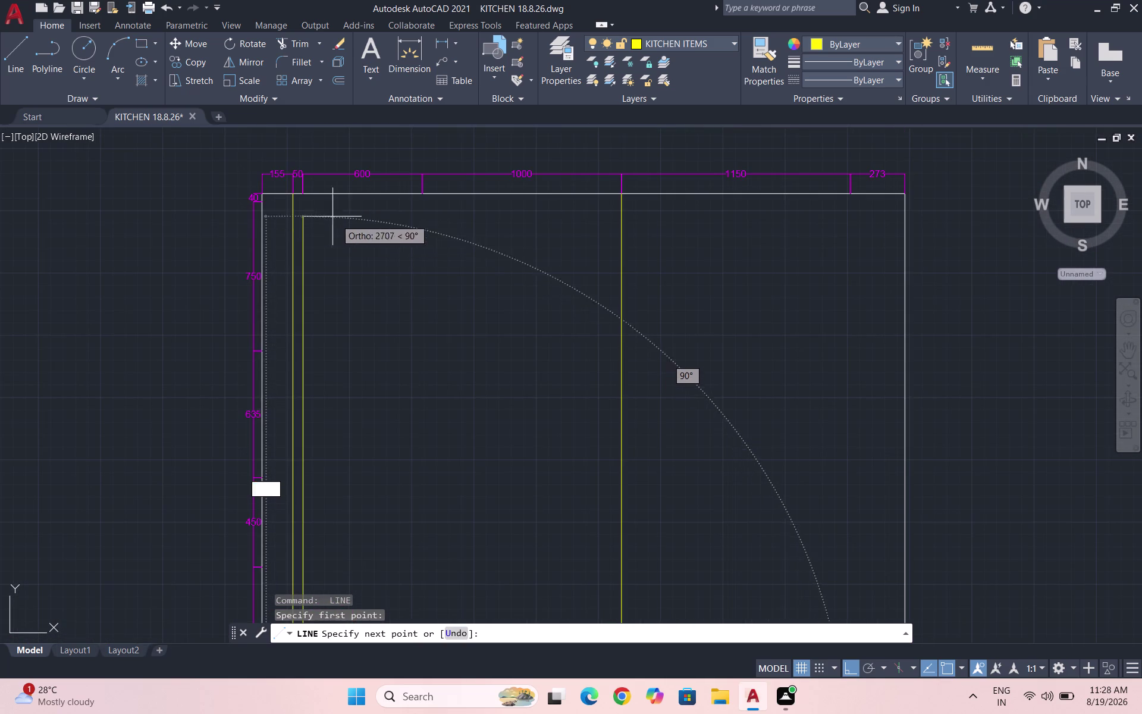
click(302, 193)
key(Escape)
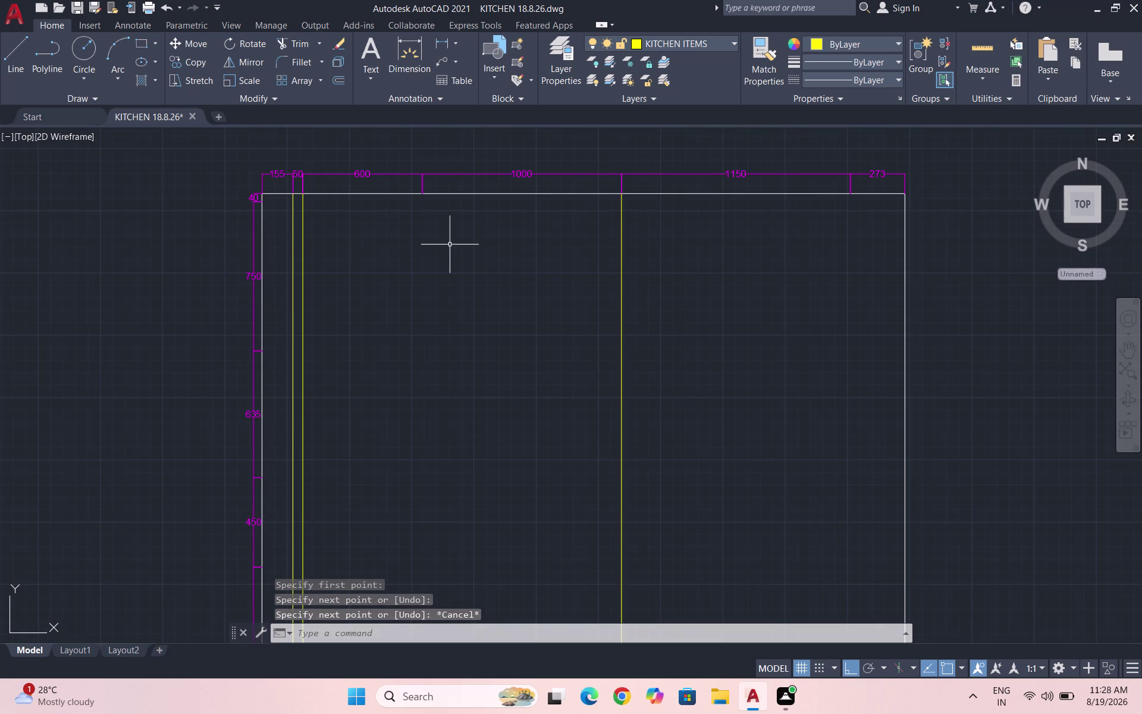
scroll(down, 3)
key(l)
key(Return)
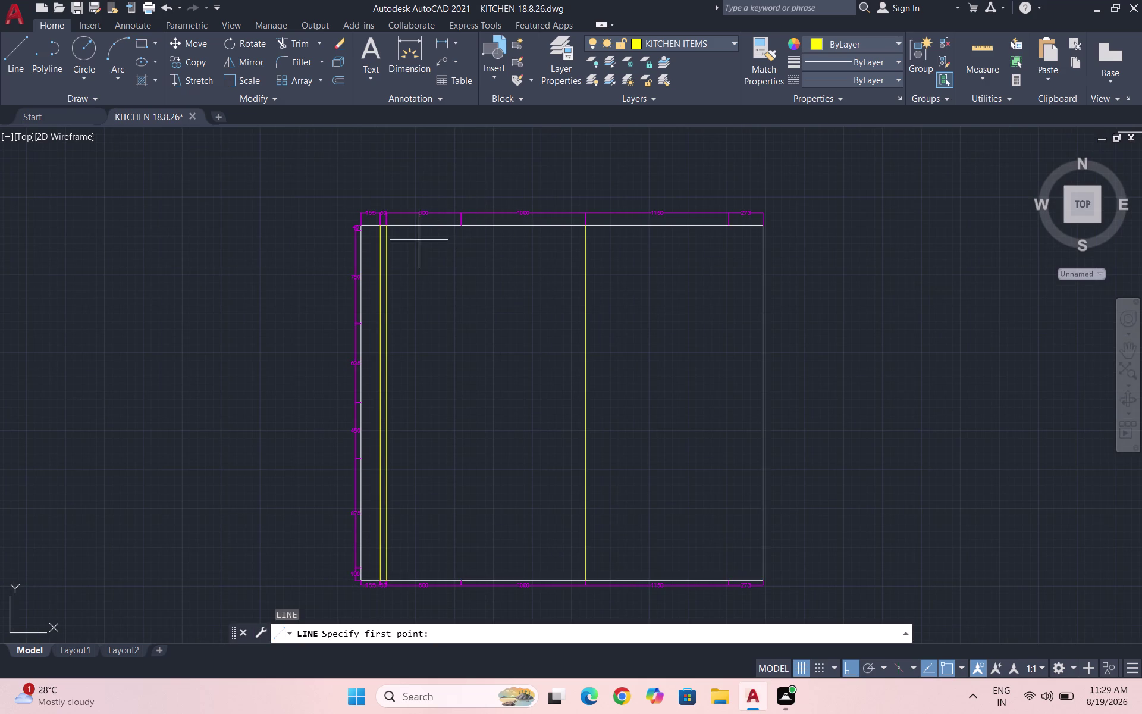
scroll(up, 3)
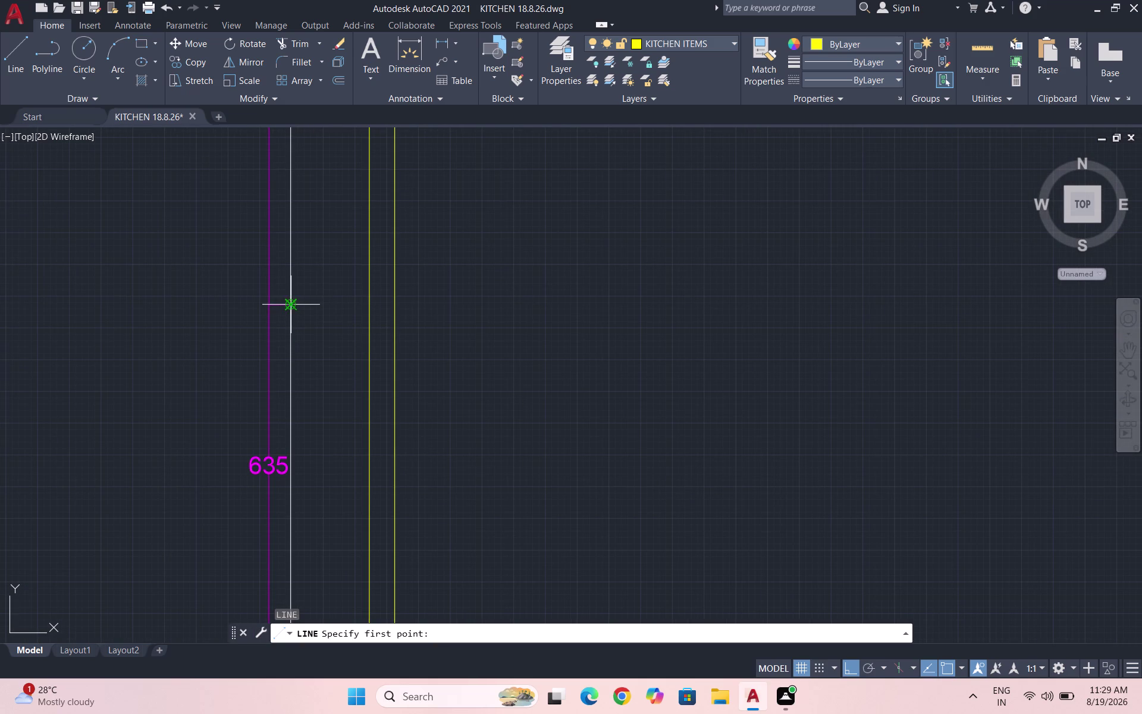
Draw a short horizontal line from the left edge to the yellow cabinet line.
click(288, 307)
click(370, 303)
key(space)
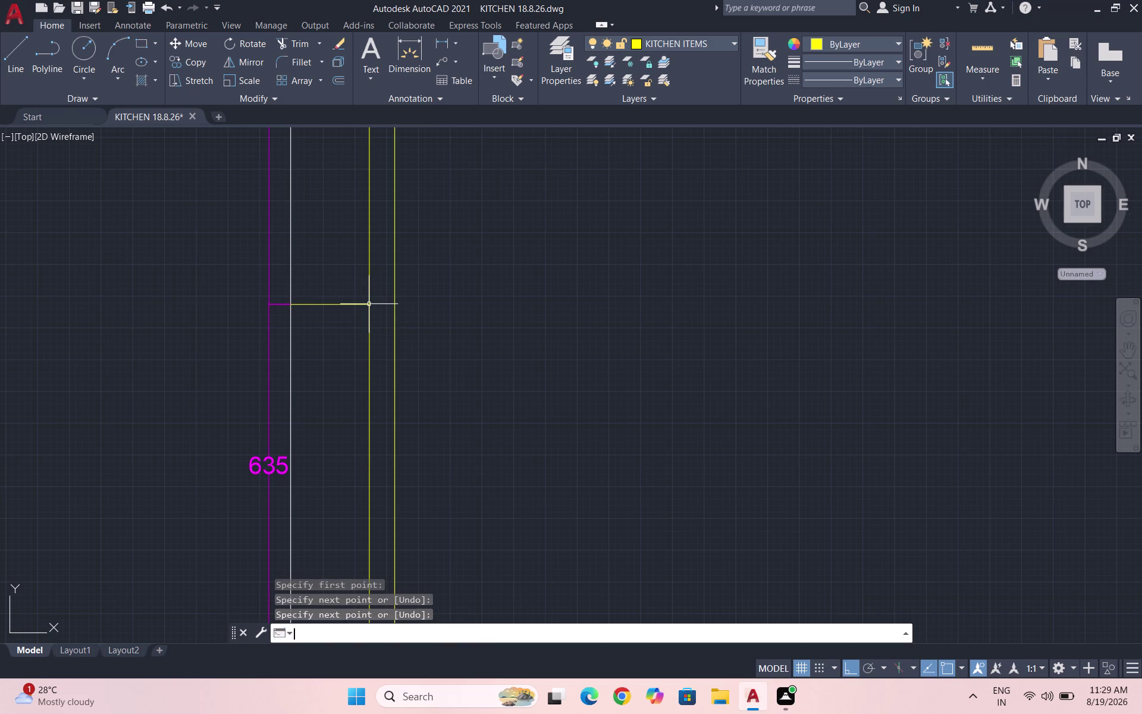
click(369, 304)
scroll(down, 3)
key(Escape)
key(space)
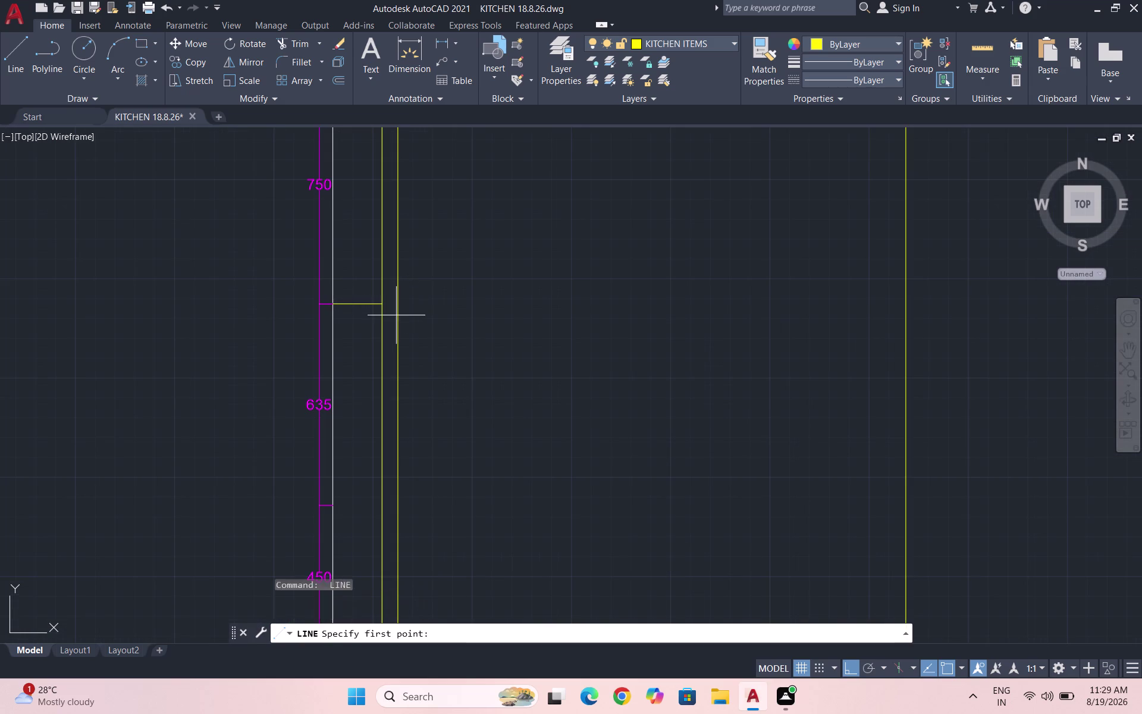
Draw a horizontal shelf line across to the middle cabinet line.
click(380, 308)
scroll(down, 3)
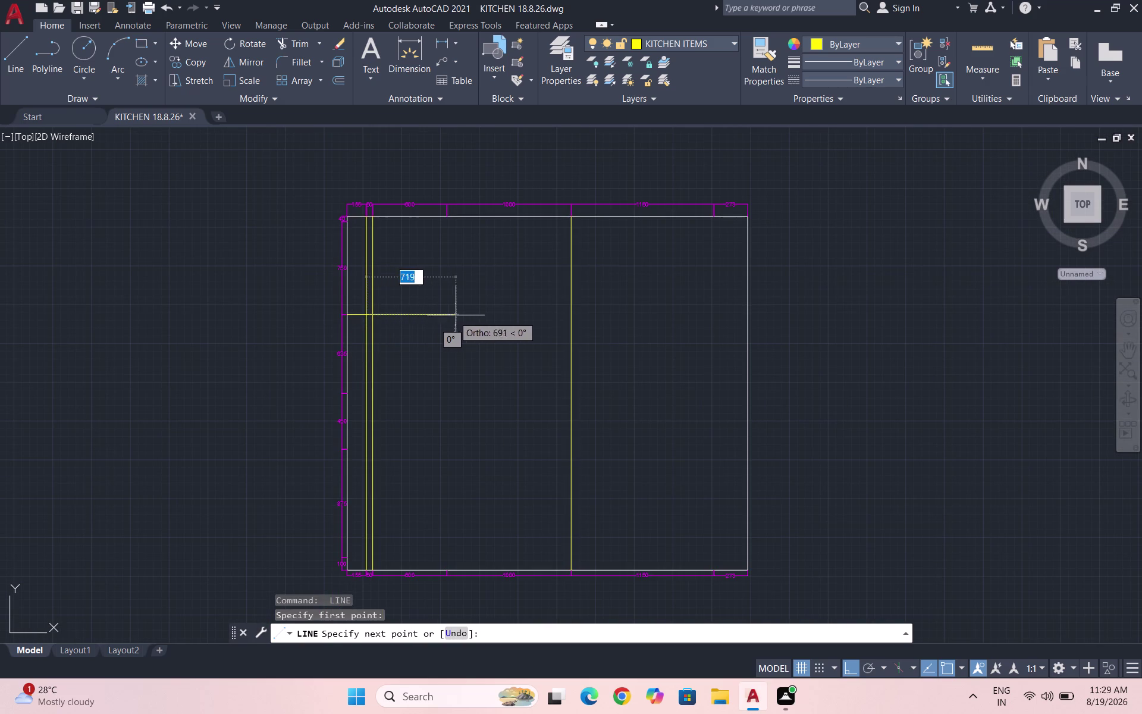
scroll(up, 3)
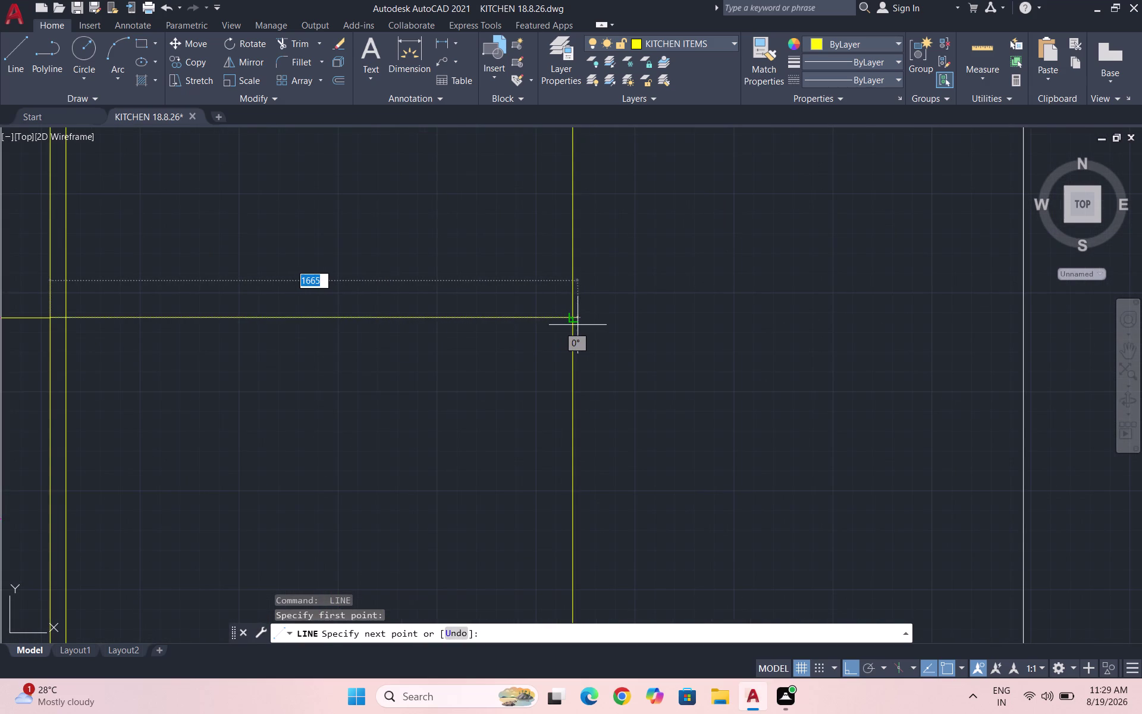
click(574, 321)
key(Escape)
scroll(down, 3)
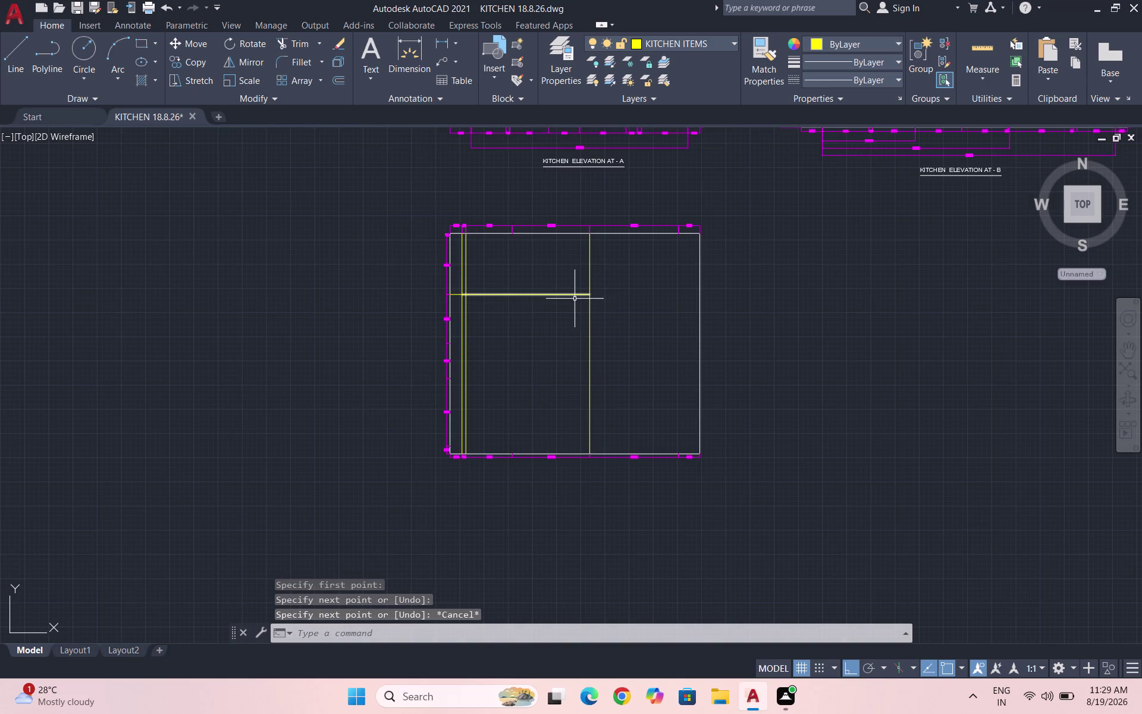
key(space)
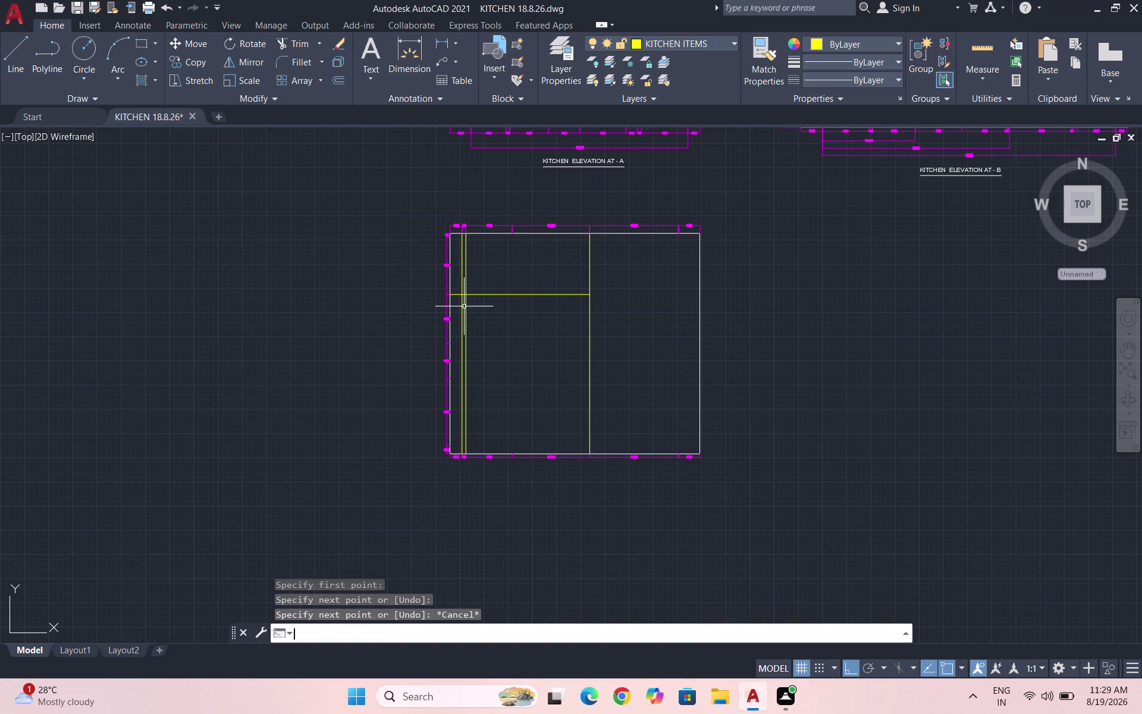
Add another short horizontal line from the left edge to the yellow line.
scroll(up, 3)
click(392, 389)
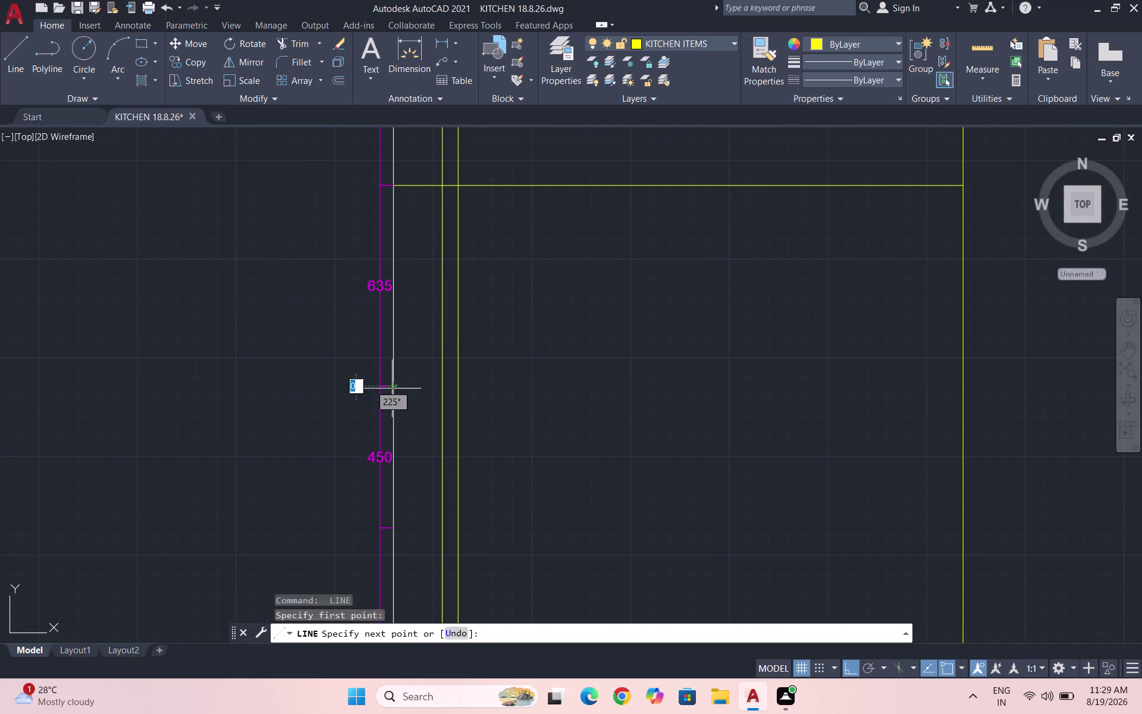
click(440, 387)
key(space)
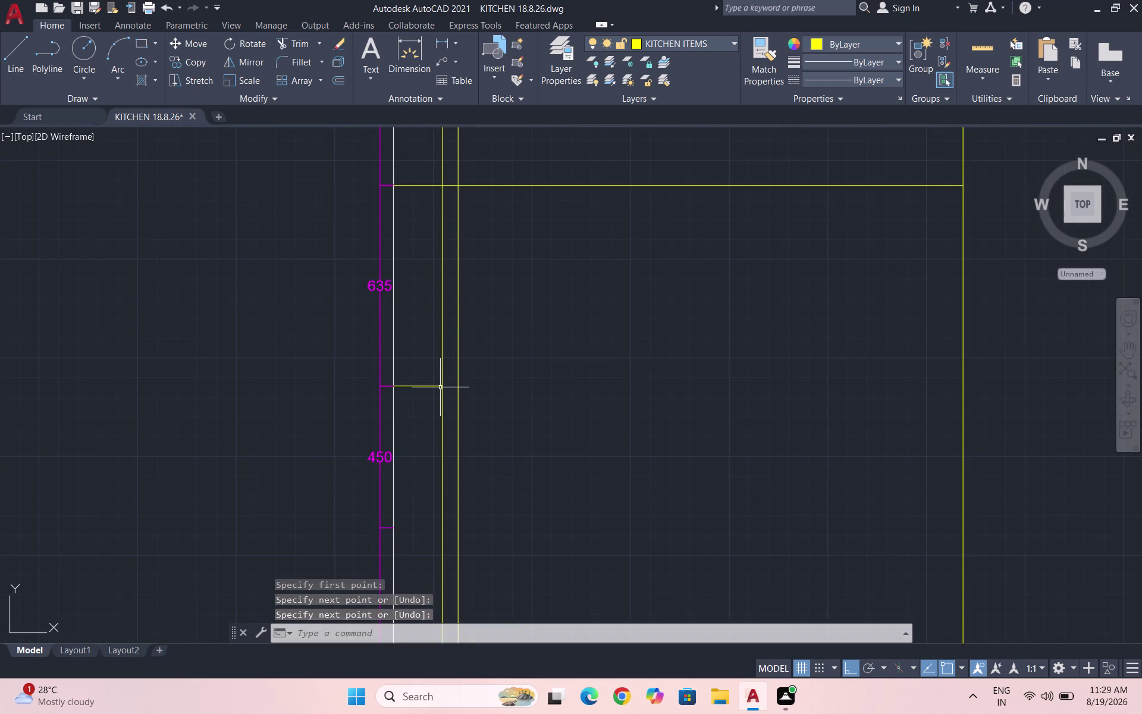
Draw a second shelf line across to the middle cabinet line.
key(space)
click(443, 383)
scroll(down, 3)
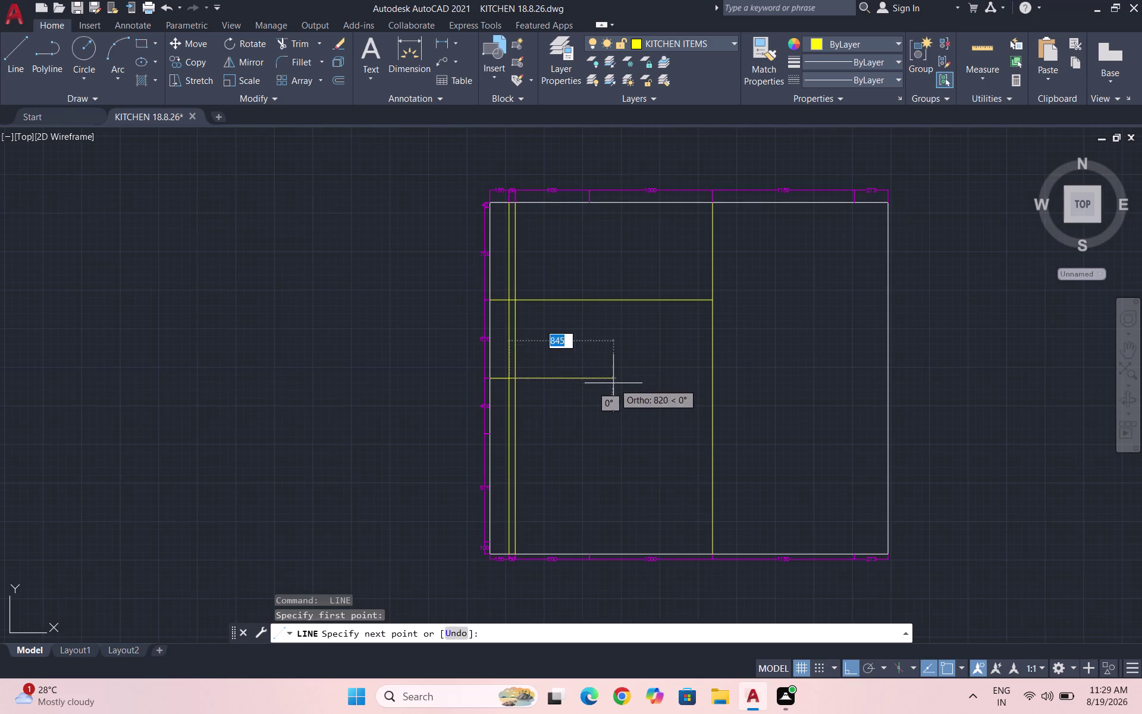
click(710, 383)
key(Escape)
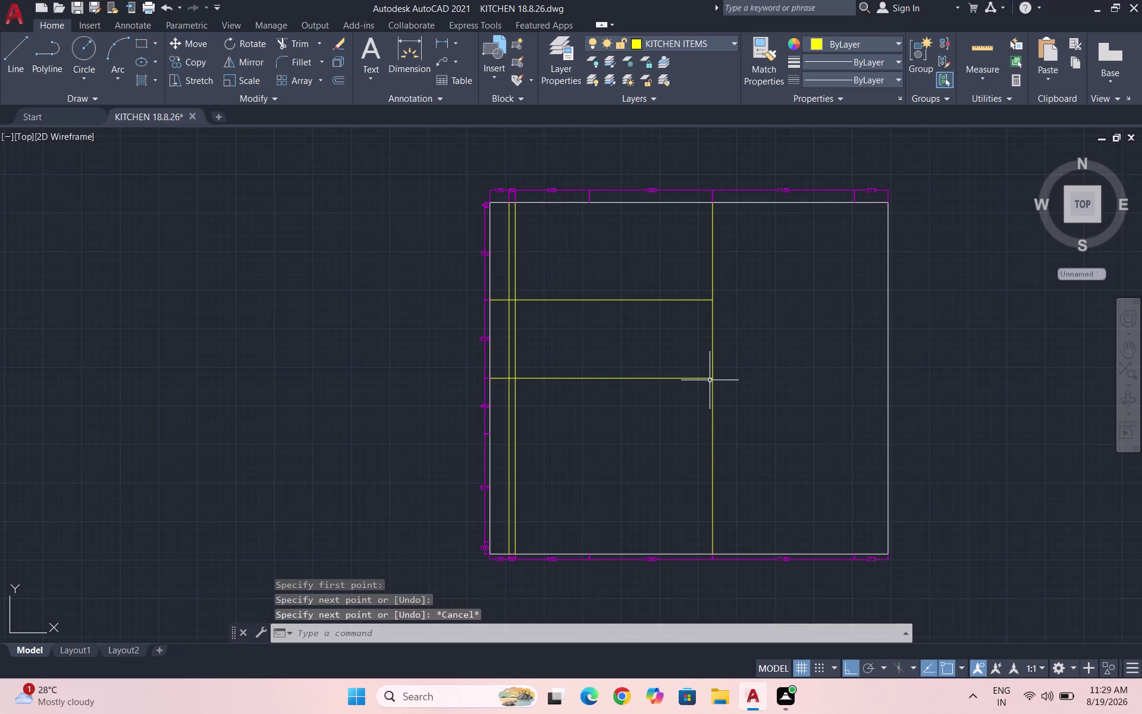
key(space)
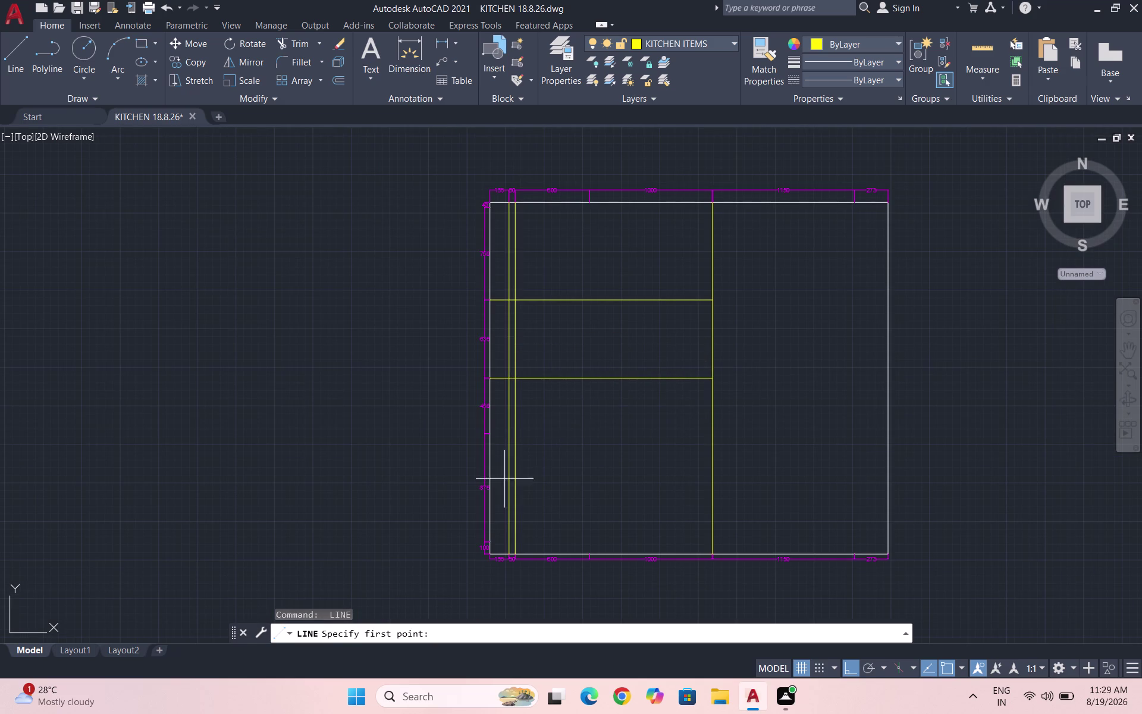
Draw a higher horizontal line from the left edge across to the yellow line.
scroll(up, 3)
scroll(up, 3)
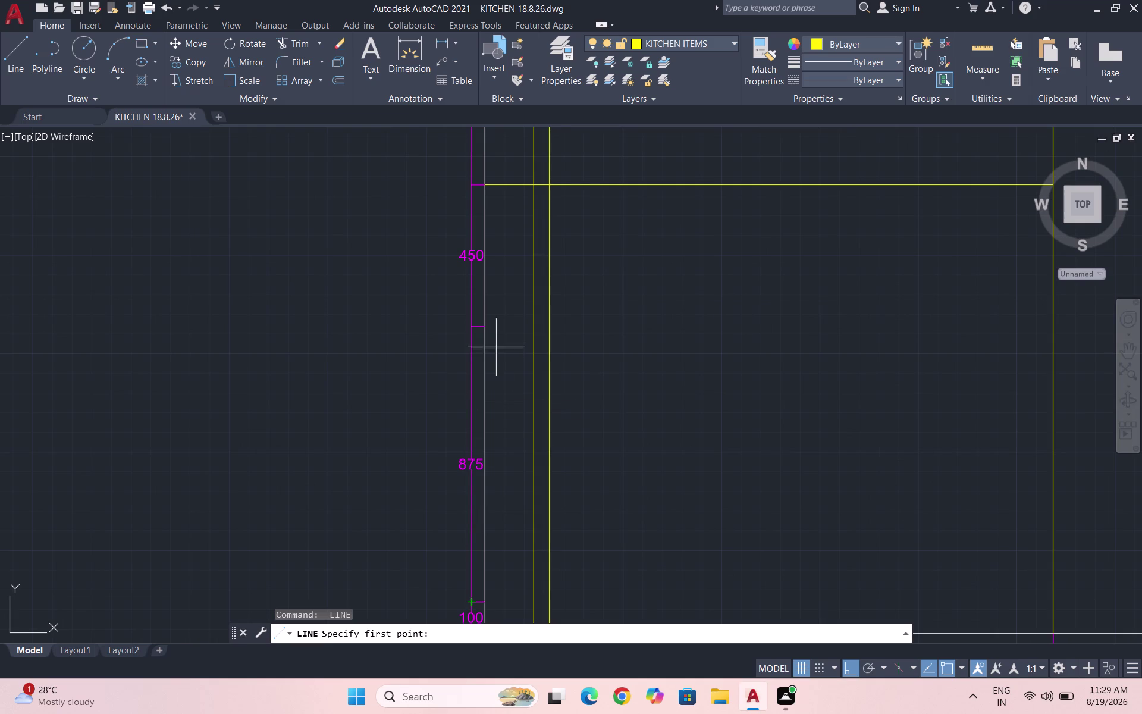
scroll(up, 3)
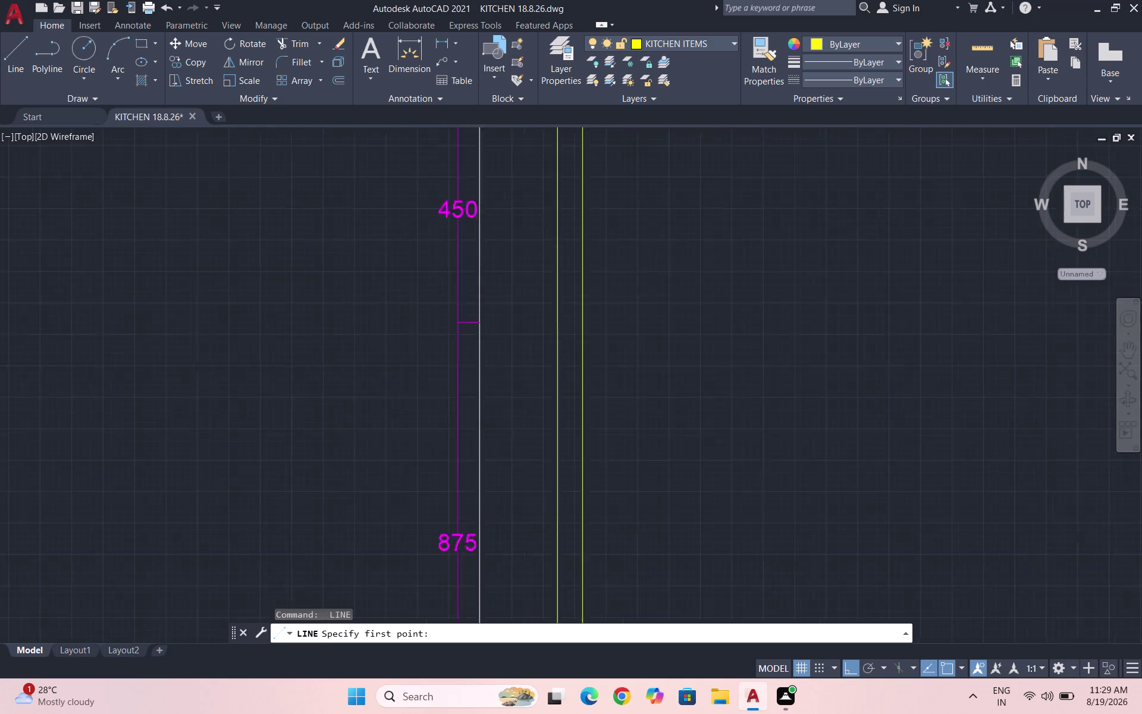
scroll(up, 3)
click(431, 292)
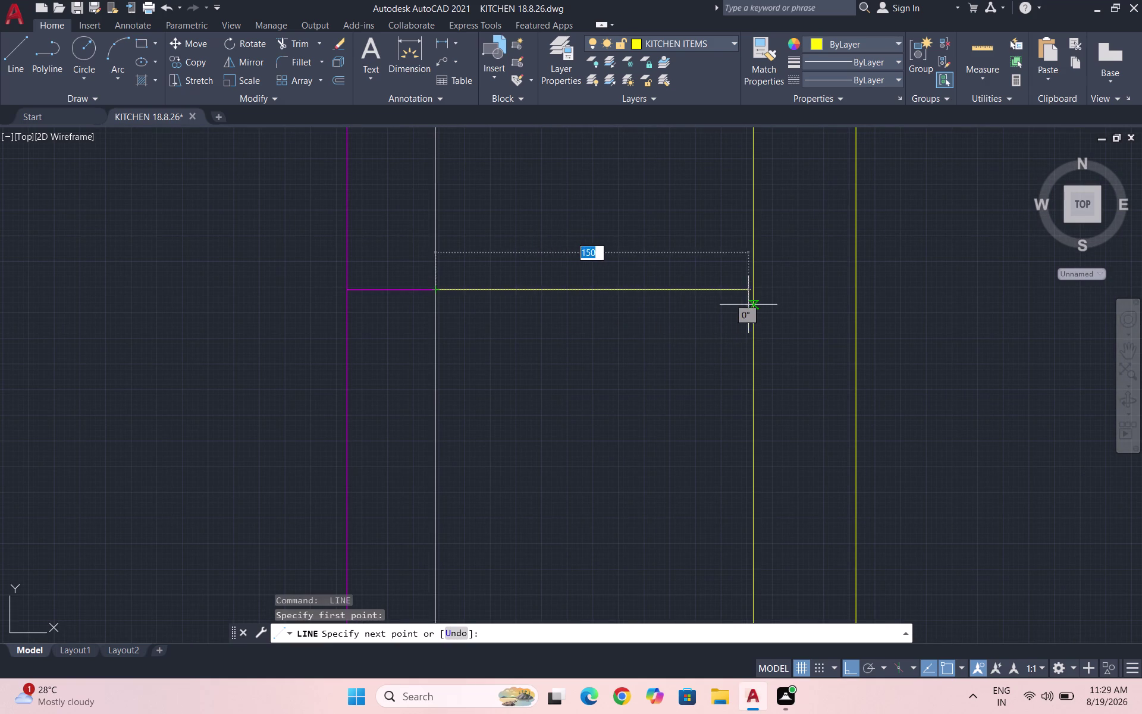
key(space)
key(space)
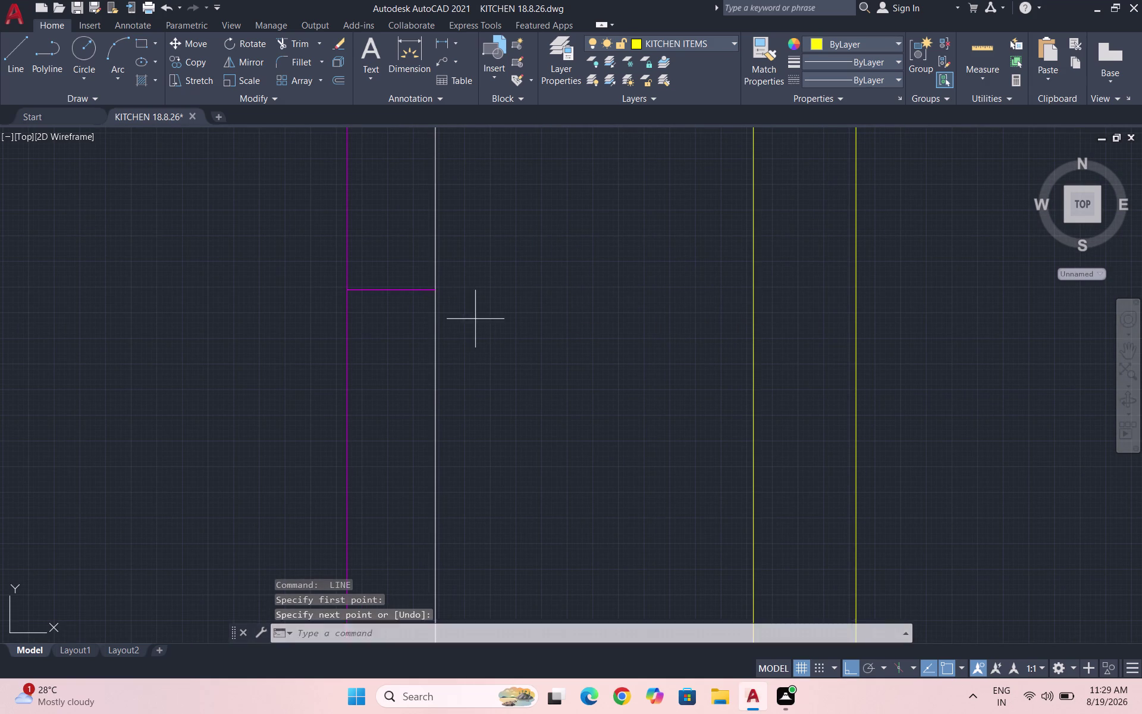
click(437, 290)
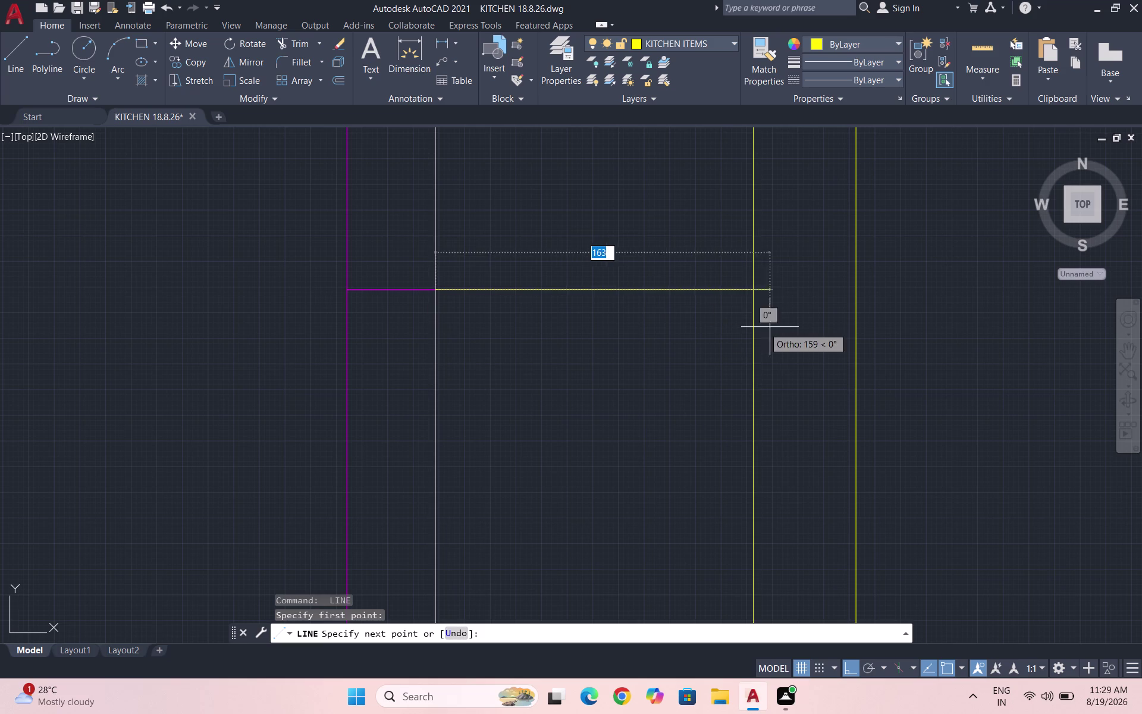
click(754, 289)
key(space)
key(space)
click(755, 289)
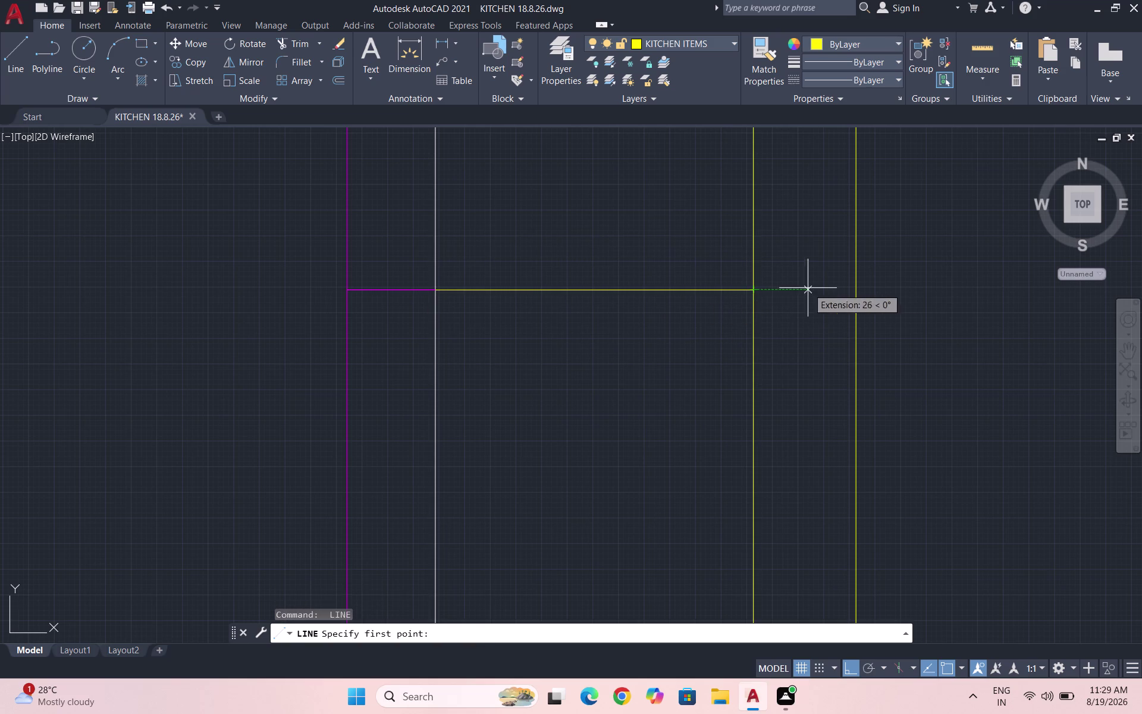
scroll(down, 3)
scroll(down, 3)
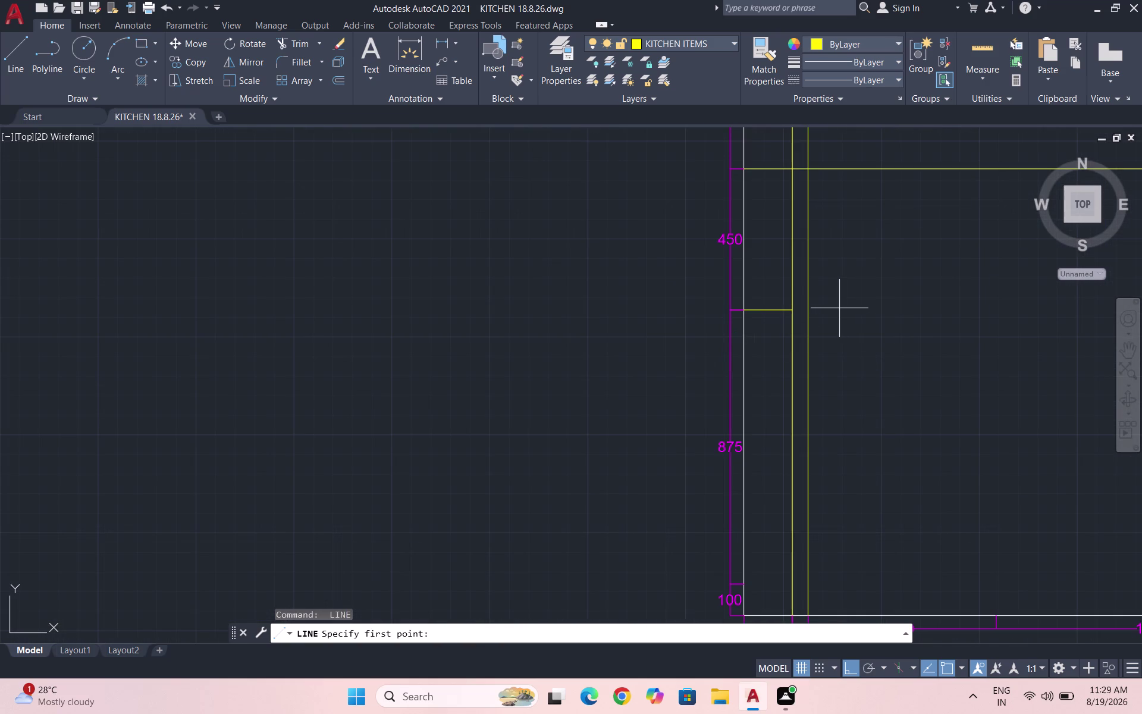
key(space)
Abandon the line started at the inner yellow line and begin a fresh line.
scroll(up, 3)
click(791, 304)
scroll(down, 3)
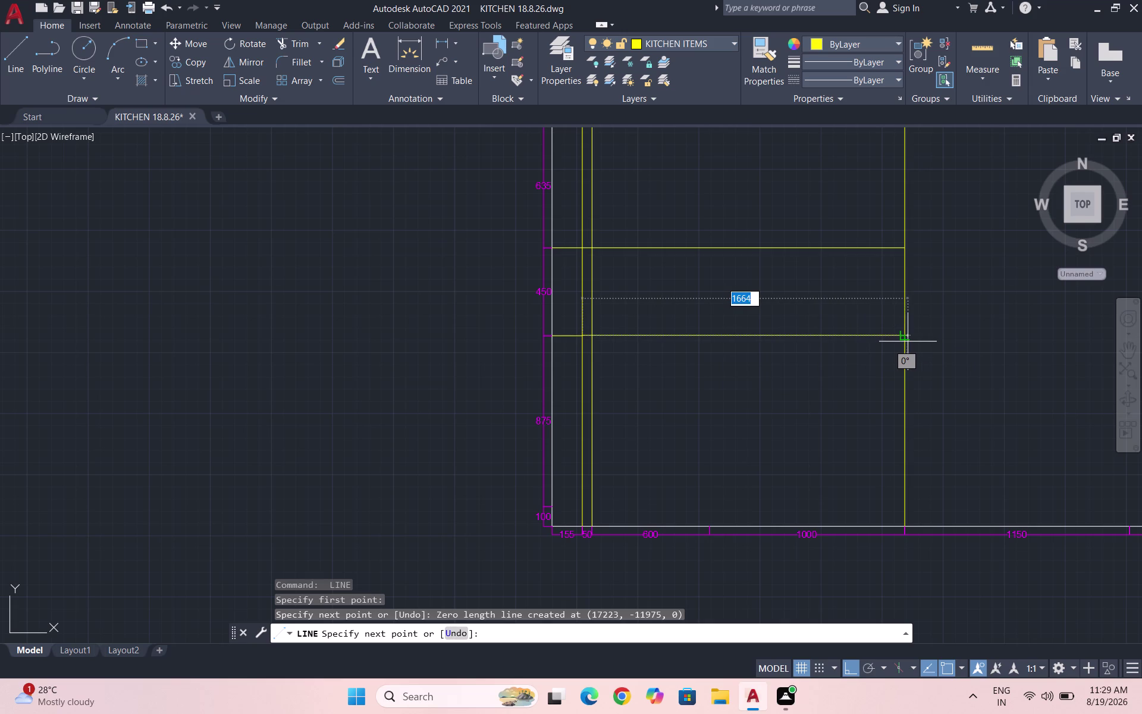
key(Escape)
key(Escape)
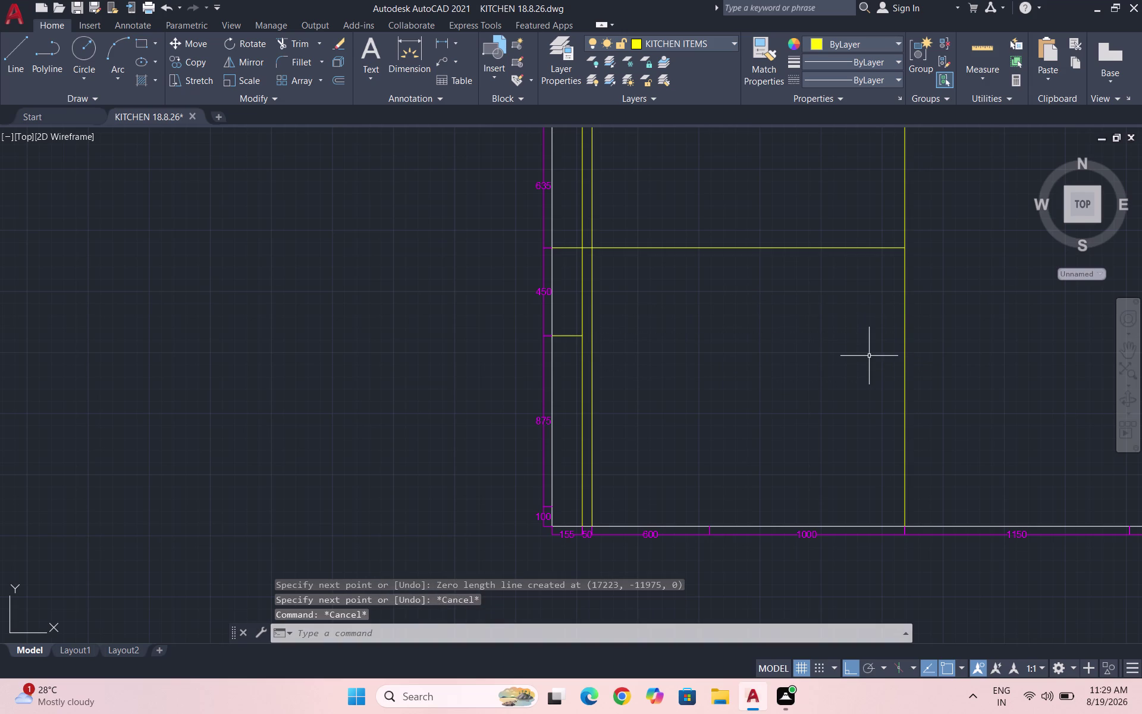
key(l)
key(Return)
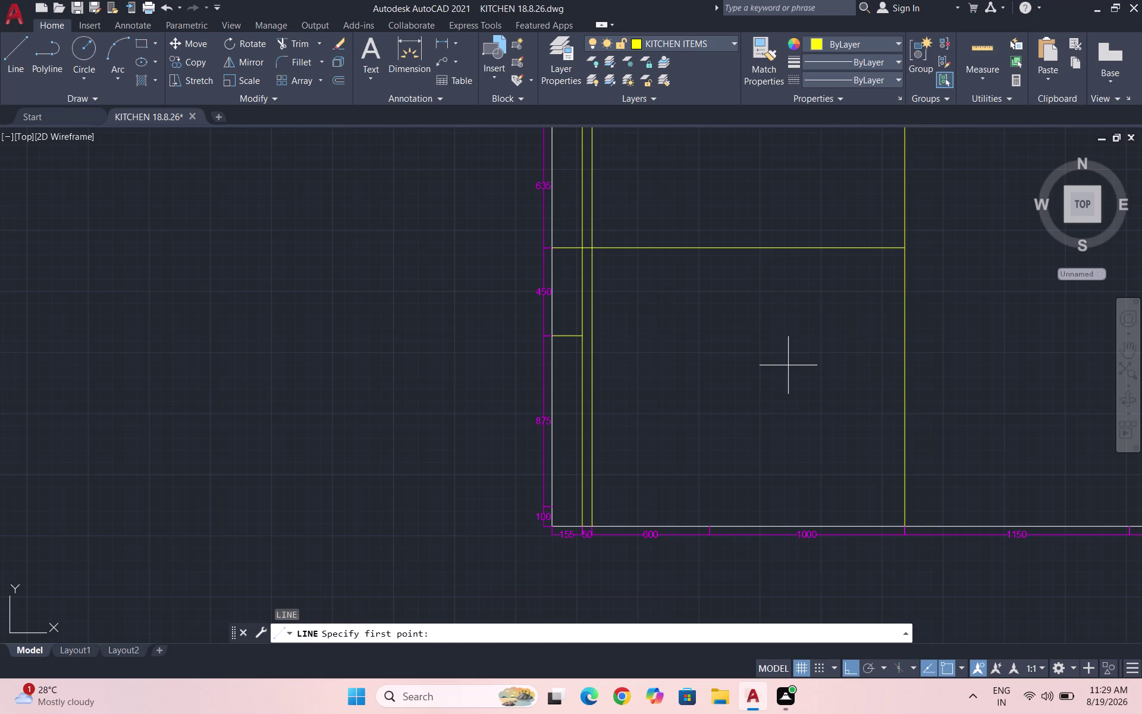
click(712, 524)
scroll(down, 3)
scroll(up, 3)
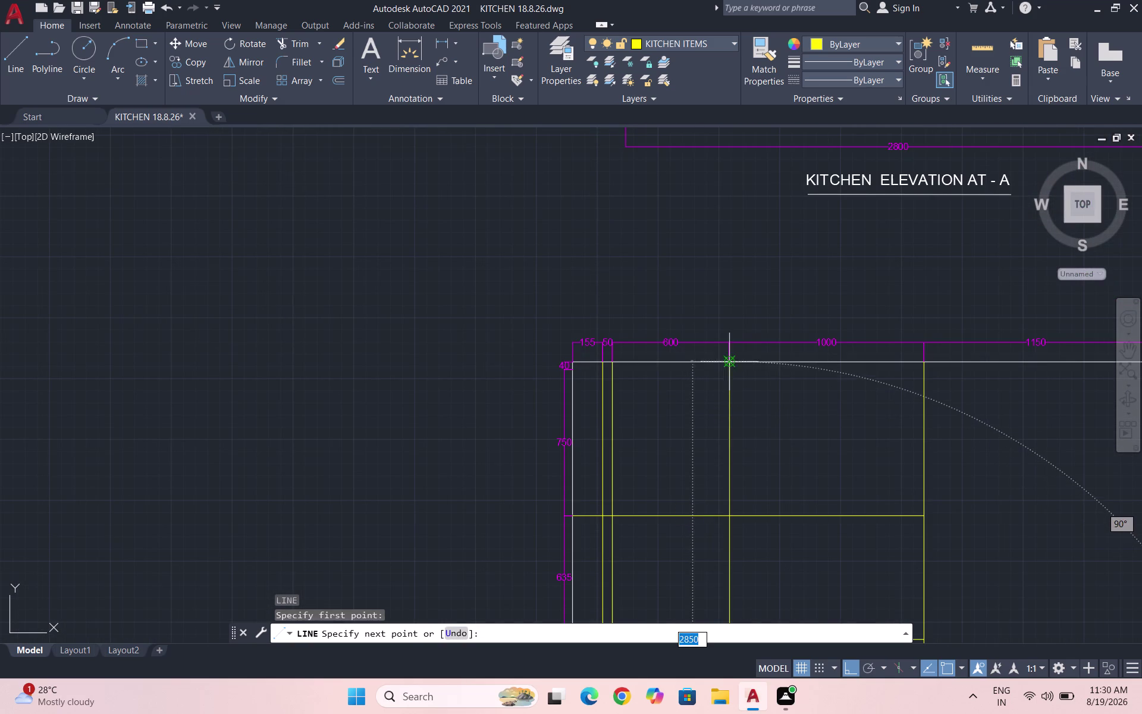
Finish the vertical line and select it at the 800 mark.
click(730, 362)
key(Escape)
drag(760, 396, 746, 395)
click(651, 401)
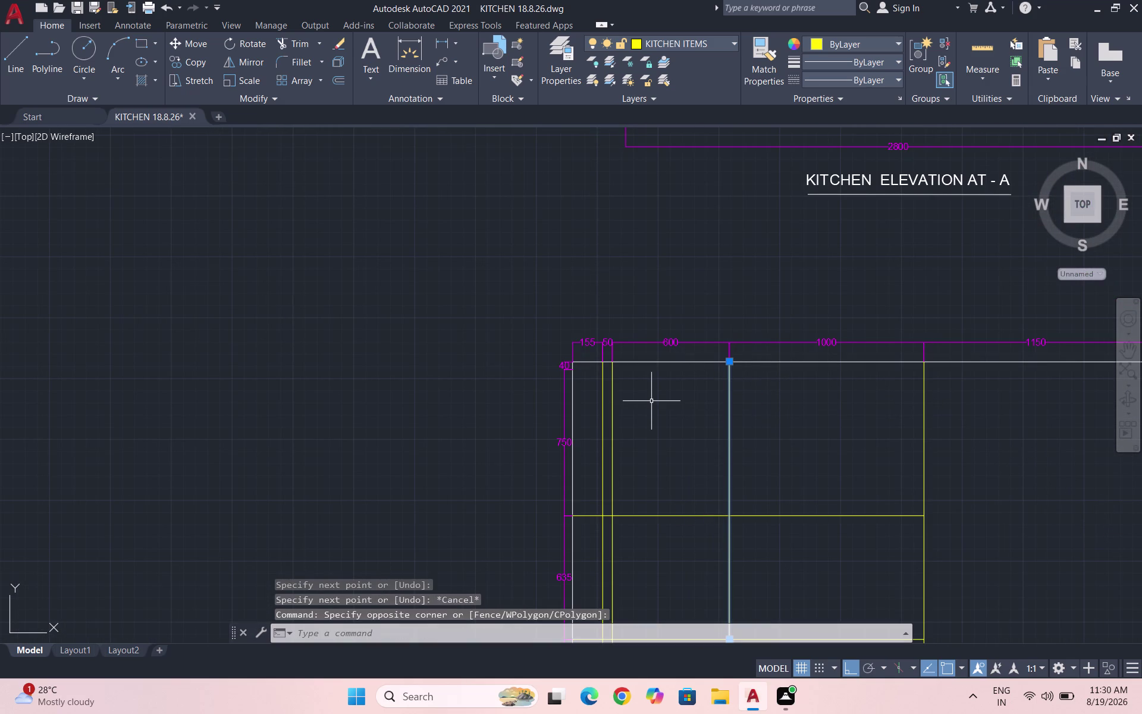
Offset the selected 800-mark vertical line 40 units to its right.
key(o)
key(Return)
text(40)
key(Return)
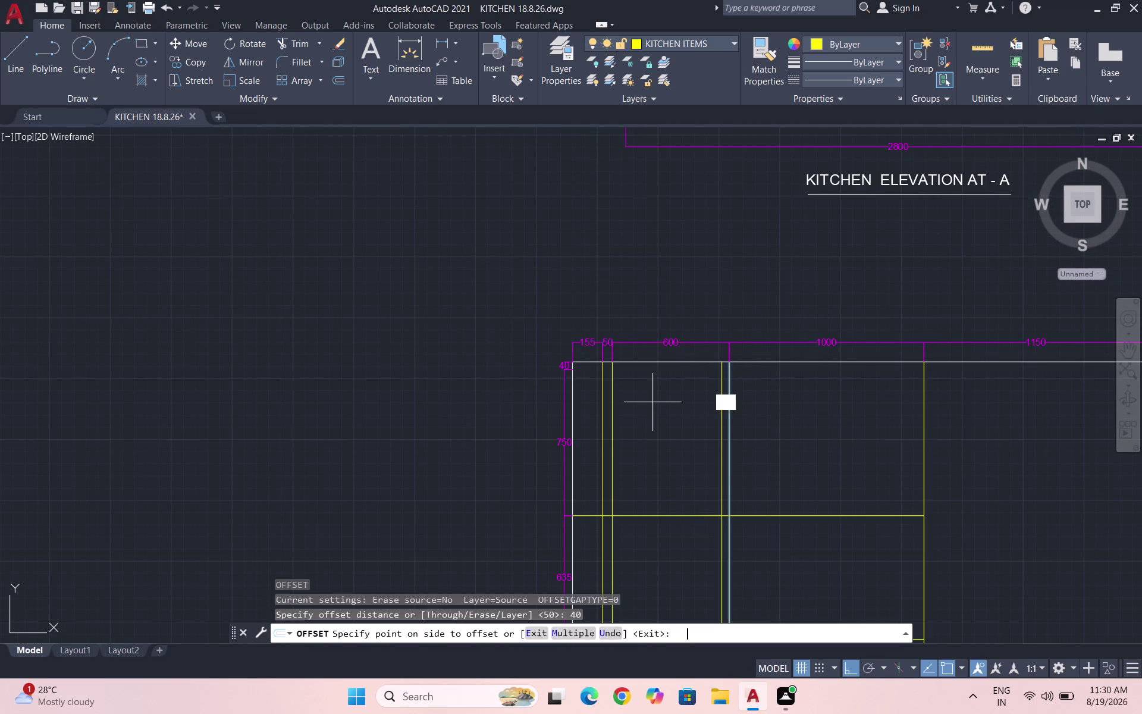
scroll(up, 3)
click(797, 401)
scroll(down, 3)
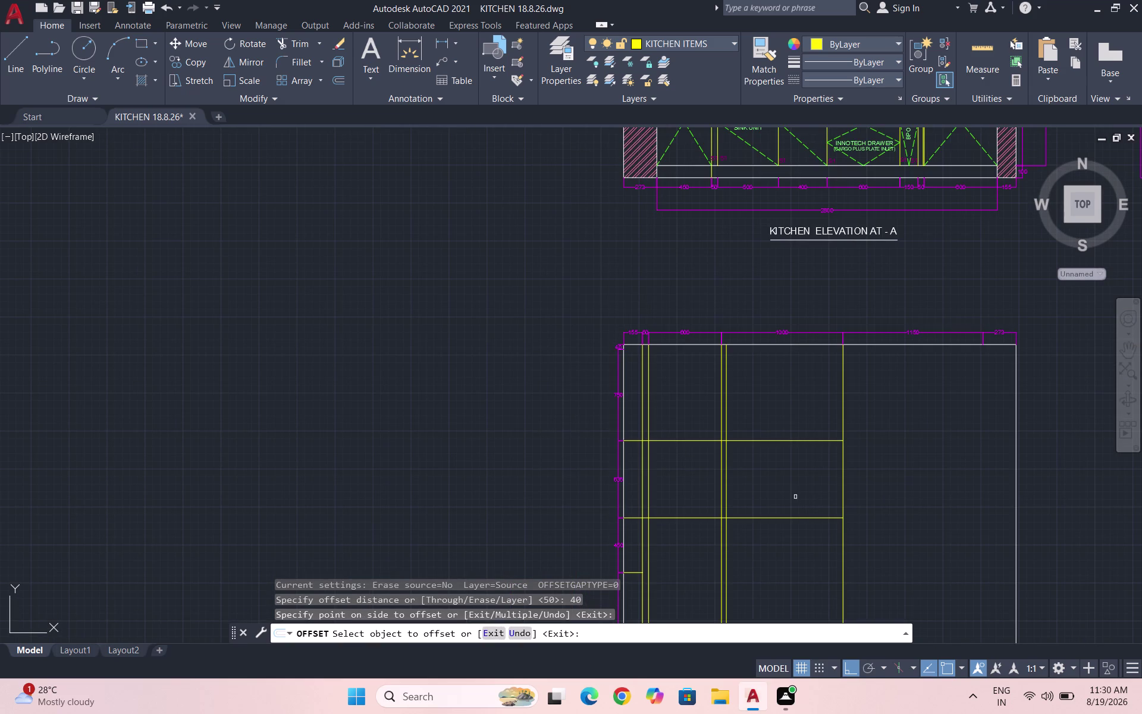
drag(799, 501, 803, 558)
key(Escape)
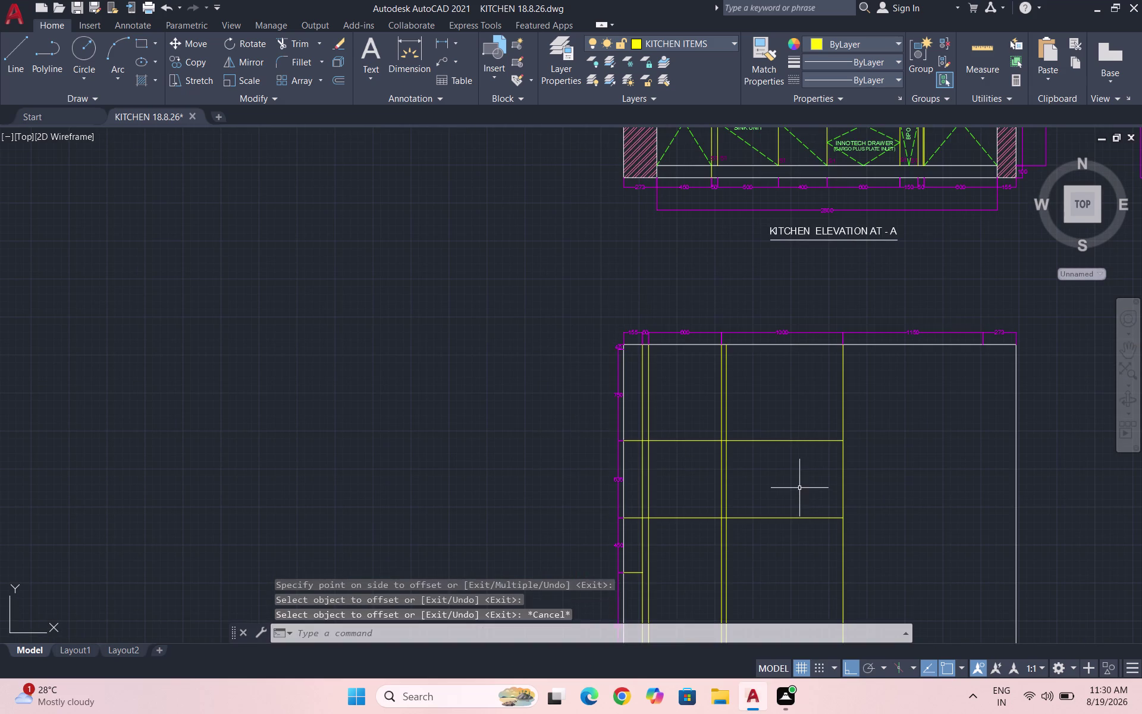
key(Escape)
scroll(down, 3)
scroll(up, 3)
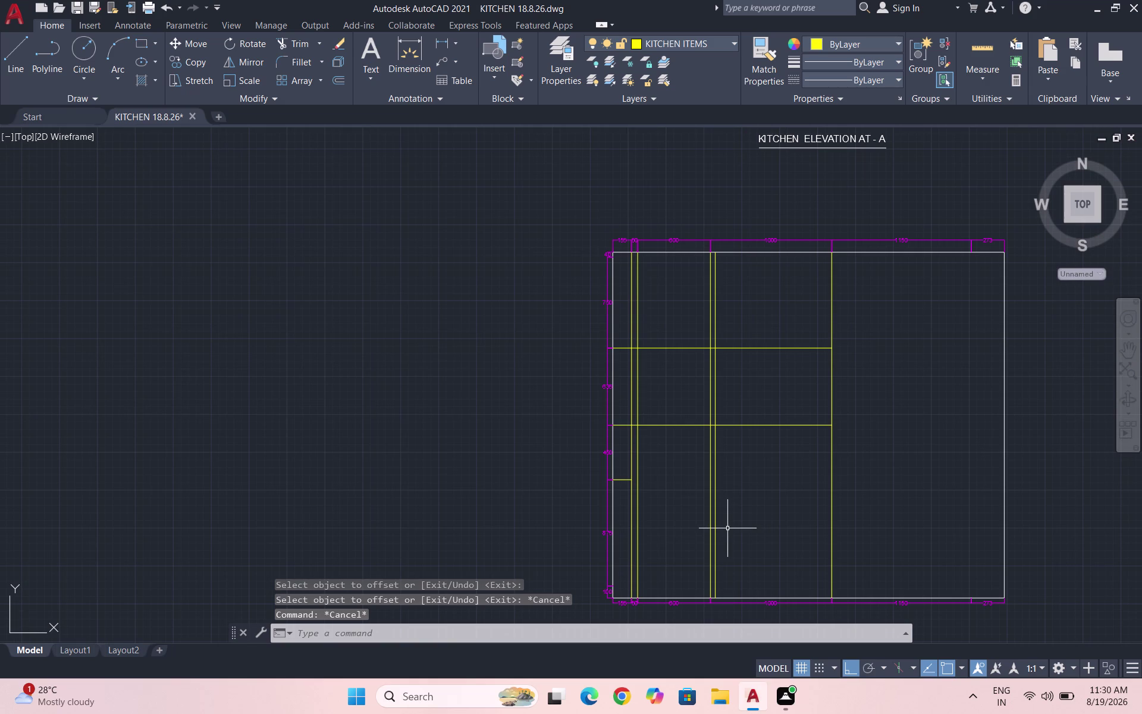
key(l)
key(Return)
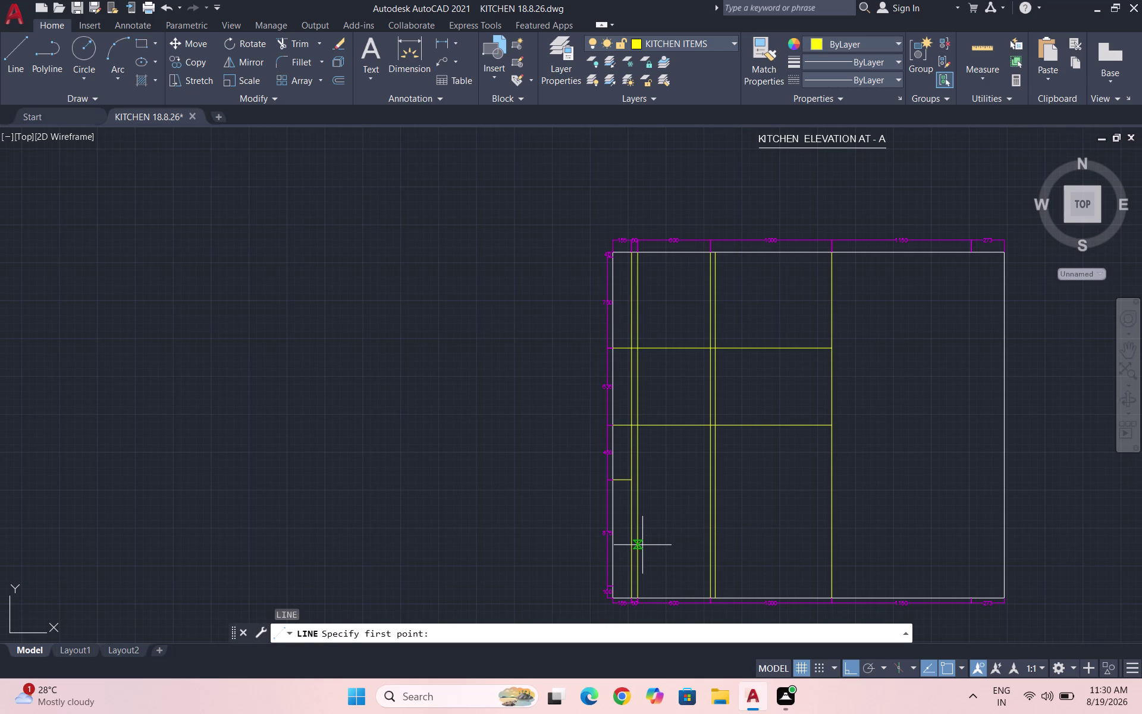
Draw the 875-level horizontal line from the left edge to the doubled vertical line.
scroll(up, 3)
click(615, 500)
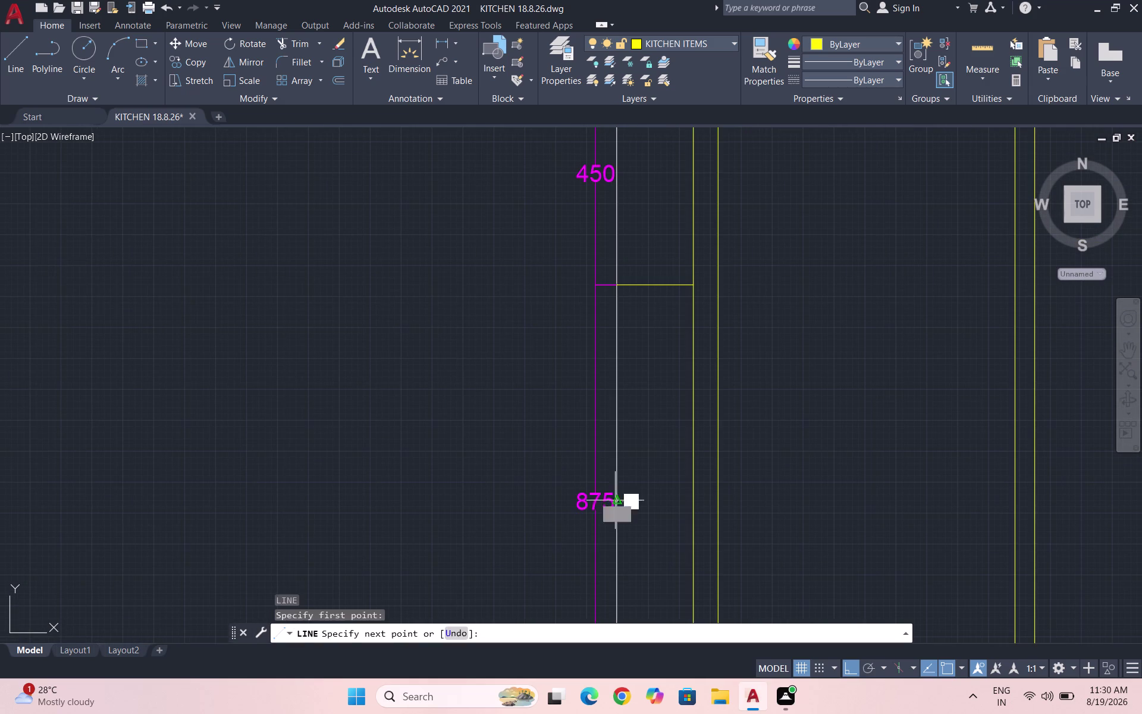
double_click(722, 503)
scroll(down, 3)
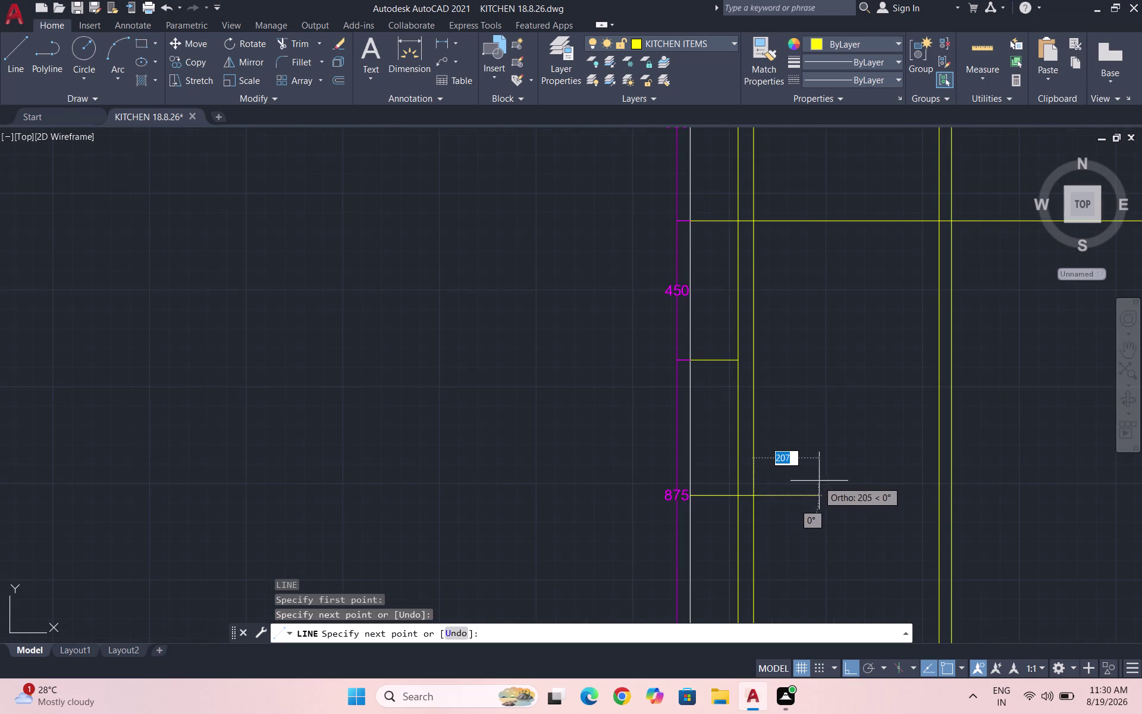
scroll(up, 3)
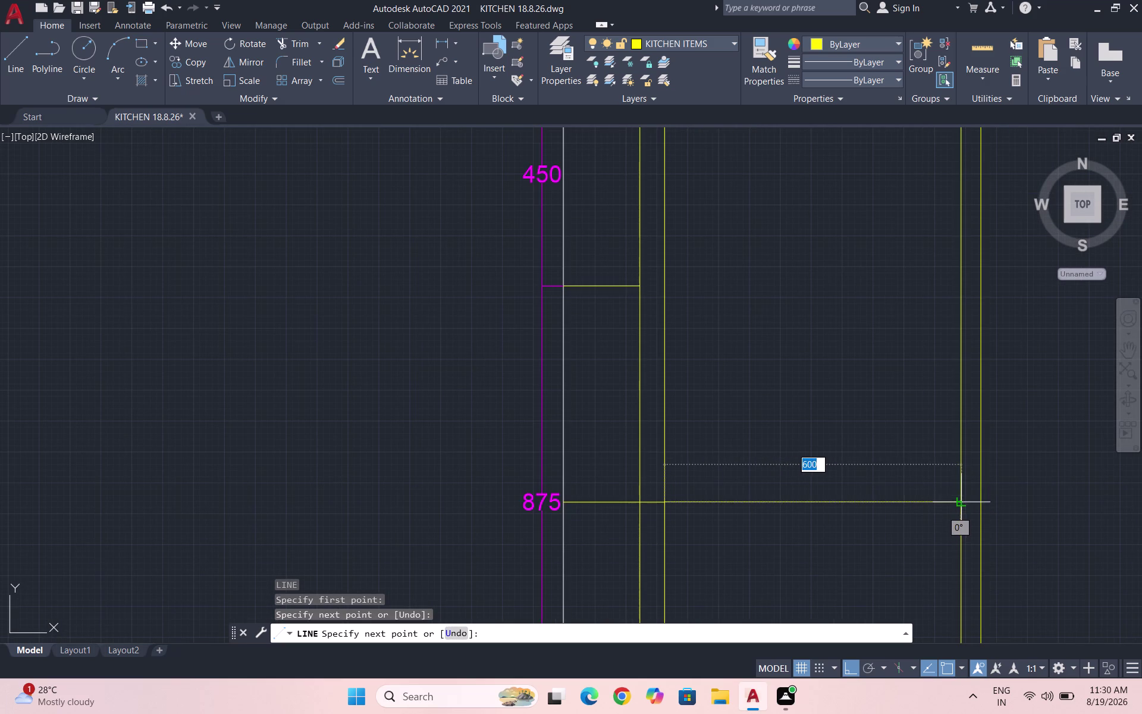
click(961, 499)
key(Escape)
scroll(down, 3)
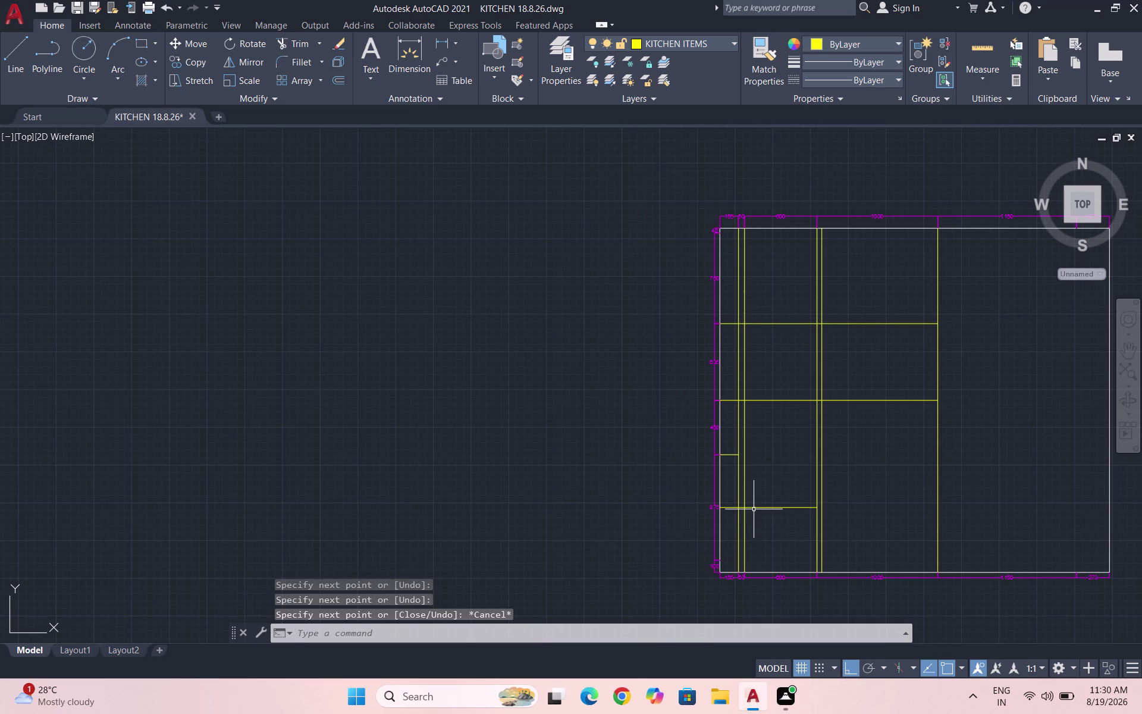
Start the trim command with the TR alias.
text(TR)
key(Return)
key(Return)
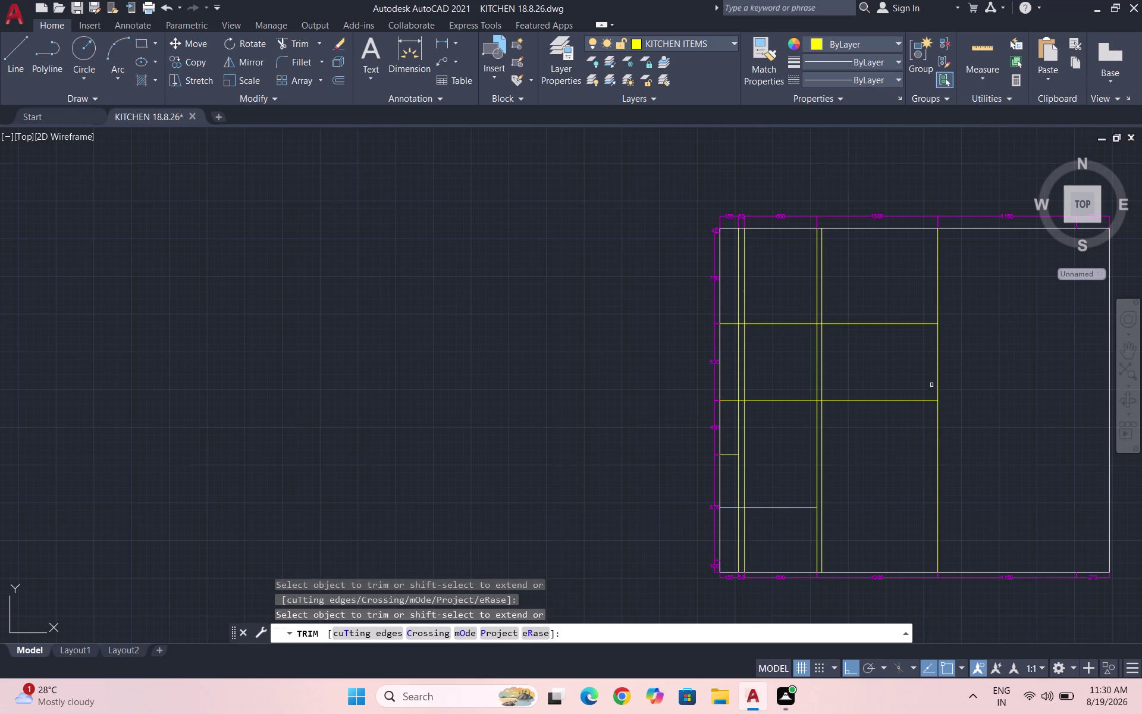
Cancel the trim, clear any leftover command and save the drawing.
drag(859, 396, 869, 457)
key(grave)
key(Escape)
key(Escape)
key(Escape)
key(Escape)
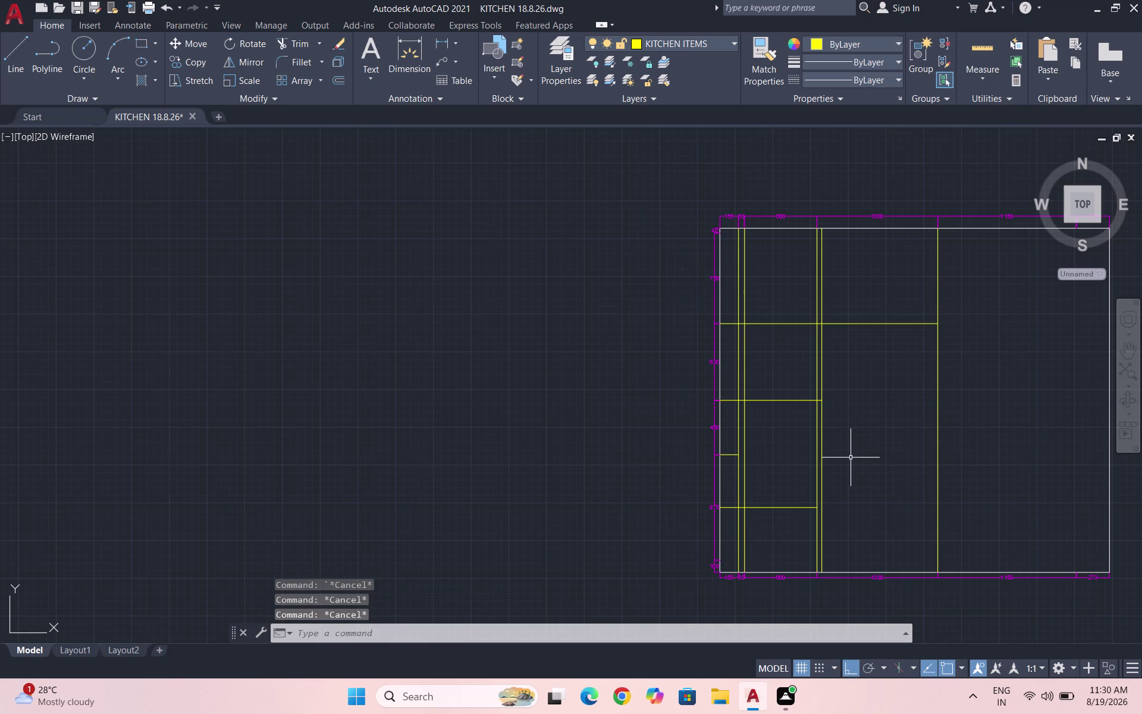
key(ctrl+s)
scroll(down, 3)
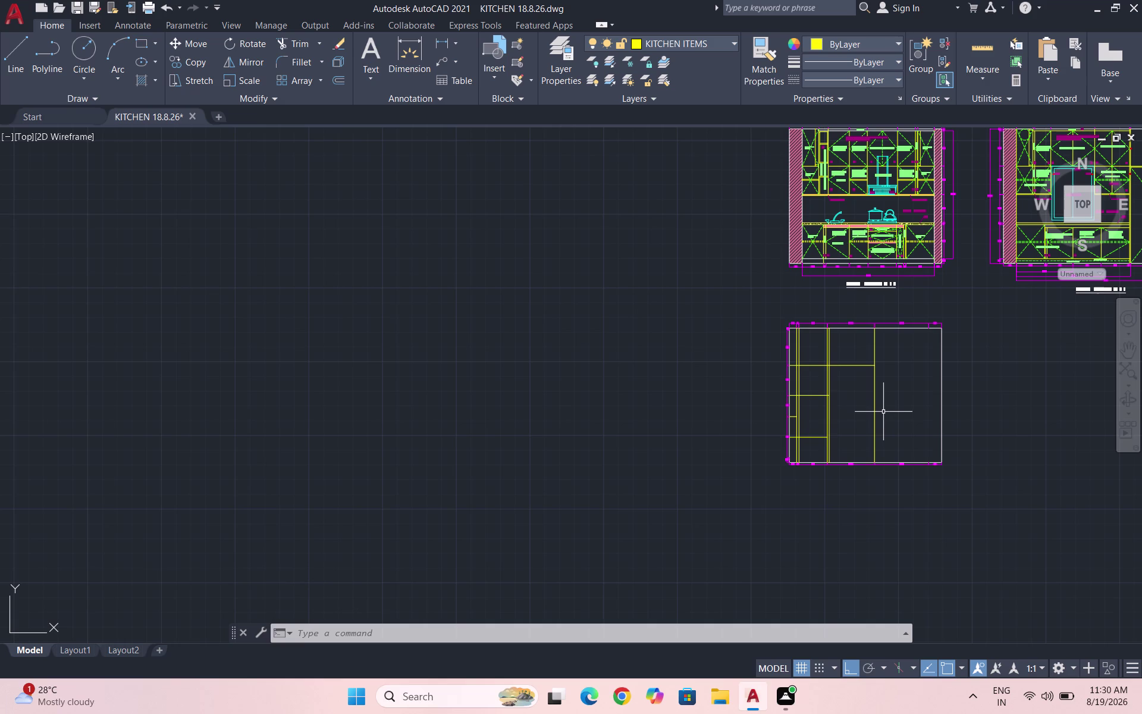
scroll(up, 3)
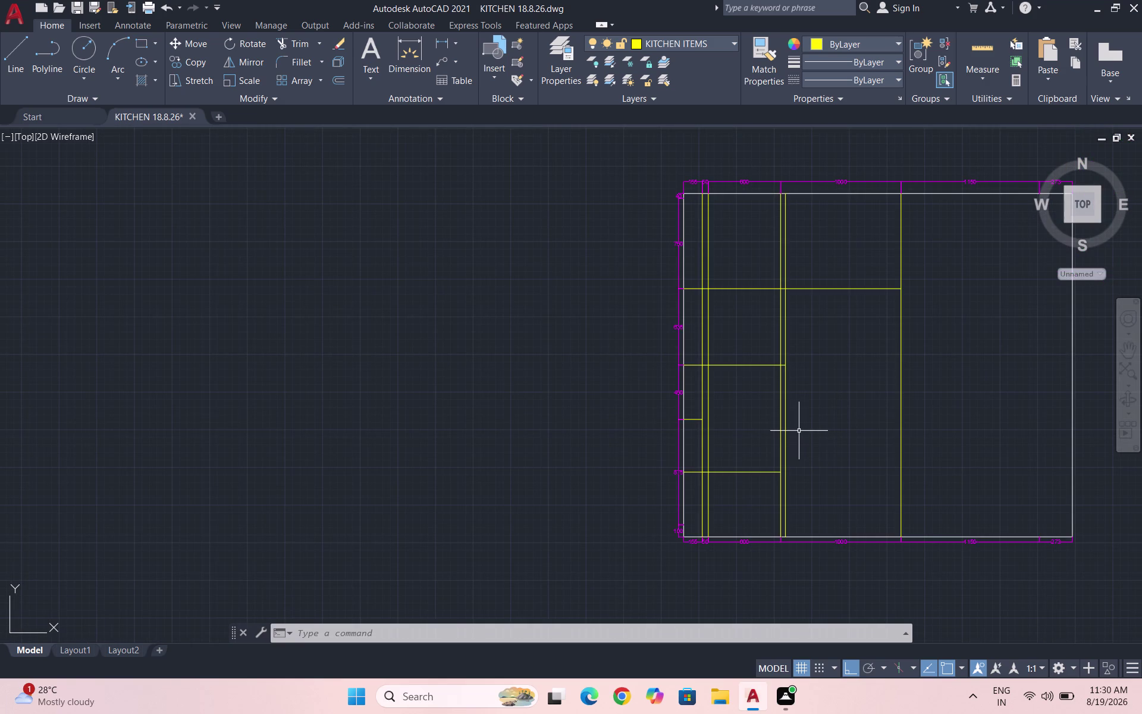
Trim four excess pieces of the doubled vertical line around the shelf junctions.
text(T)
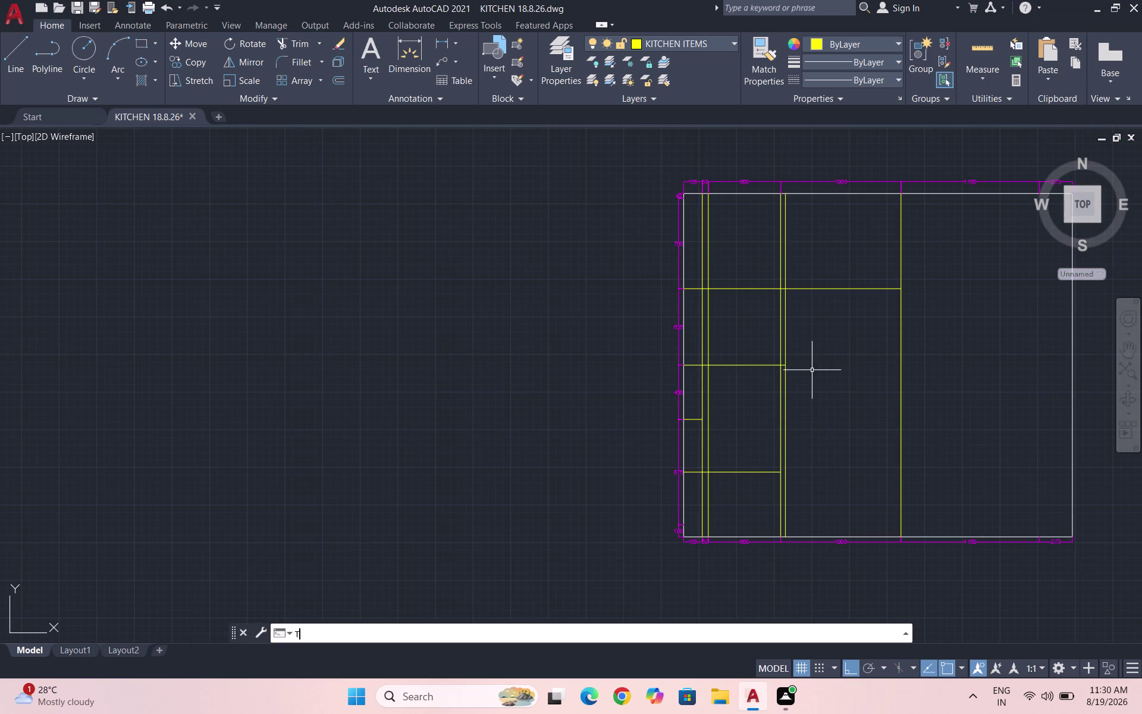
text(R)
key(Return)
key(Return)
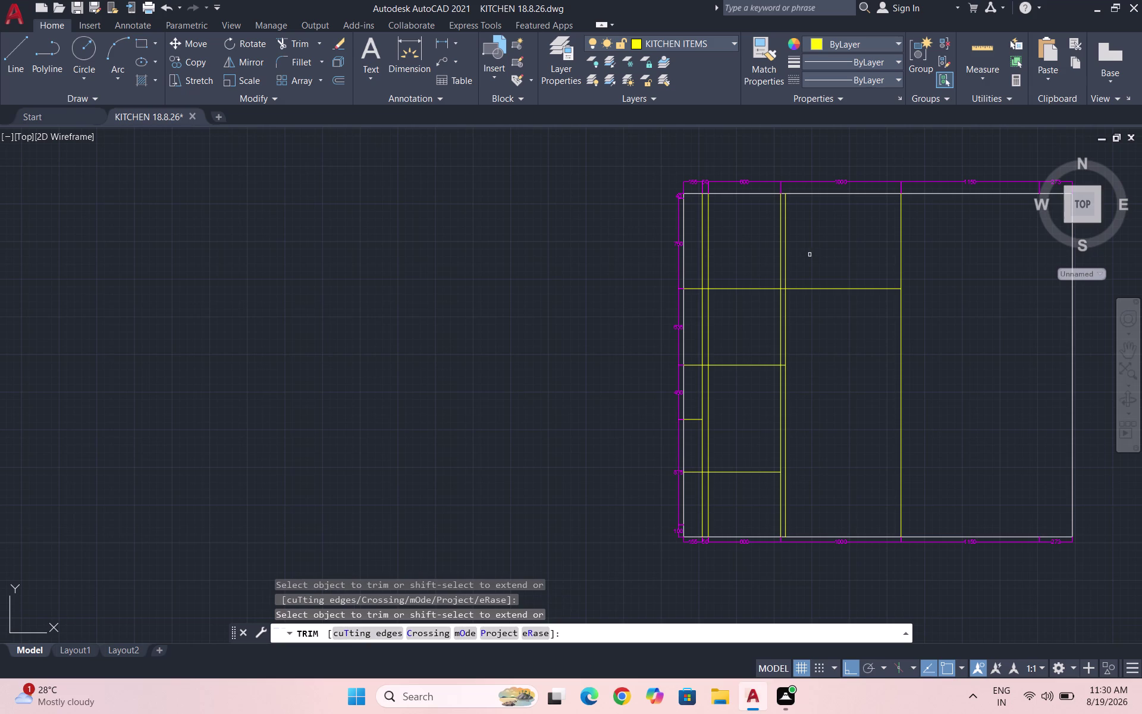
click(787, 227)
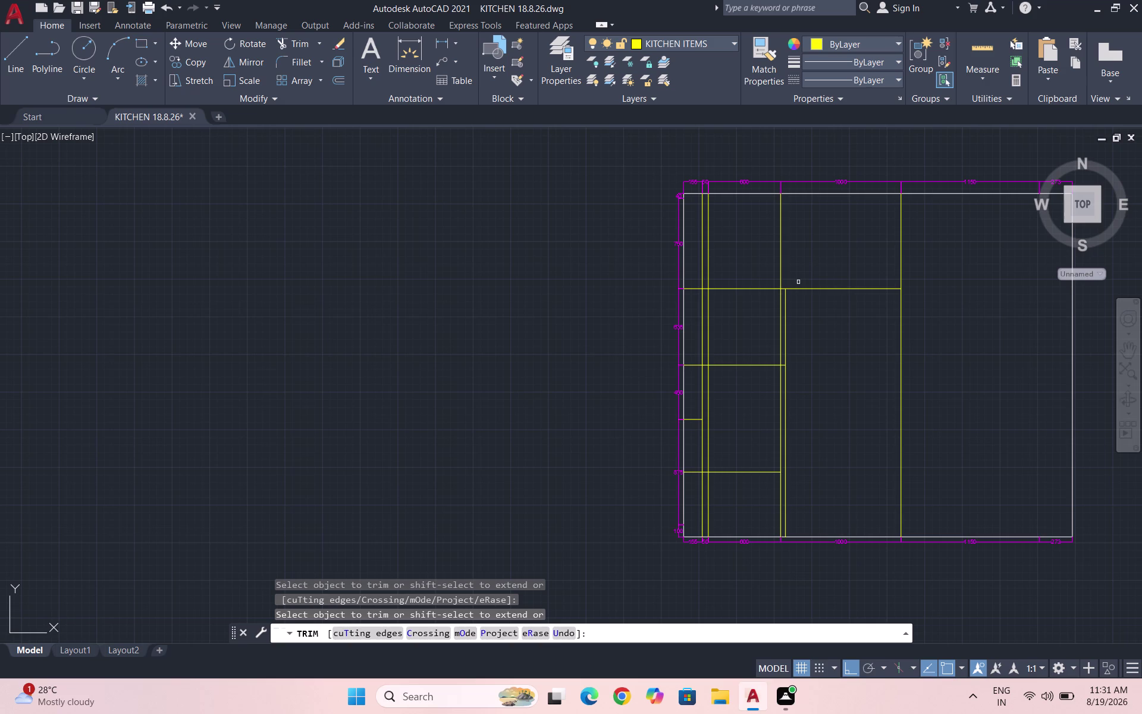
click(786, 310)
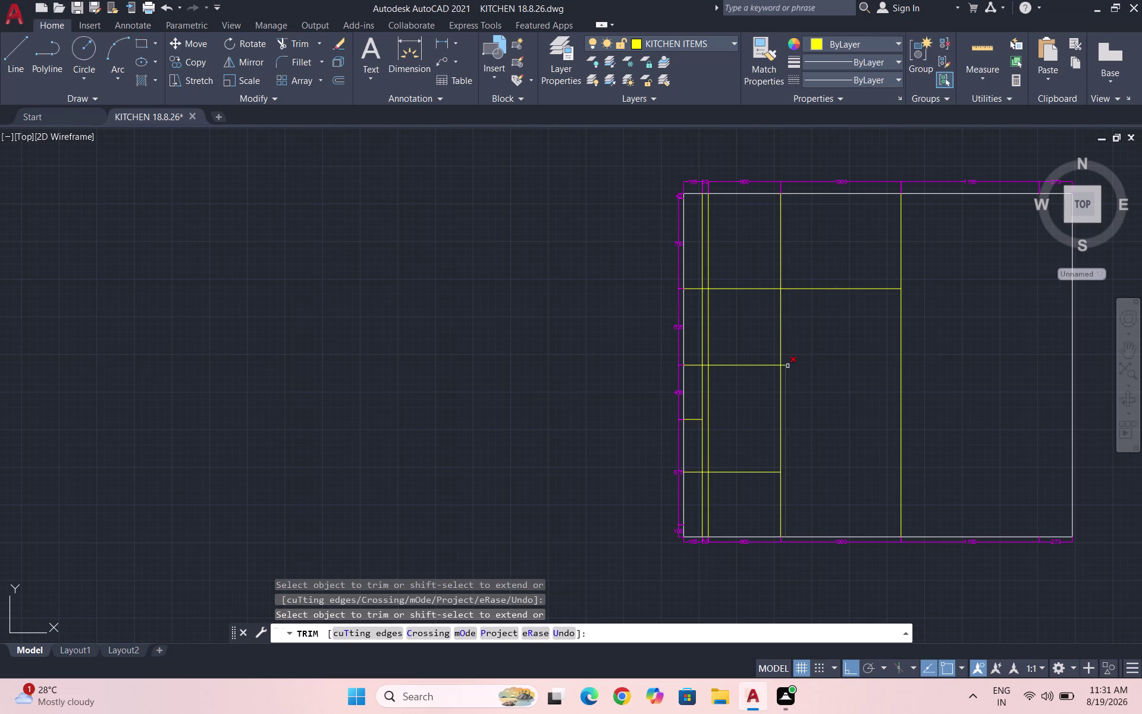
click(787, 365)
click(787, 365)
key(Escape)
key(Escape)
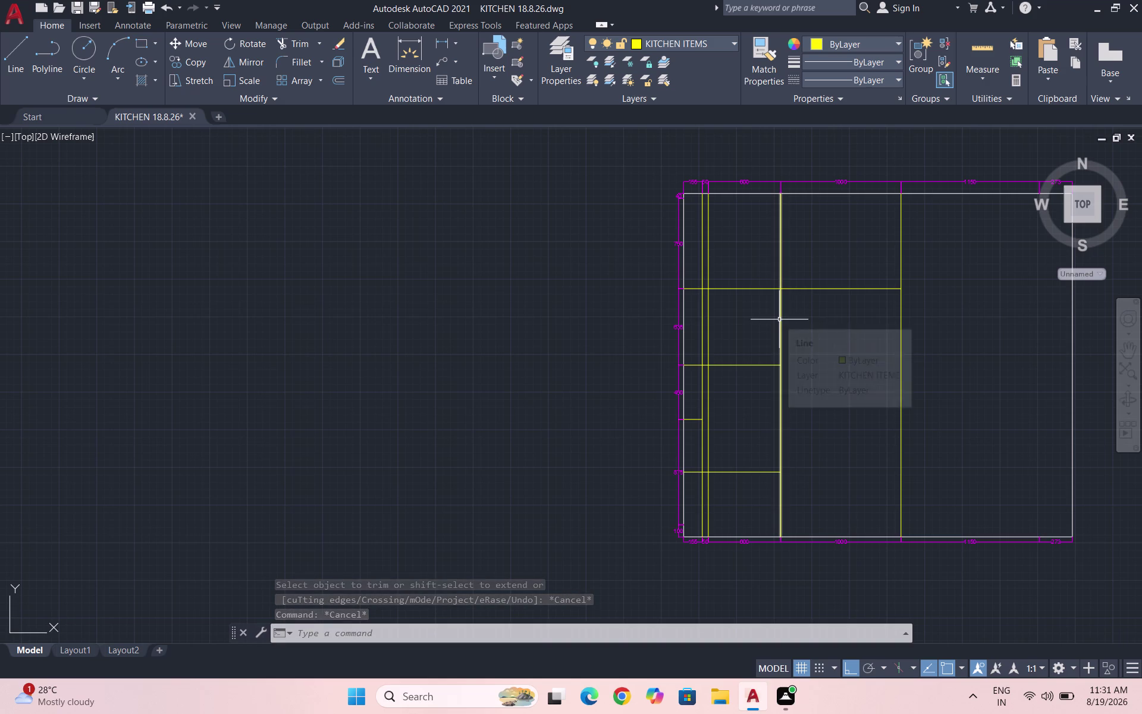
scroll(up, 3)
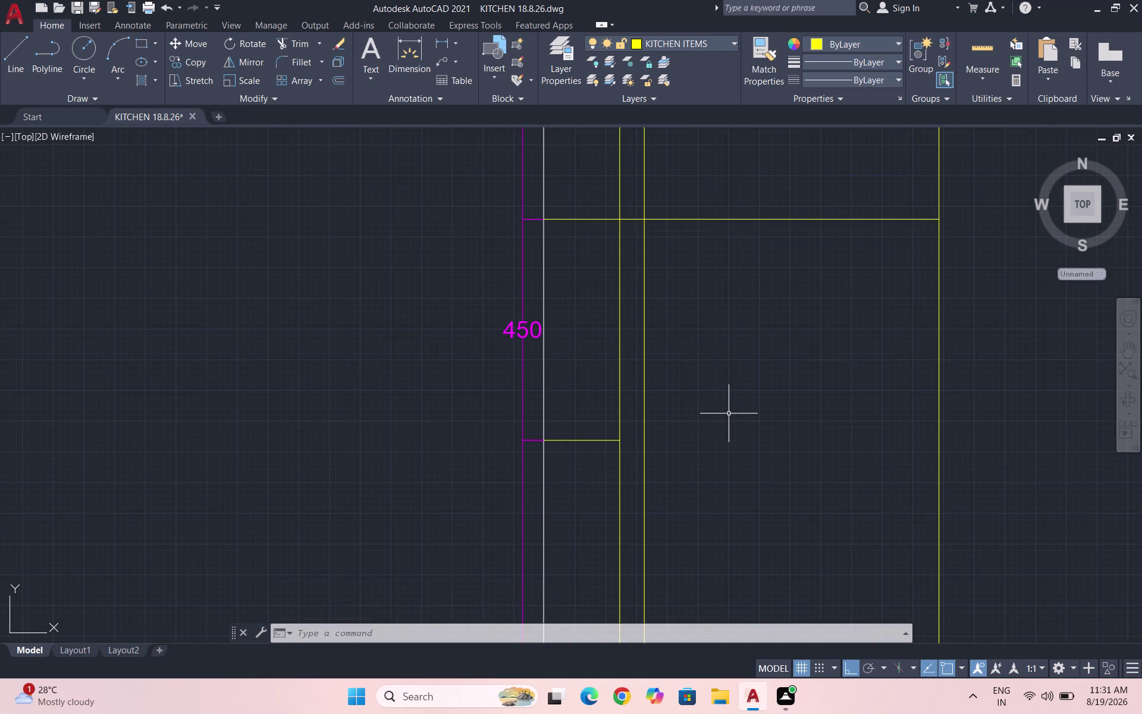
Draw a line from the 450 shelf line's end to the right cabinet line.
key(l)
key(Return)
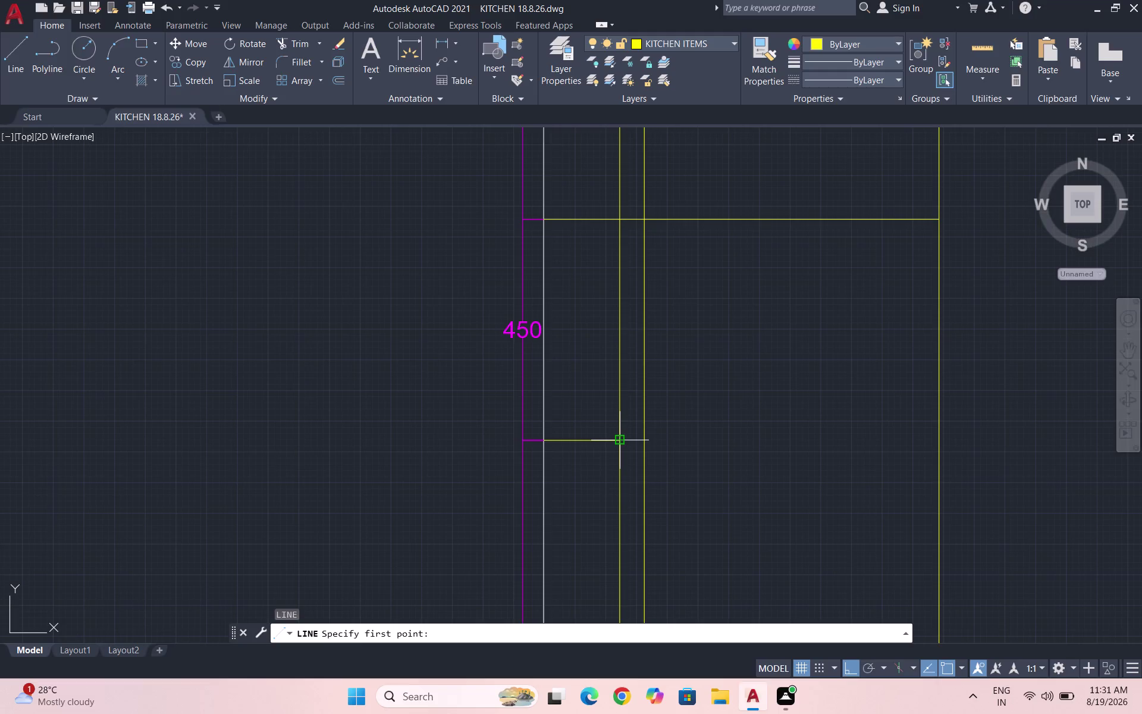
click(645, 441)
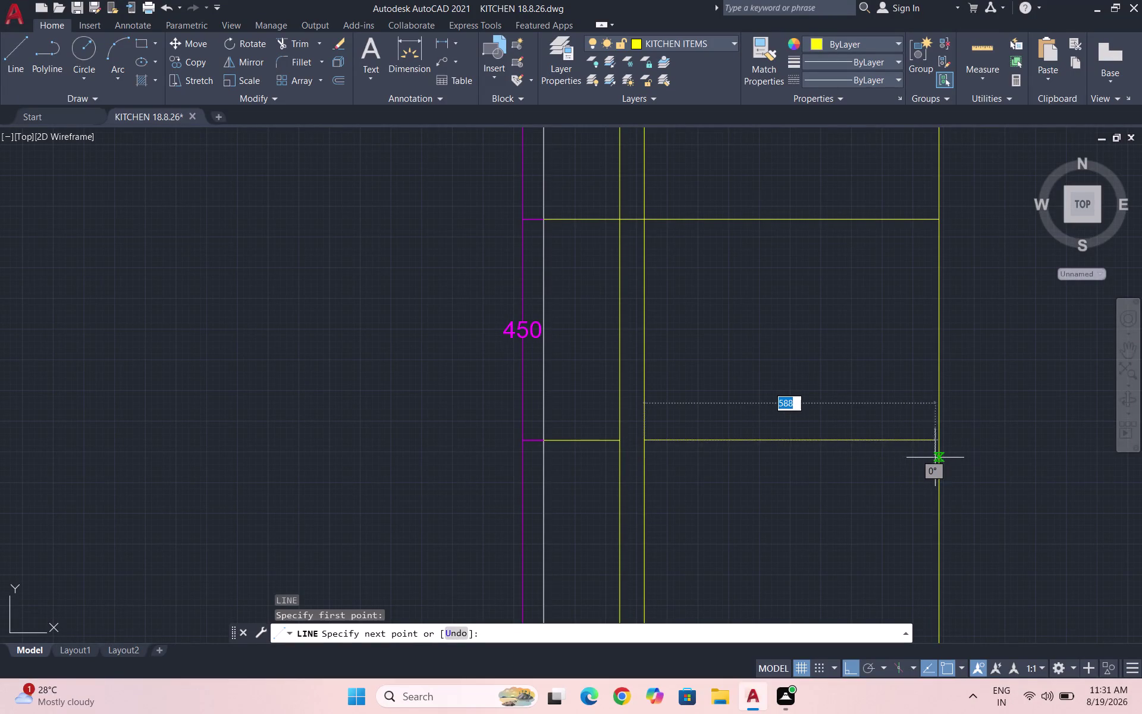
click(938, 440)
key(Escape)
scroll(down, 3)
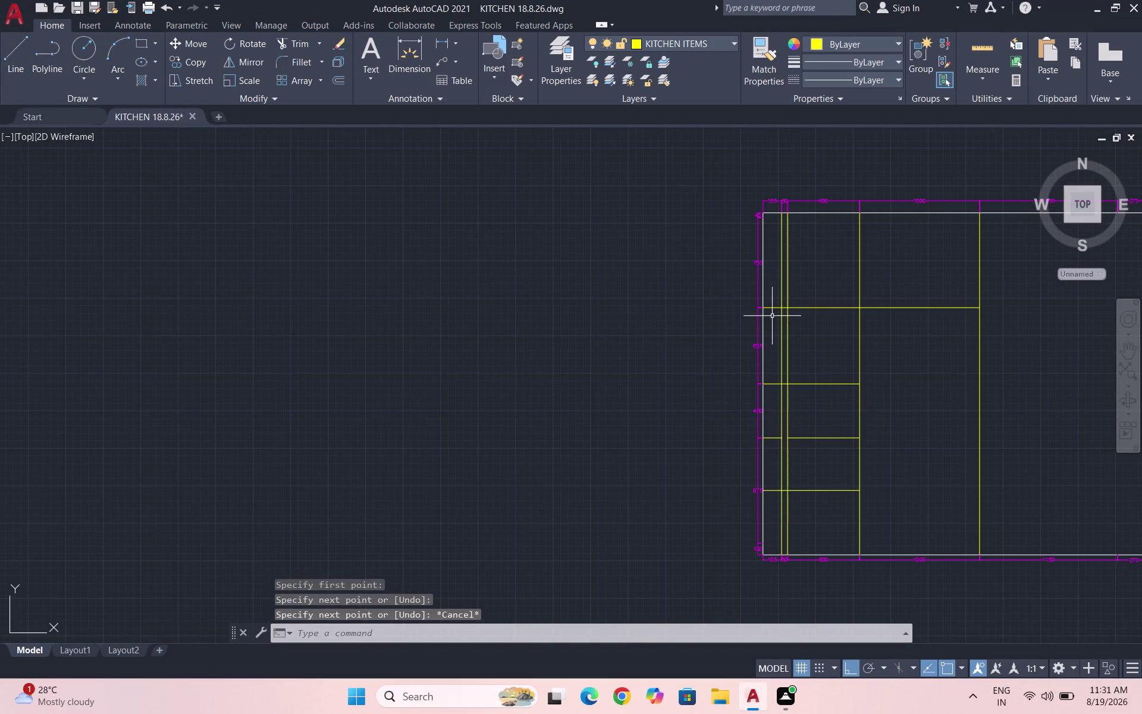
scroll(up, 3)
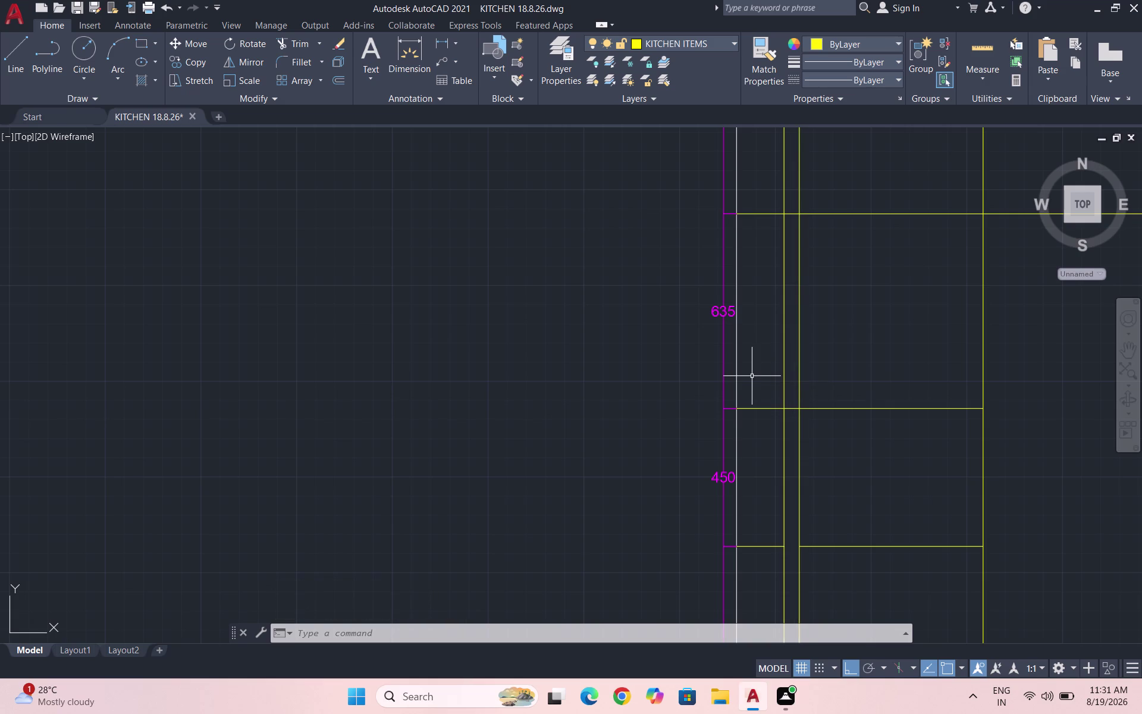
Trim away the shelf line's short stub between the left edge and the doubled vertical line.
text(TR)
key(Return)
key(Return)
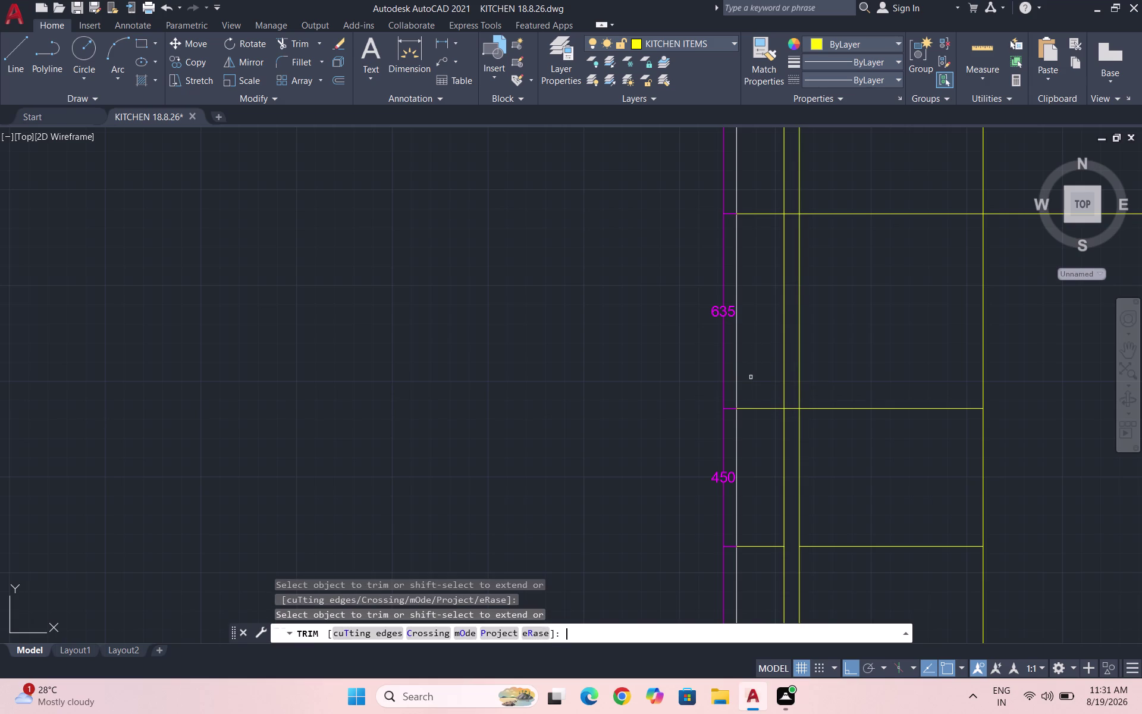
click(795, 408)
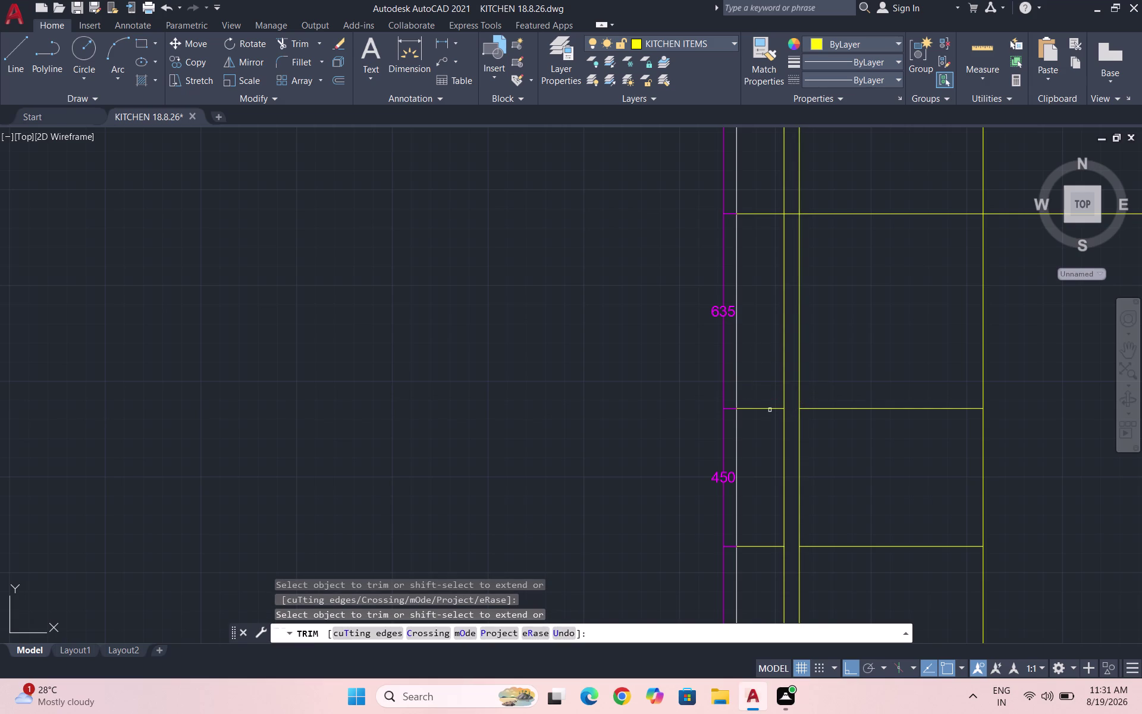
click(769, 408)
key(Escape)
key(Escape)
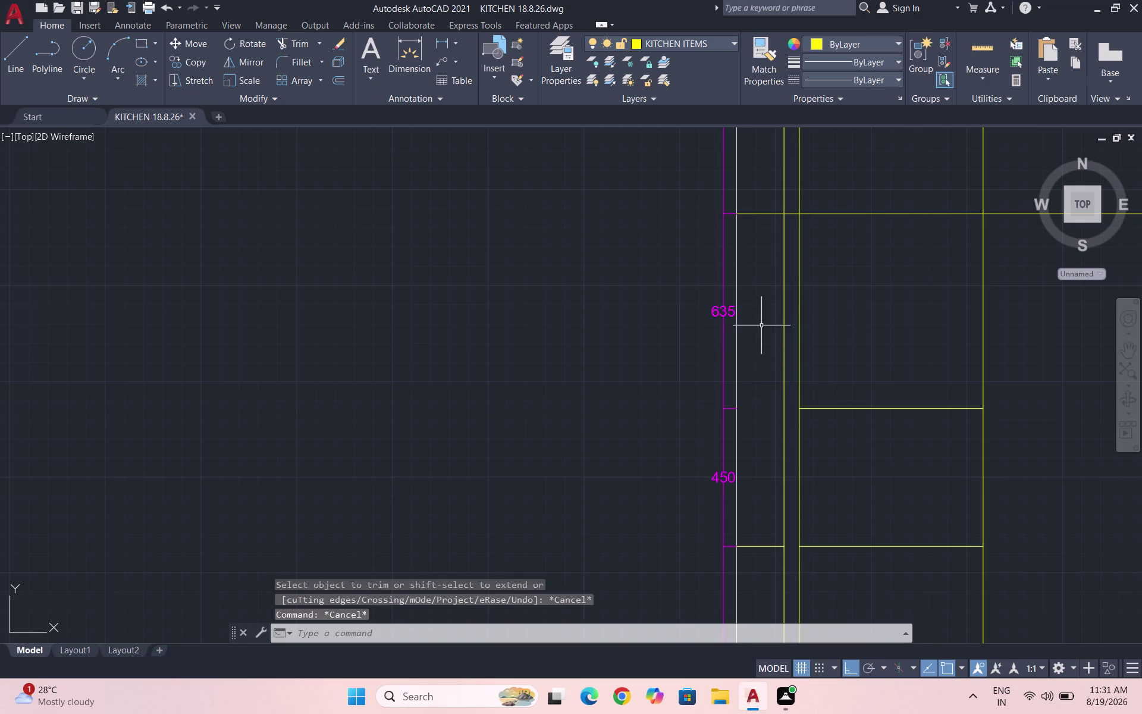
scroll(down, 3)
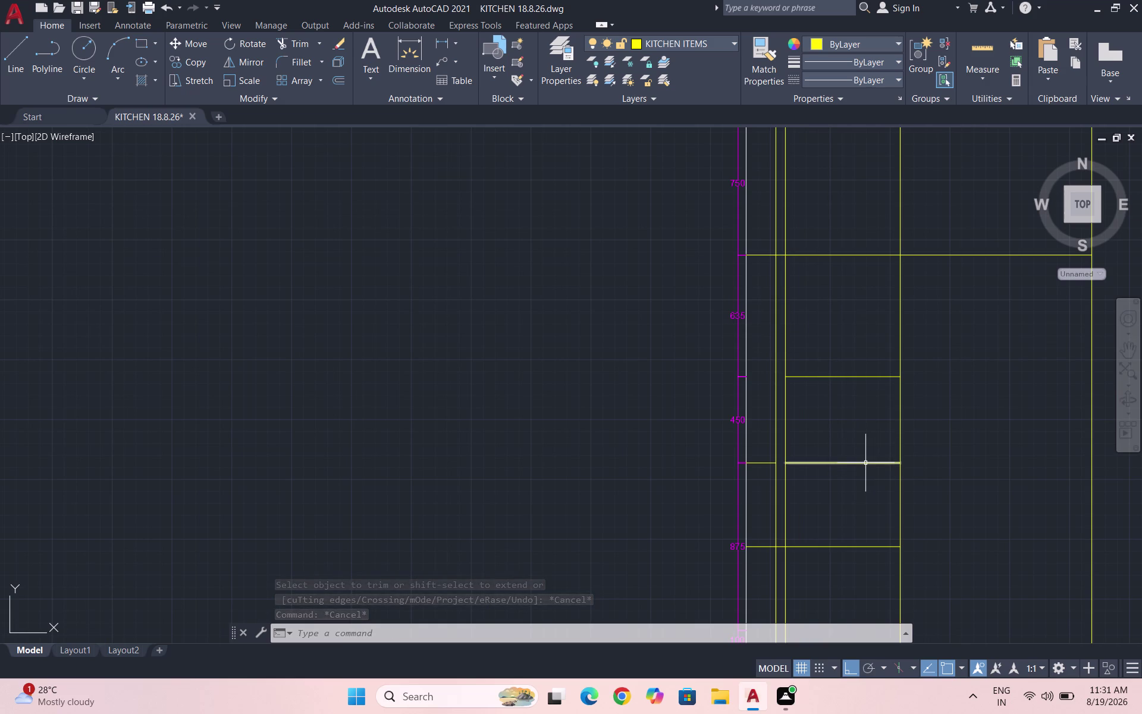
scroll(up, 3)
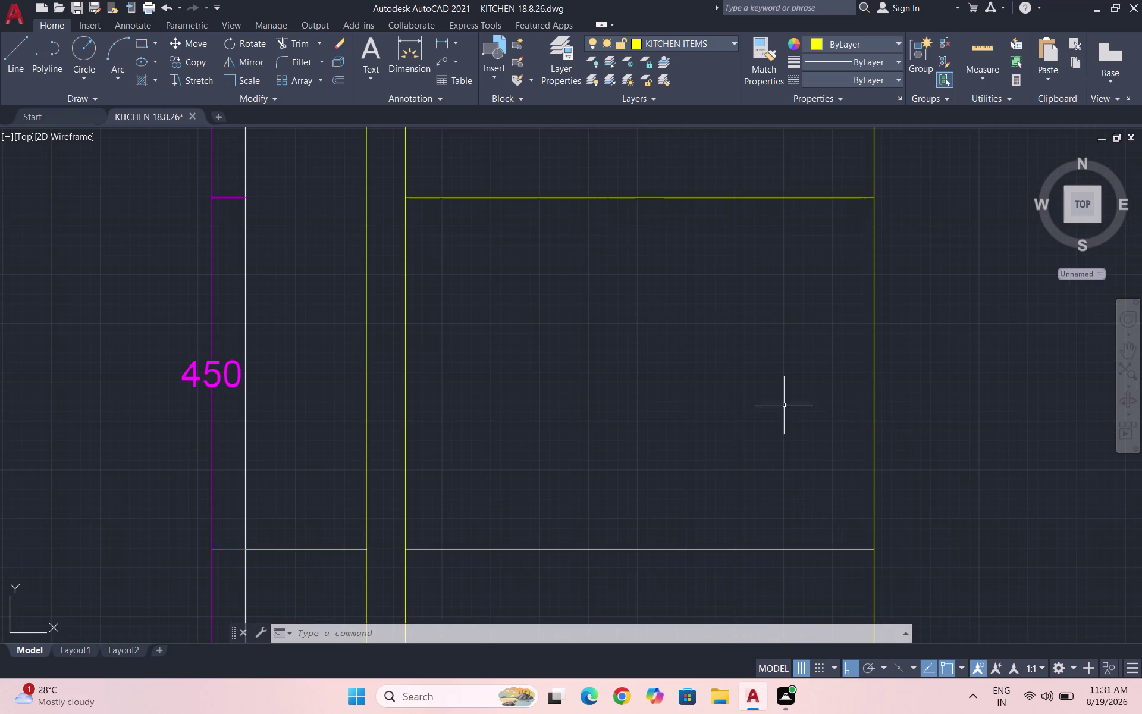
text(REC)
key(Return)
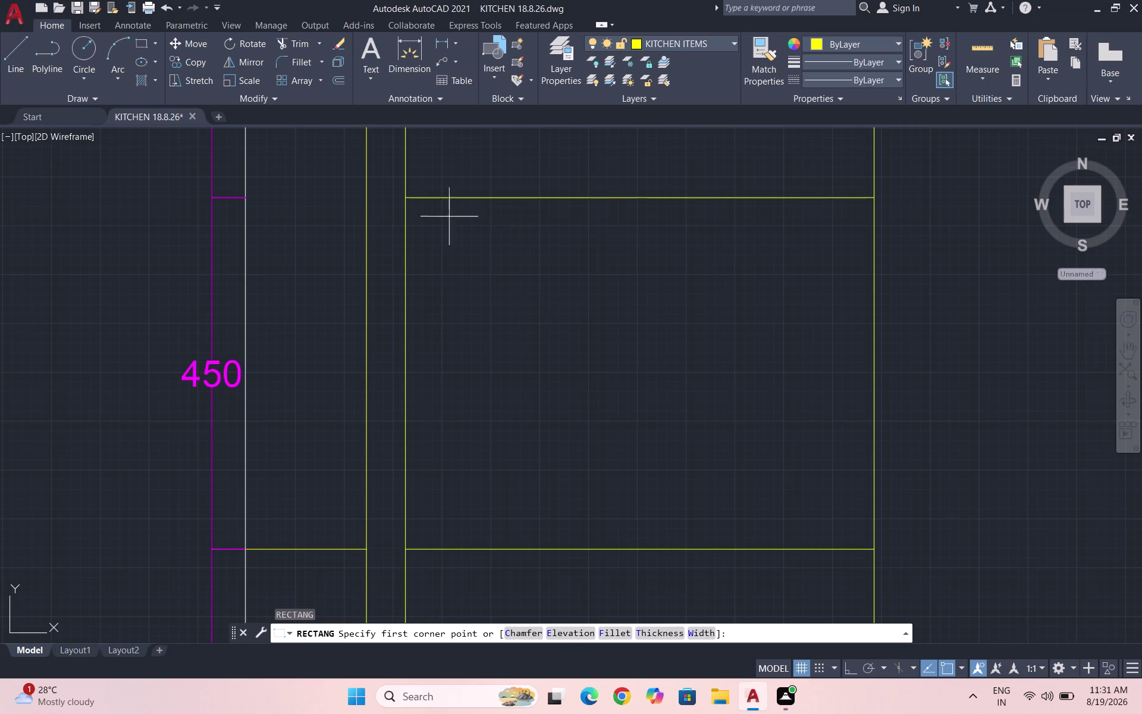
Draw the inner rectangle by its two corners inside the 450-high panel.
scroll(up, 3)
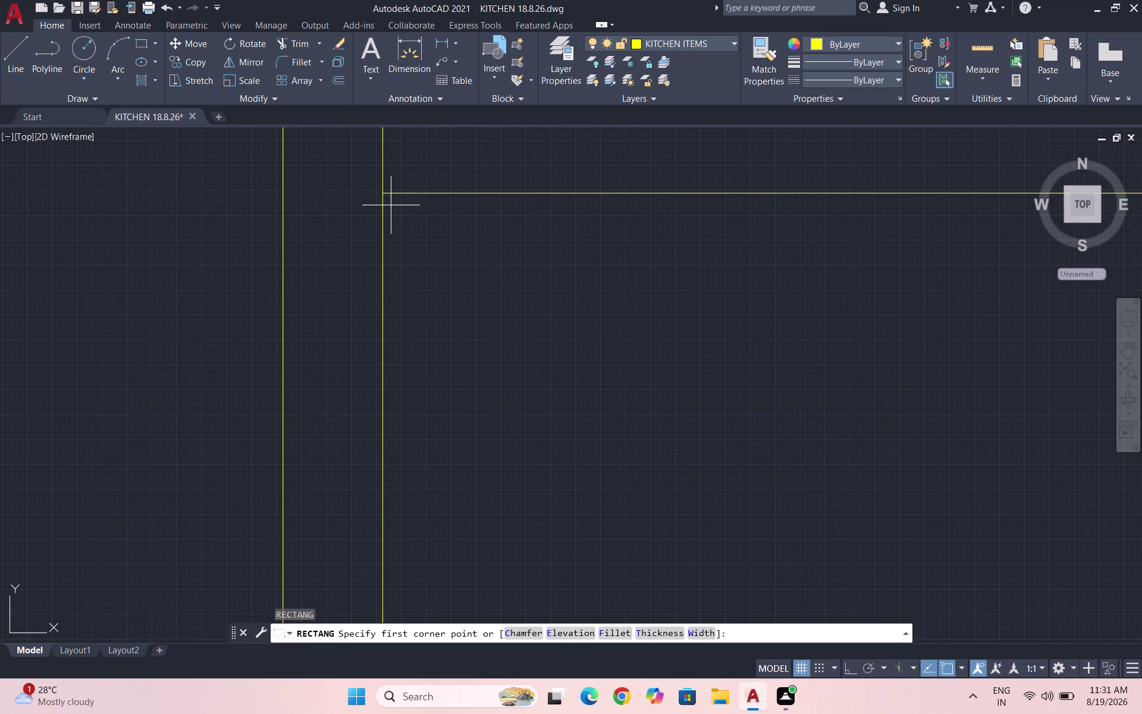
click(395, 209)
scroll(down, 3)
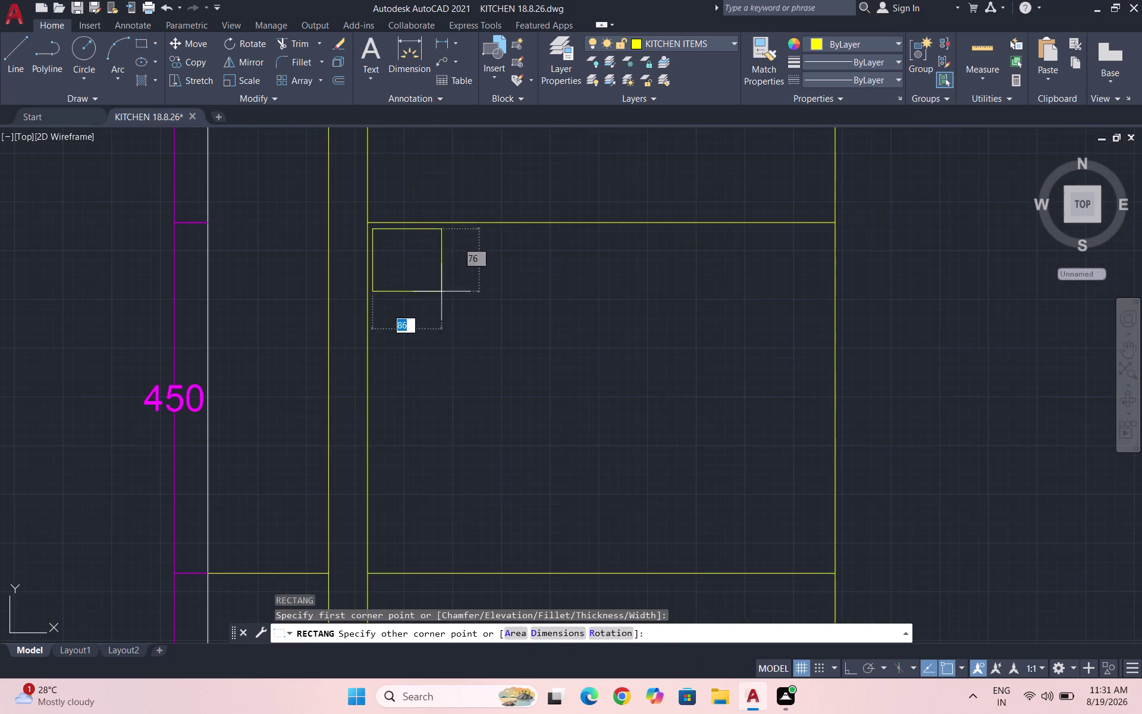
scroll(down, 3)
scroll(down, 3)
scroll(up, 3)
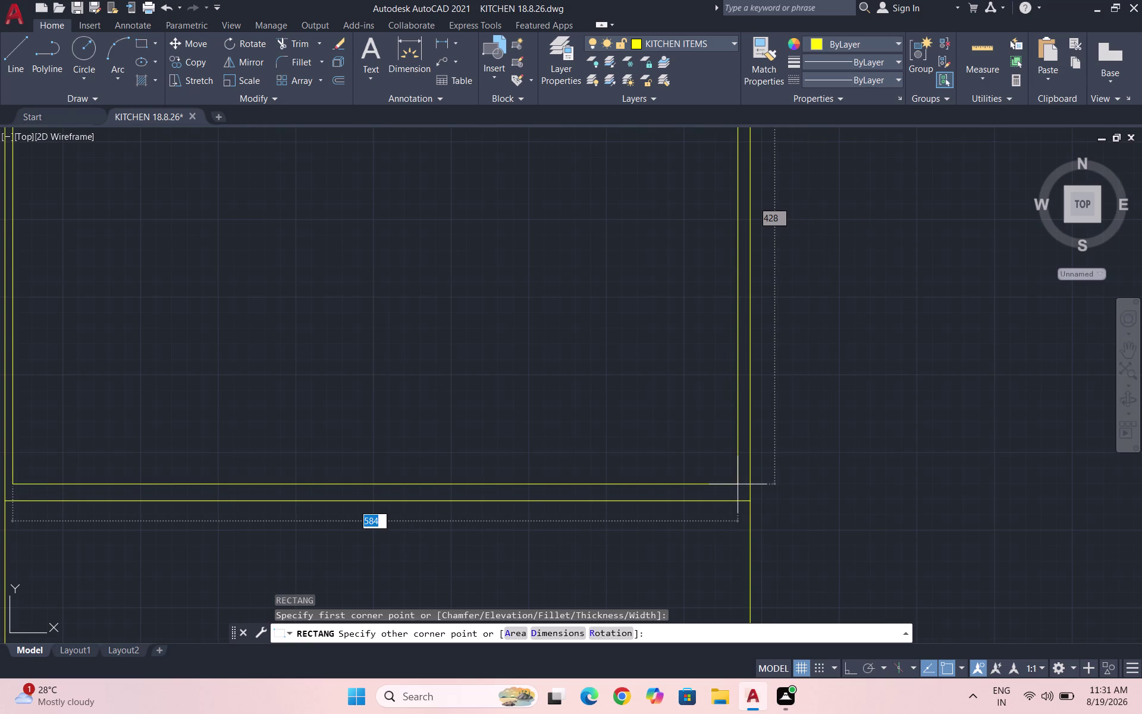
click(737, 486)
Check the new panel rectangle and begin a line at the 875 level.
scroll(down, 3)
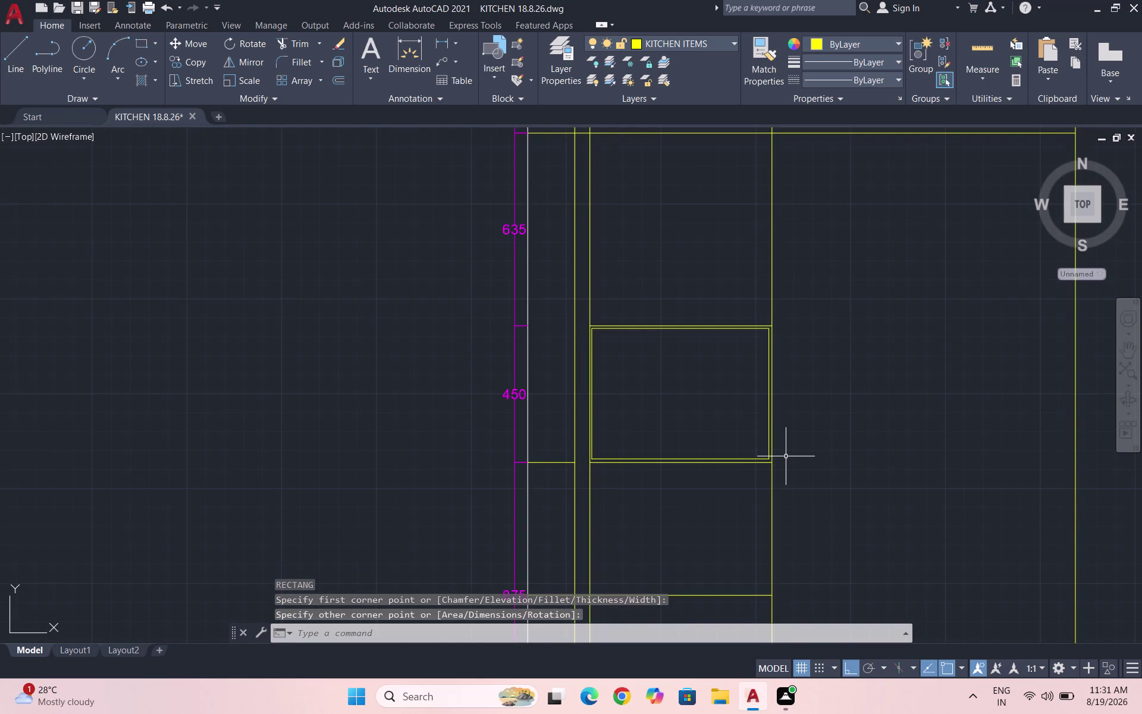
scroll(down, 3)
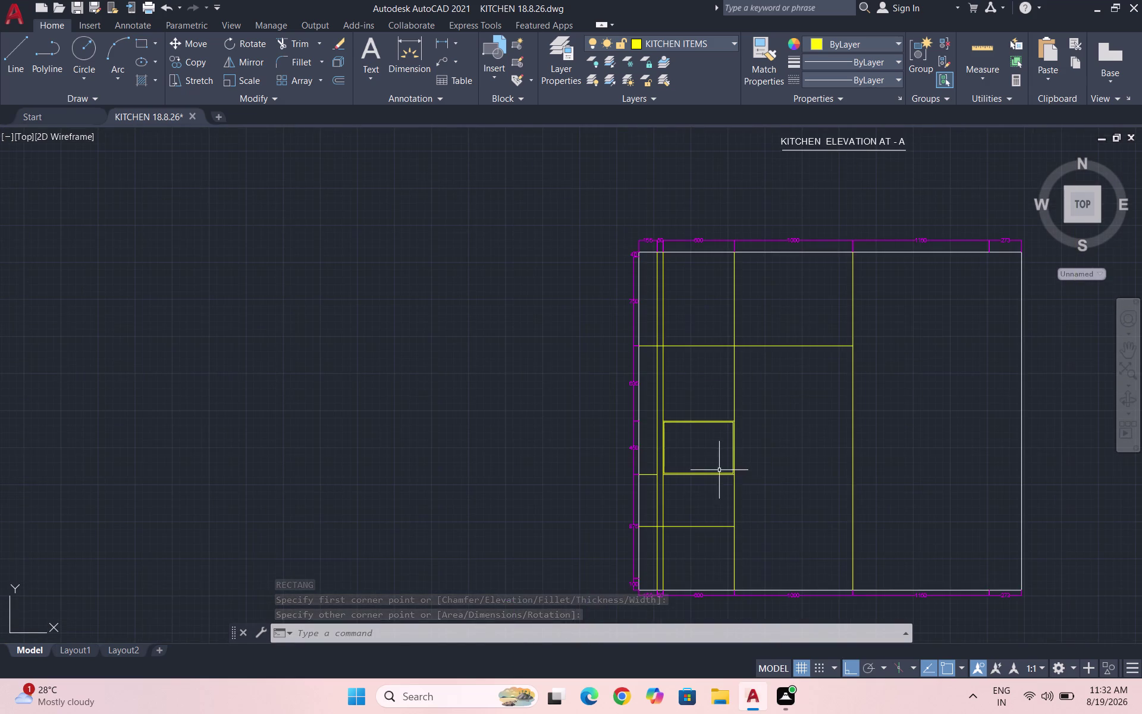
scroll(down, 3)
scroll(up, 3)
scroll(up, 3)
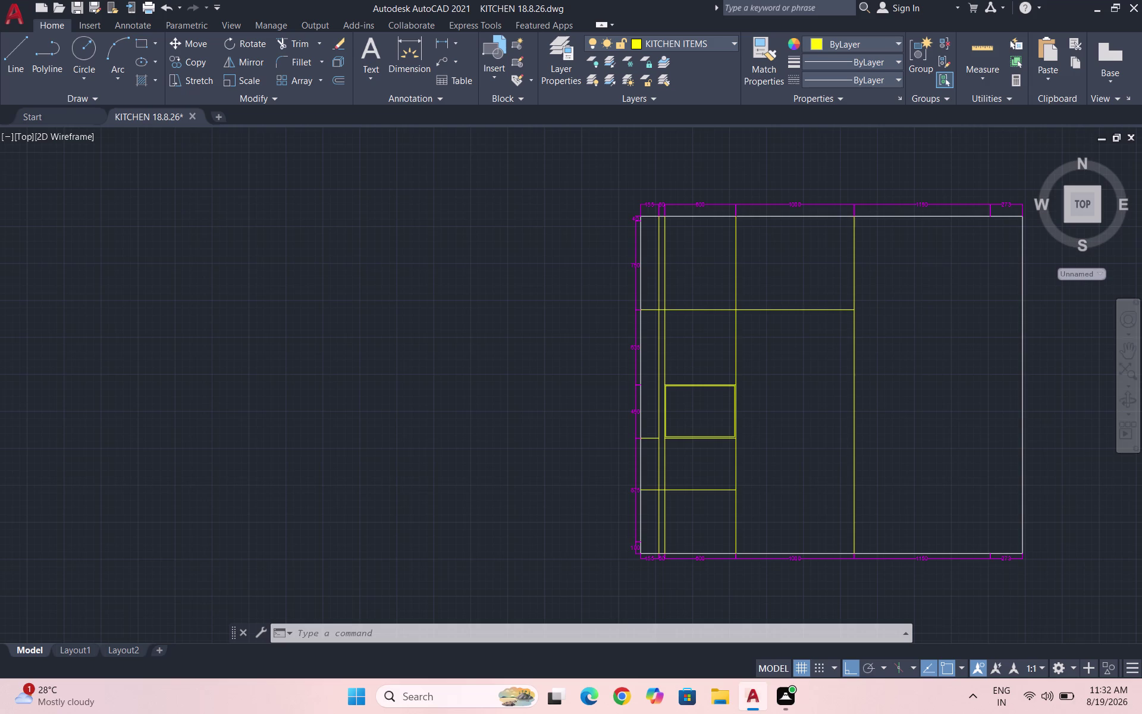
scroll(up, 3)
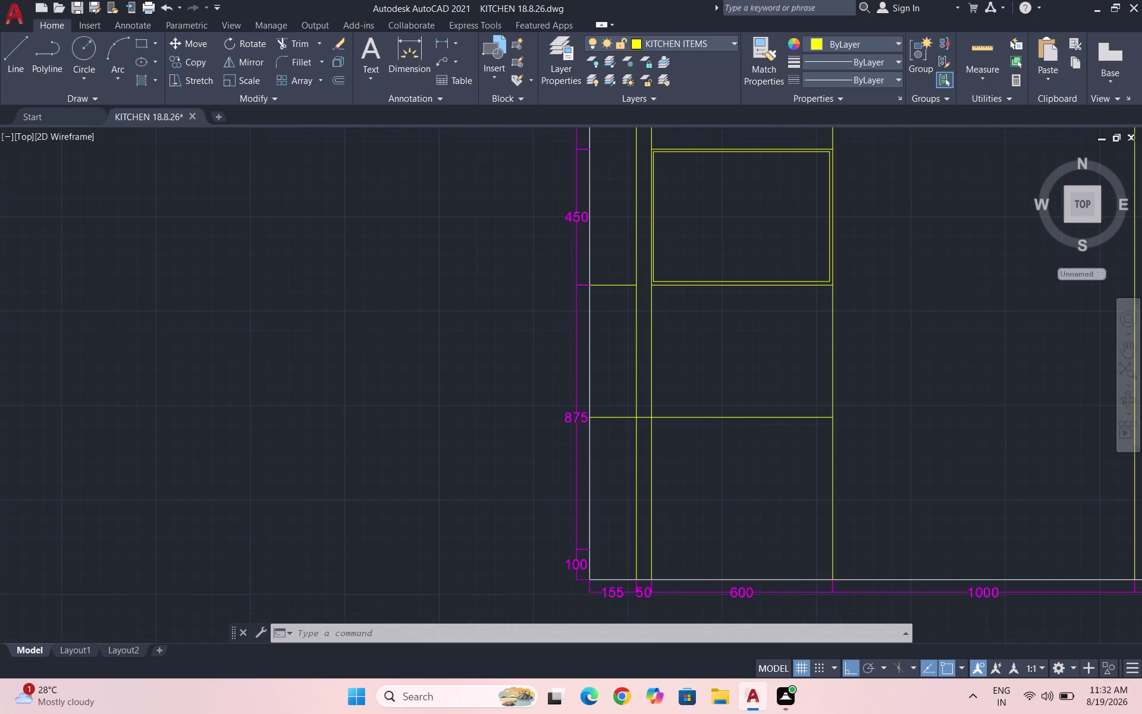
scroll(down, 3)
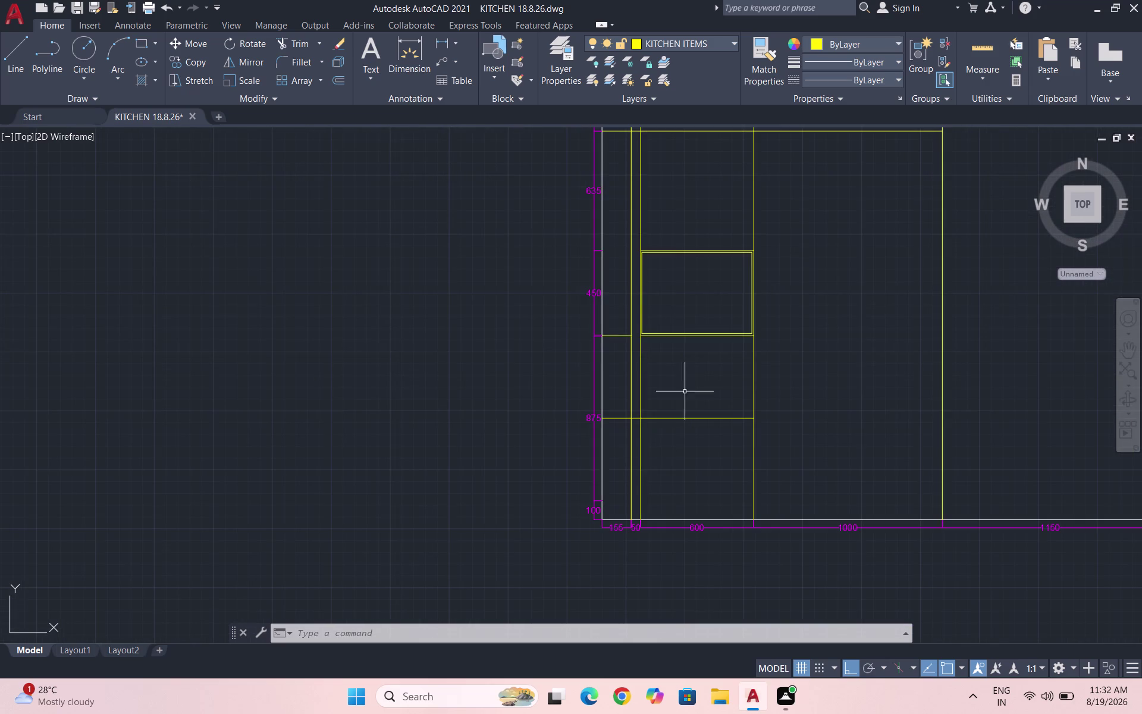
scroll(down, 3)
scroll(up, 3)
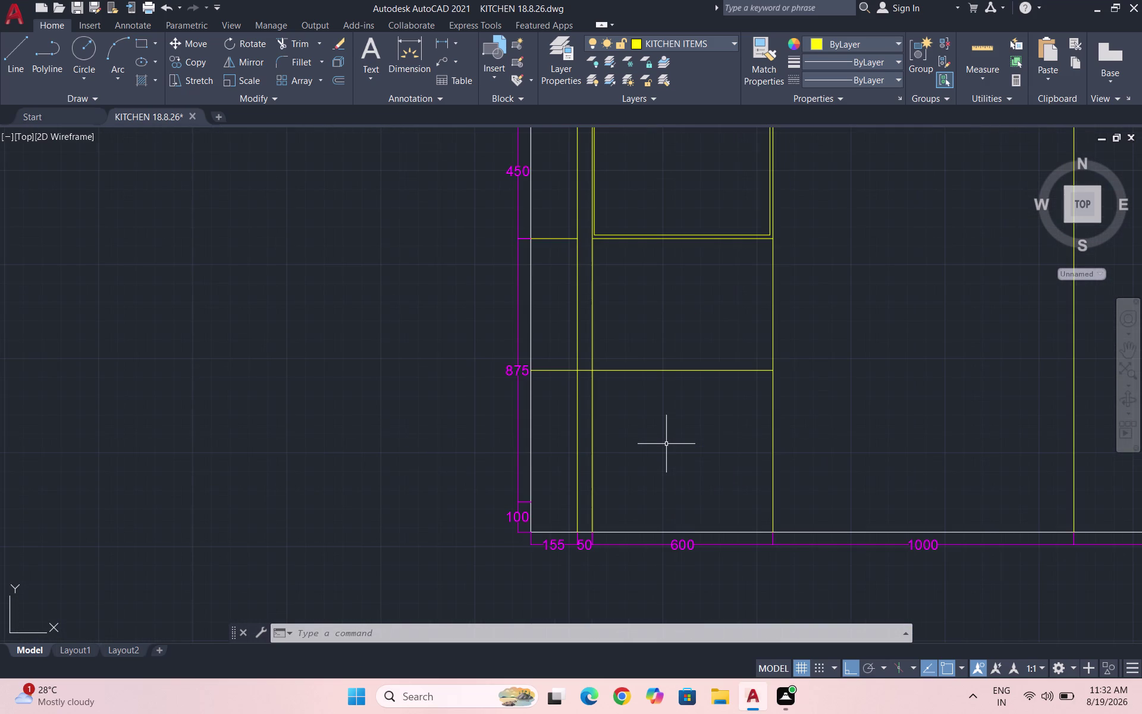
key(l)
key(Return)
Draw a horizontal line at the 875 level to the cabinet's right upright.
scroll(up, 3)
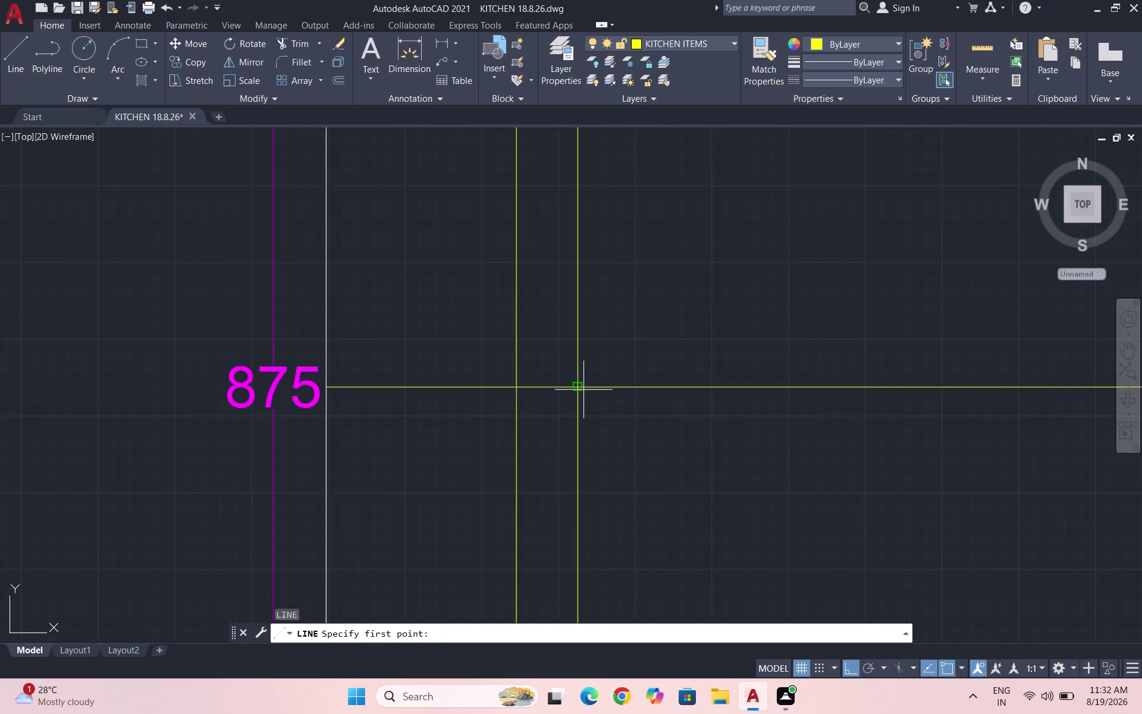
scroll(down, 3)
scroll(up, 3)
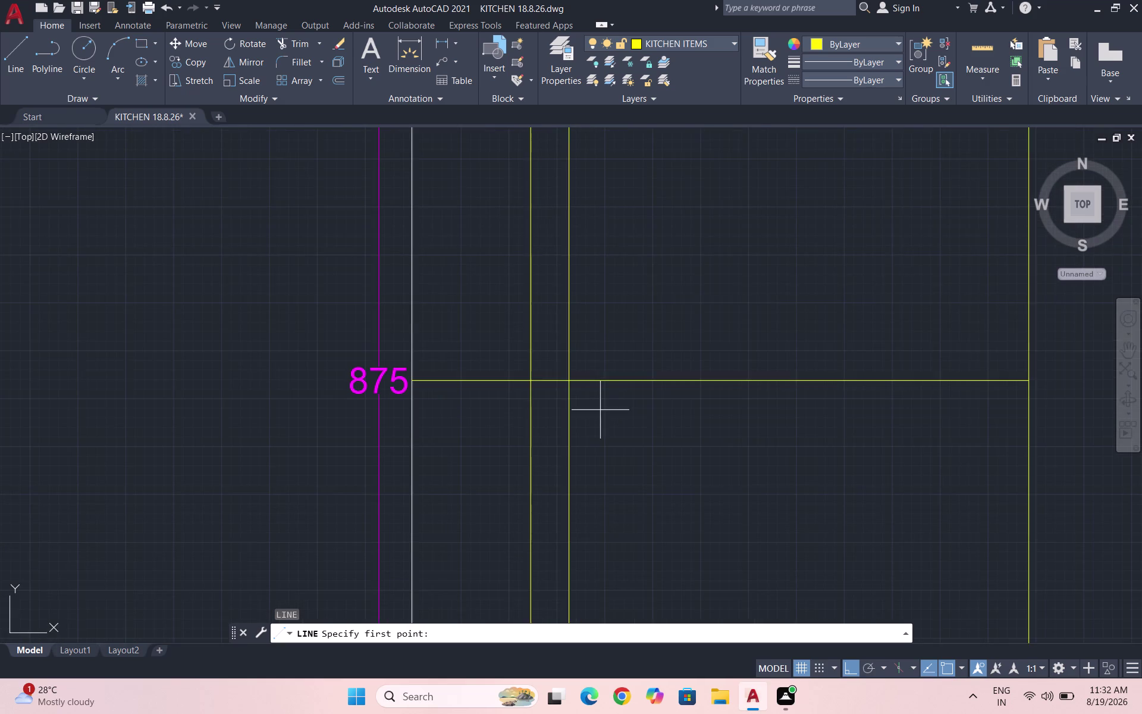
scroll(up, 3)
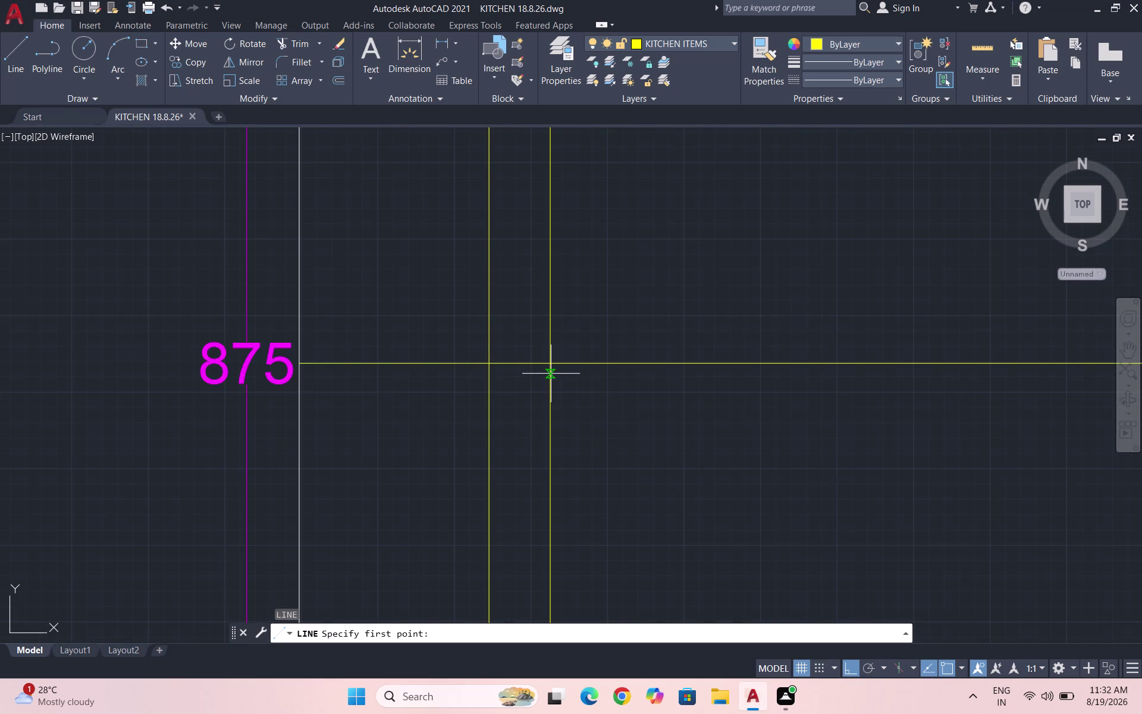
click(551, 374)
scroll(down, 3)
scroll(up, 3)
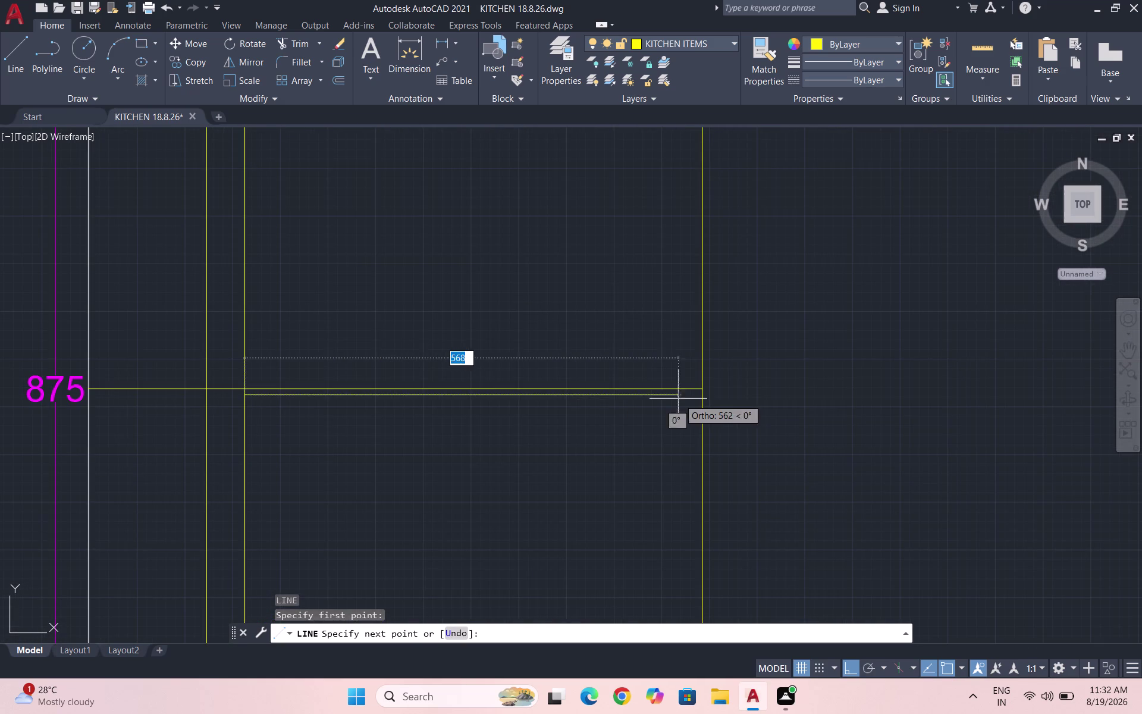
click(701, 398)
key(Escape)
scroll(down, 3)
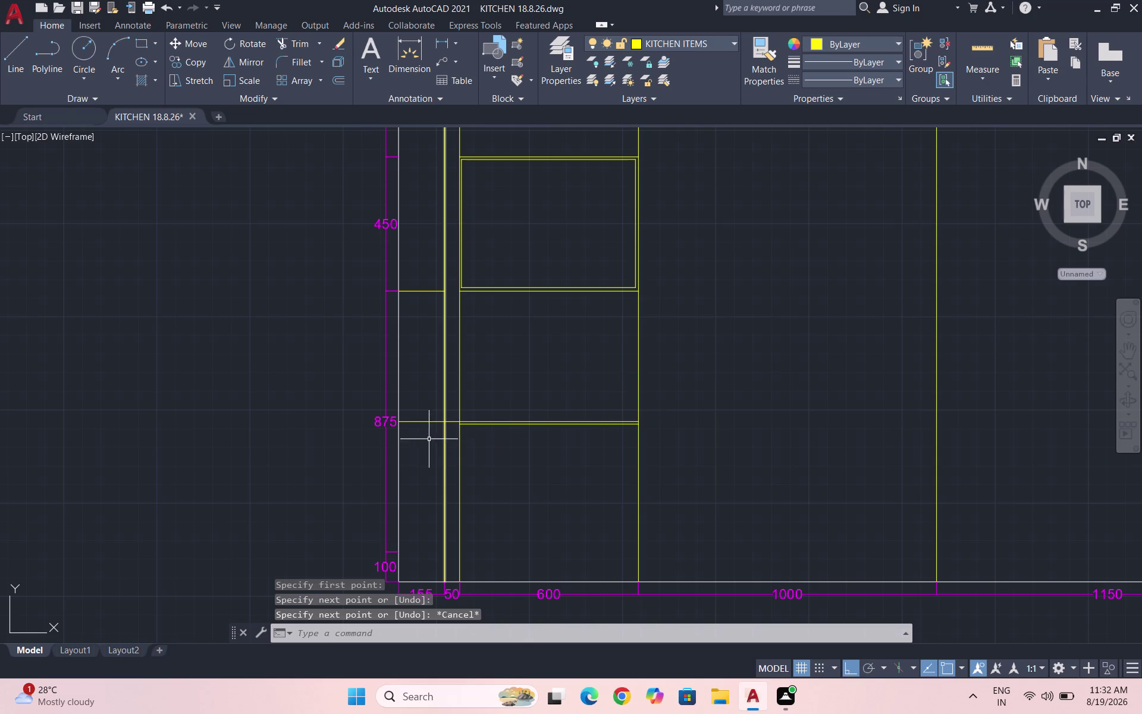
scroll(up, 3)
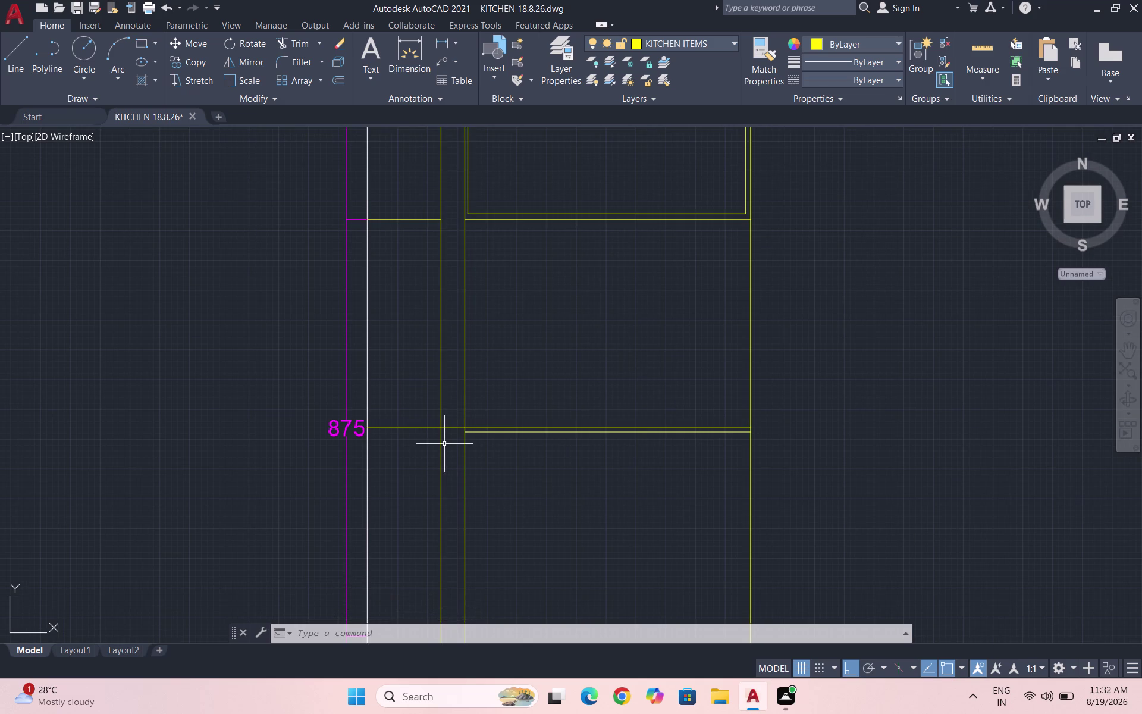
Trim two pieces off the 875 line between the uprights.
text(TR)
key(Return)
key(Return)
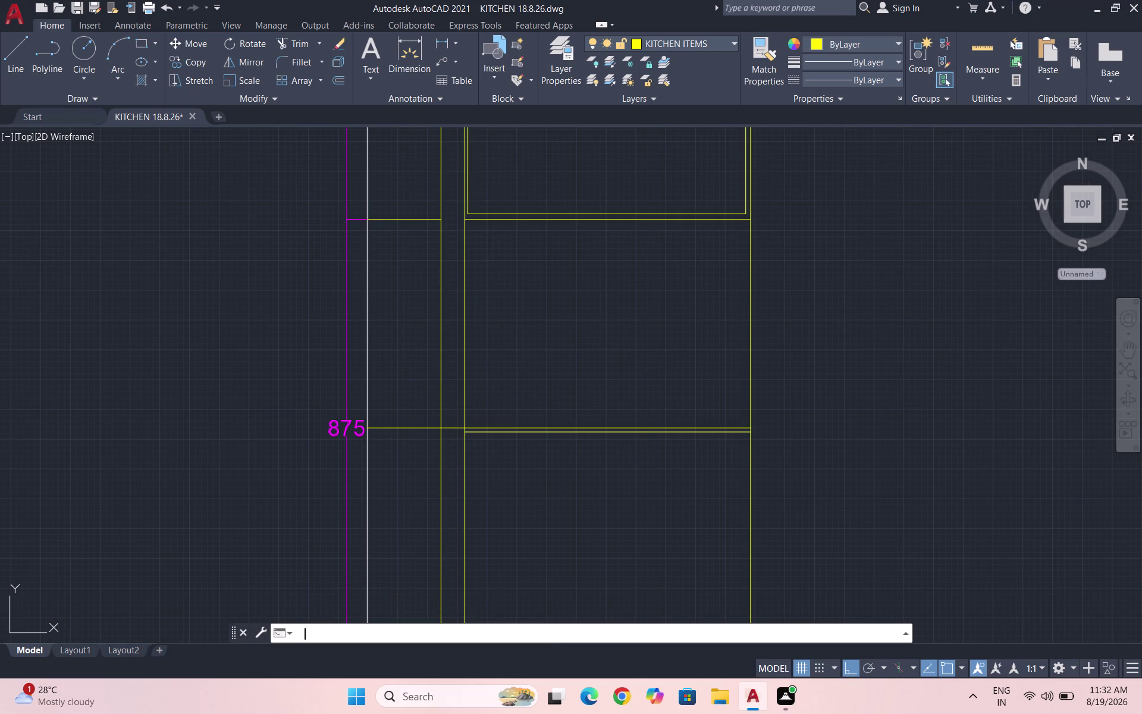
click(451, 428)
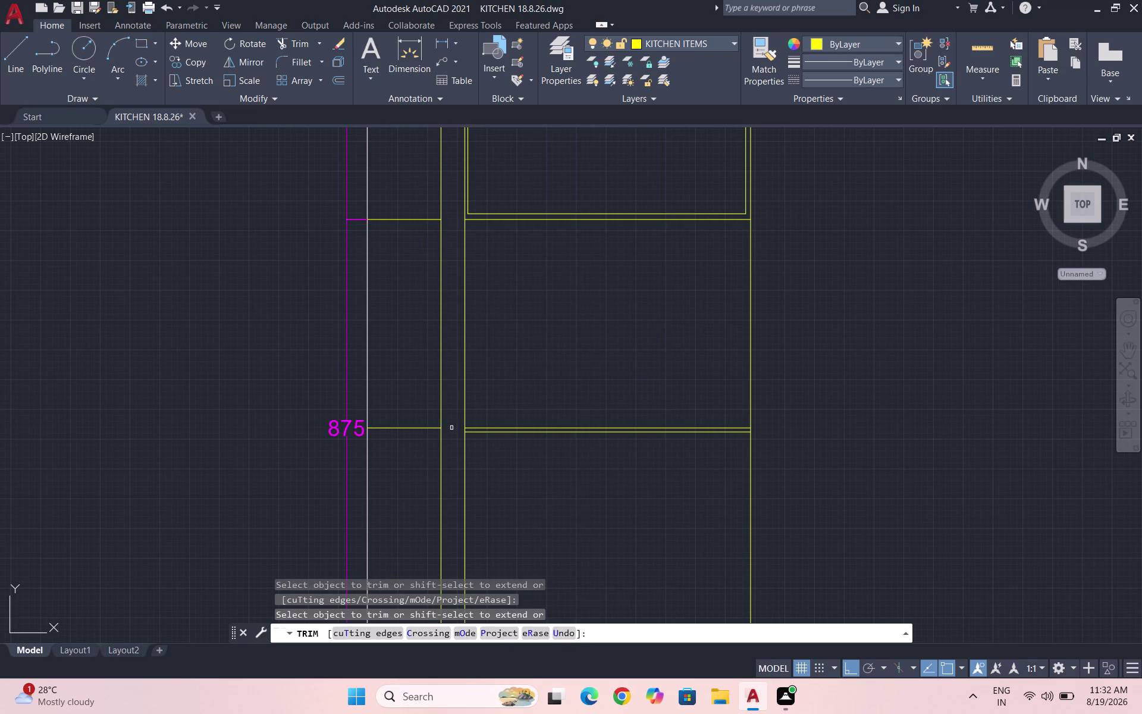
click(409, 427)
key(Escape)
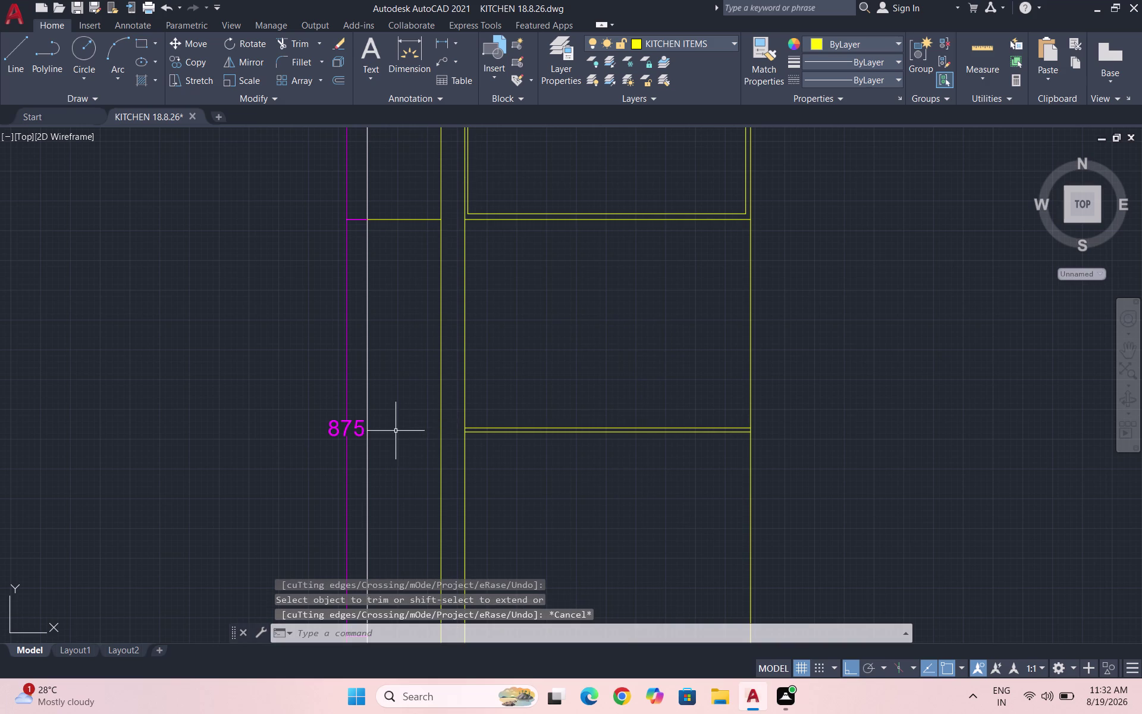
scroll(down, 3)
scroll(down, 3)
scroll(down, 3)
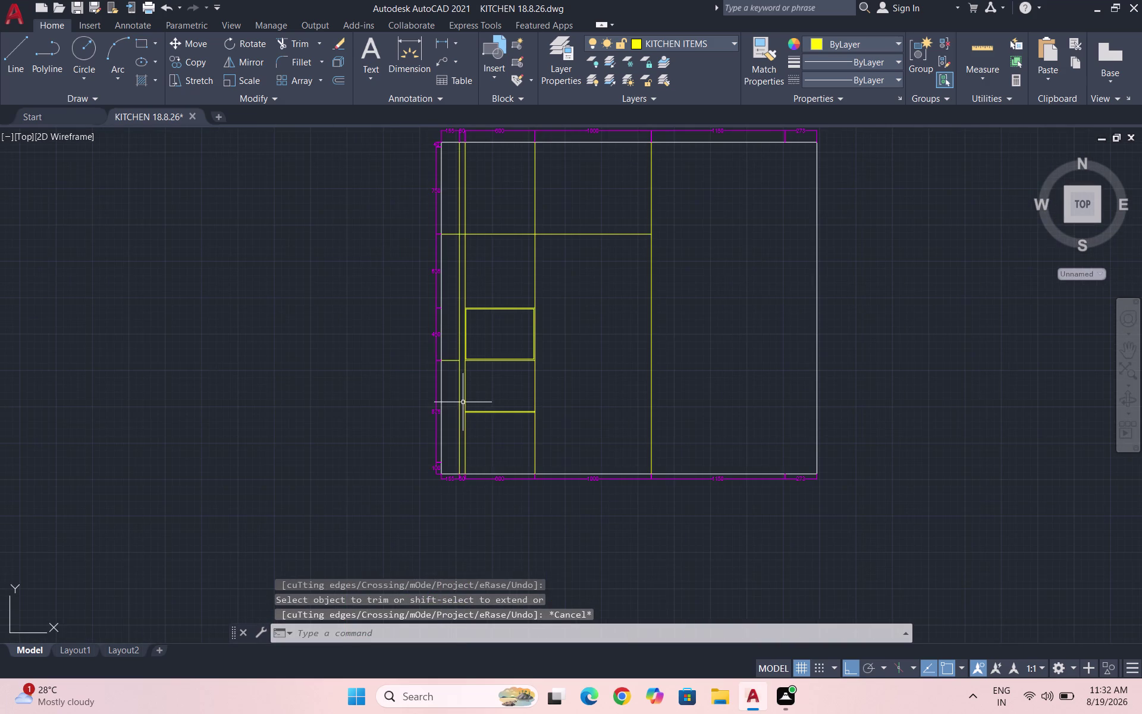
scroll(down, 3)
scroll(up, 3)
scroll(up, 3)
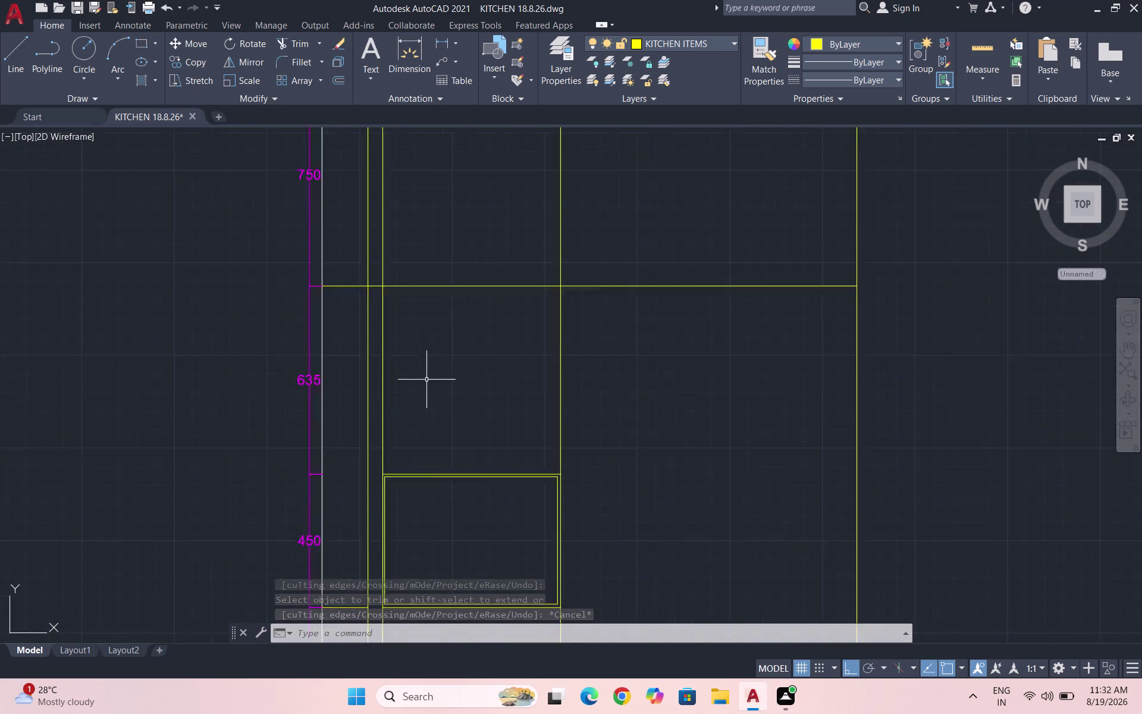
scroll(up, 3)
Draw a horizontal line at the 635 level to the panel's right edge.
key(l)
key(Return)
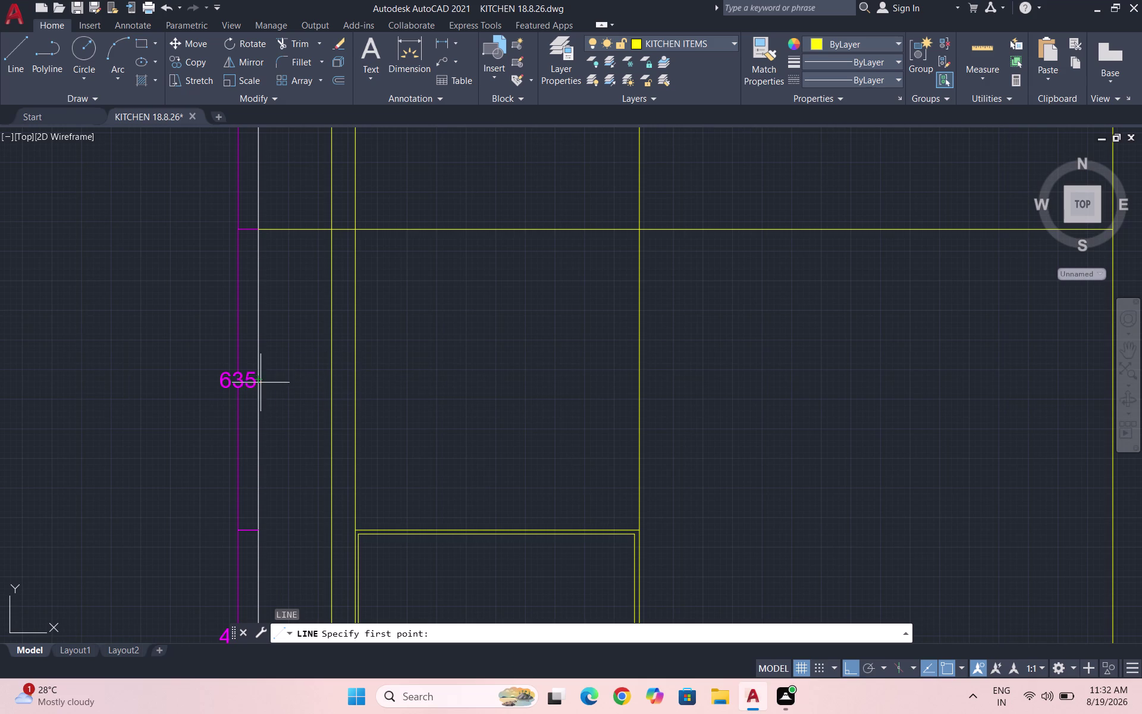
click(330, 382)
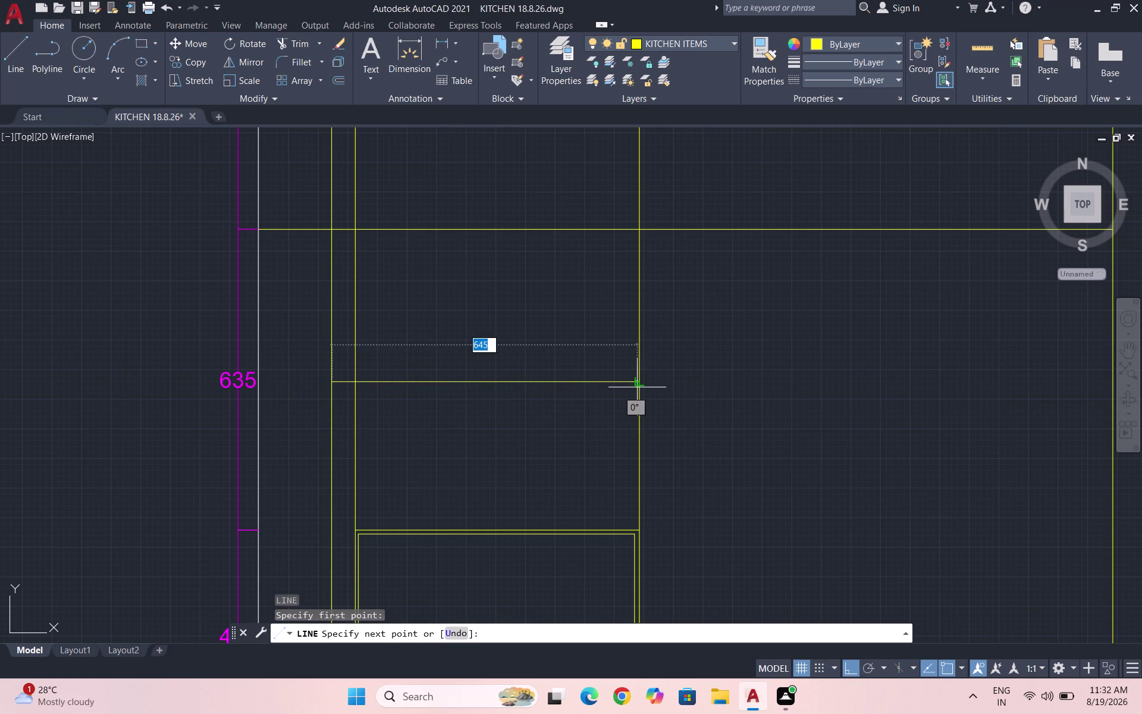
click(637, 387)
key(Escape)
Draw a second horizontal line just below 635, ending at the right upright.
key(l)
key(Return)
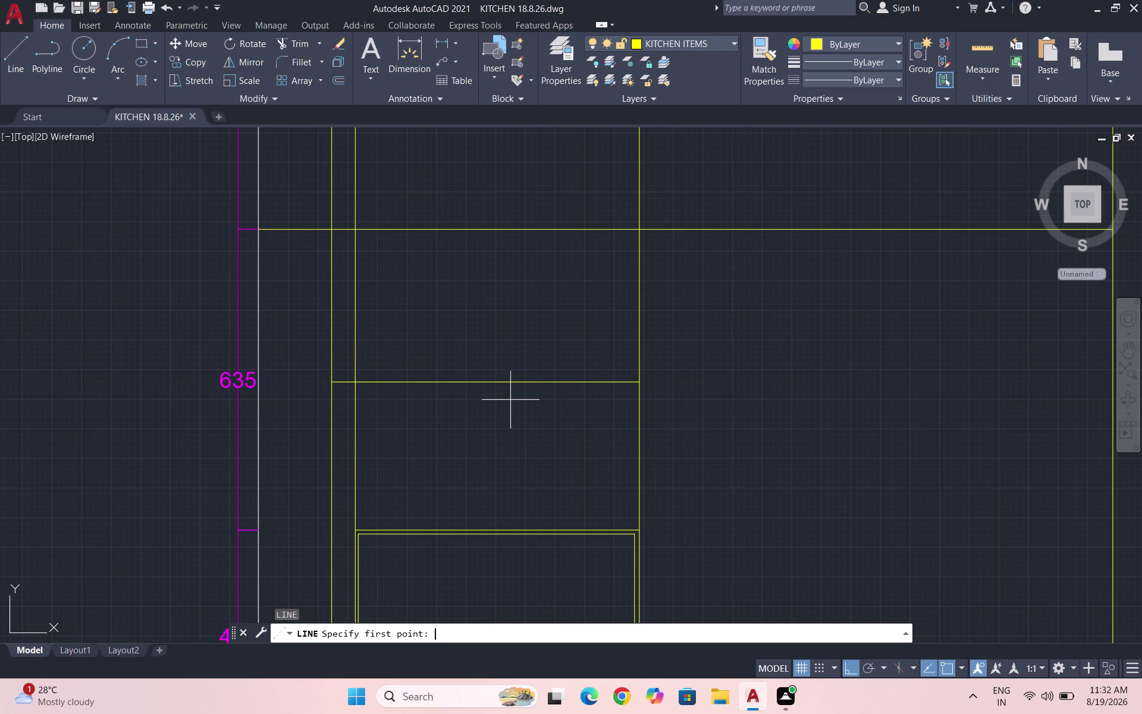
scroll(up, 3)
scroll(up, 3)
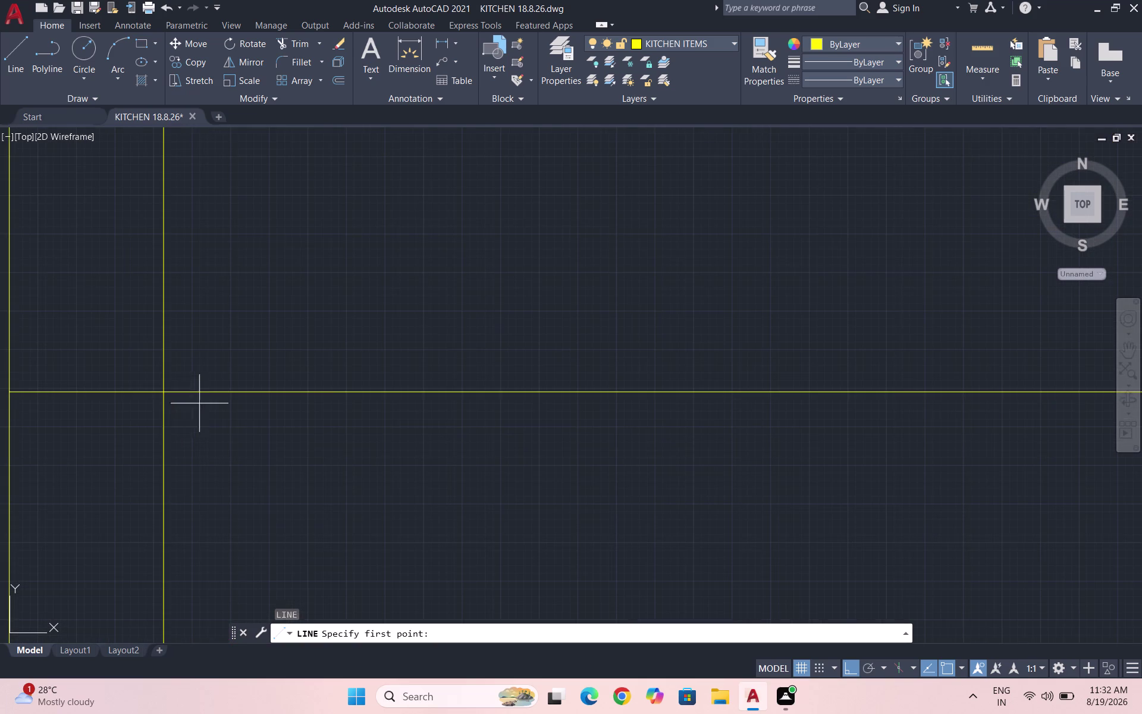
click(163, 405)
scroll(down, 3)
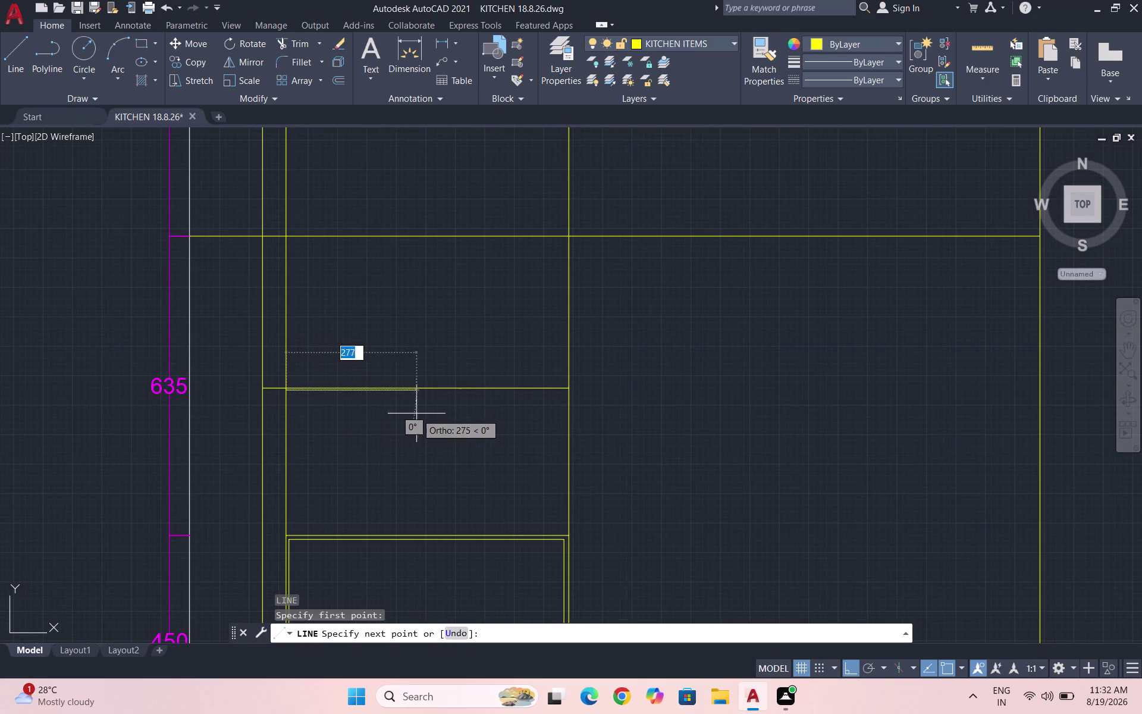
scroll(up, 3)
scroll(up, 3)
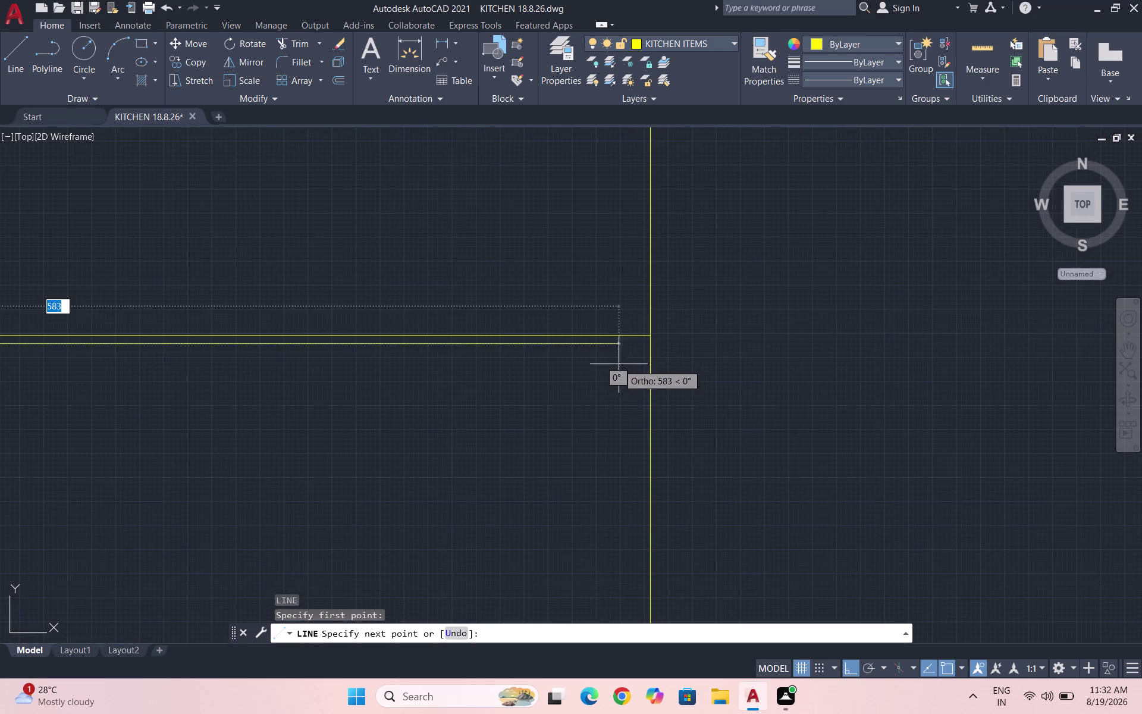
click(652, 344)
key(Escape)
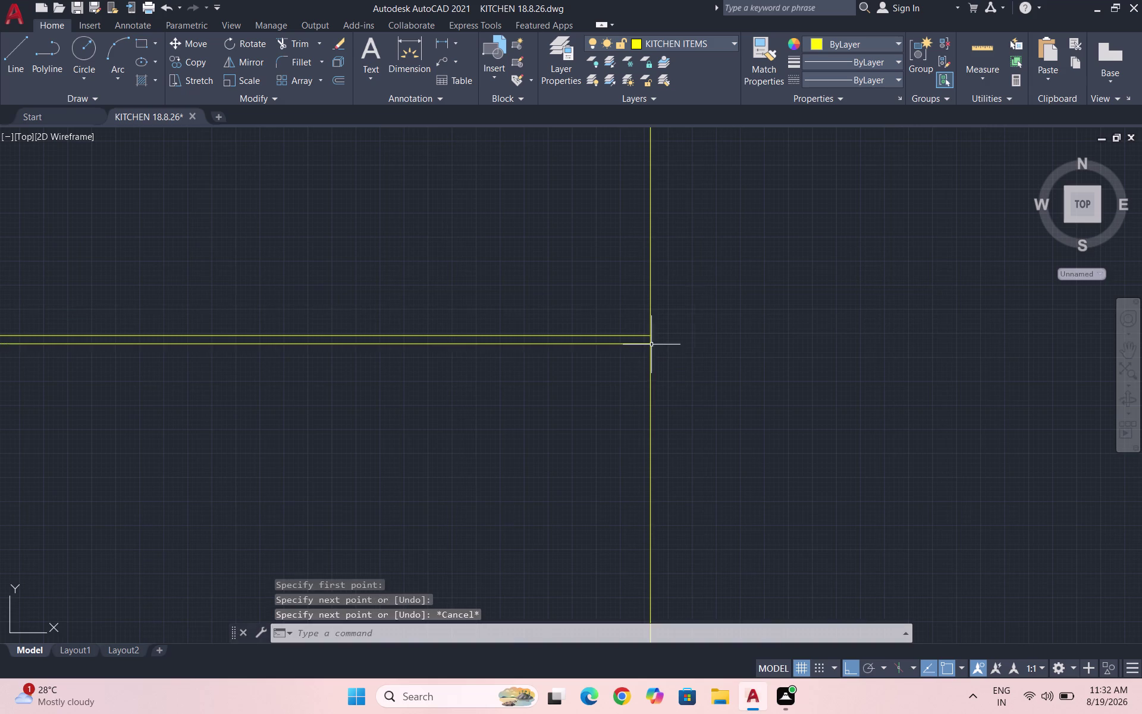
scroll(down, 3)
Retry the mistyped TRR trim command as TR, then cancel it.
text(TRR)
key(Return)
key(Return)
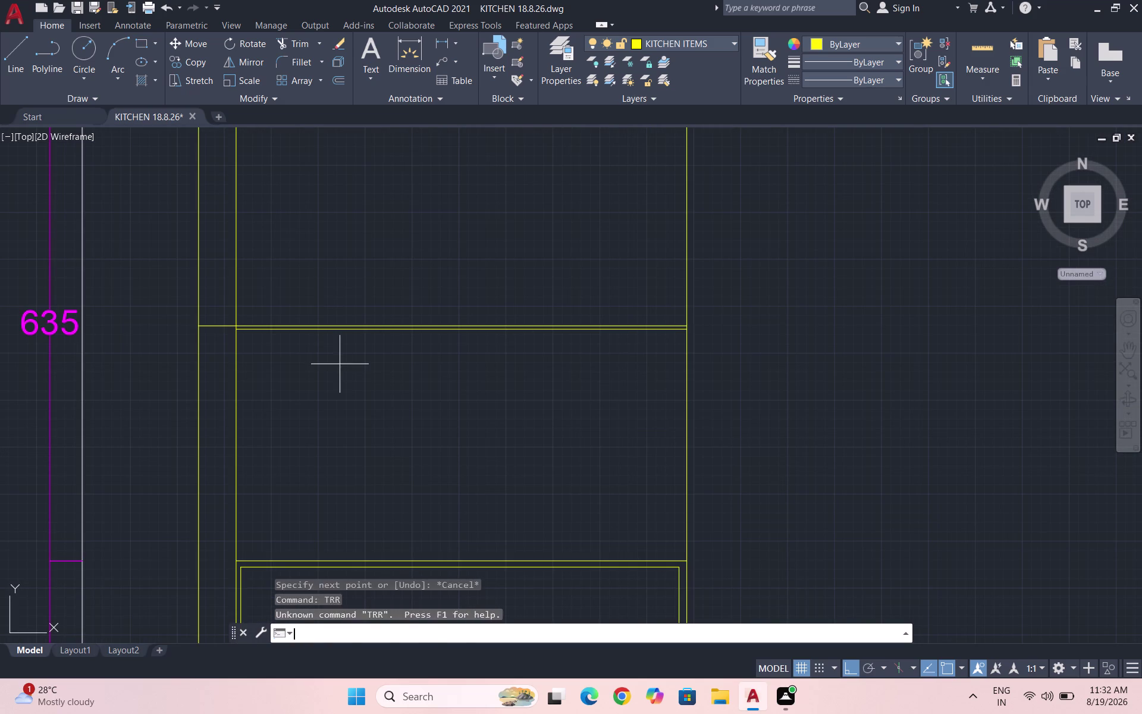
key(Escape)
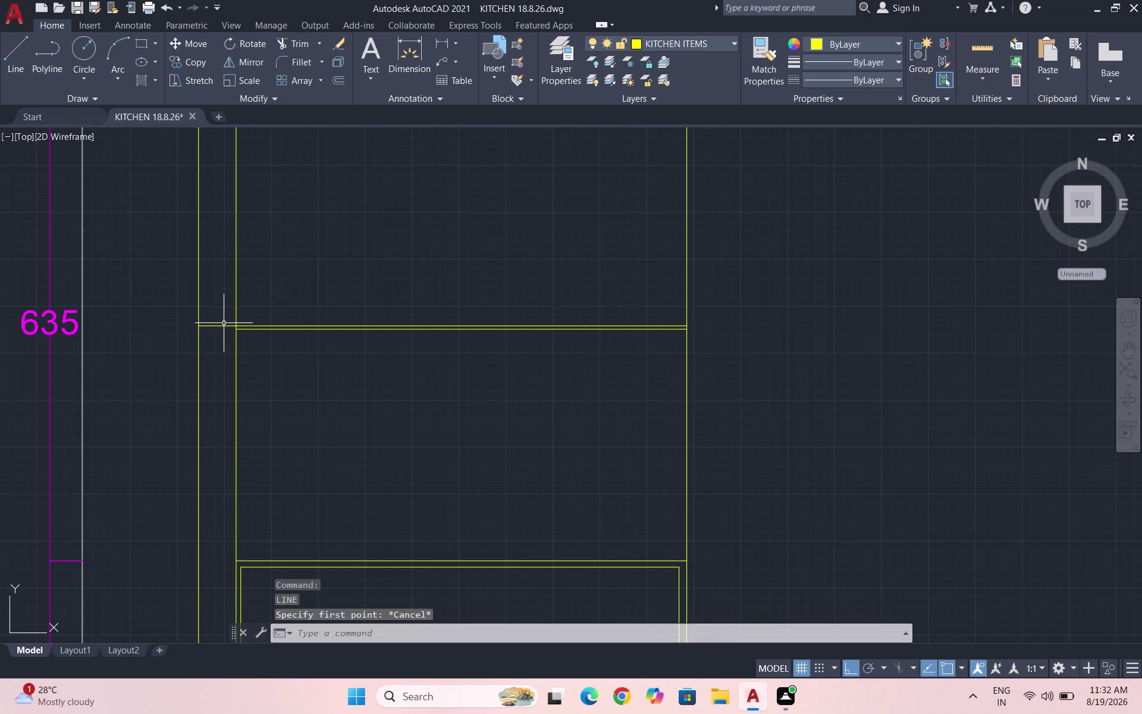
key(Escape)
text(TR)
key(Return)
key(Return)
drag(224, 324, 224, 338)
key(Escape)
key(Escape)
scroll(down, 3)
scroll(down, 3)
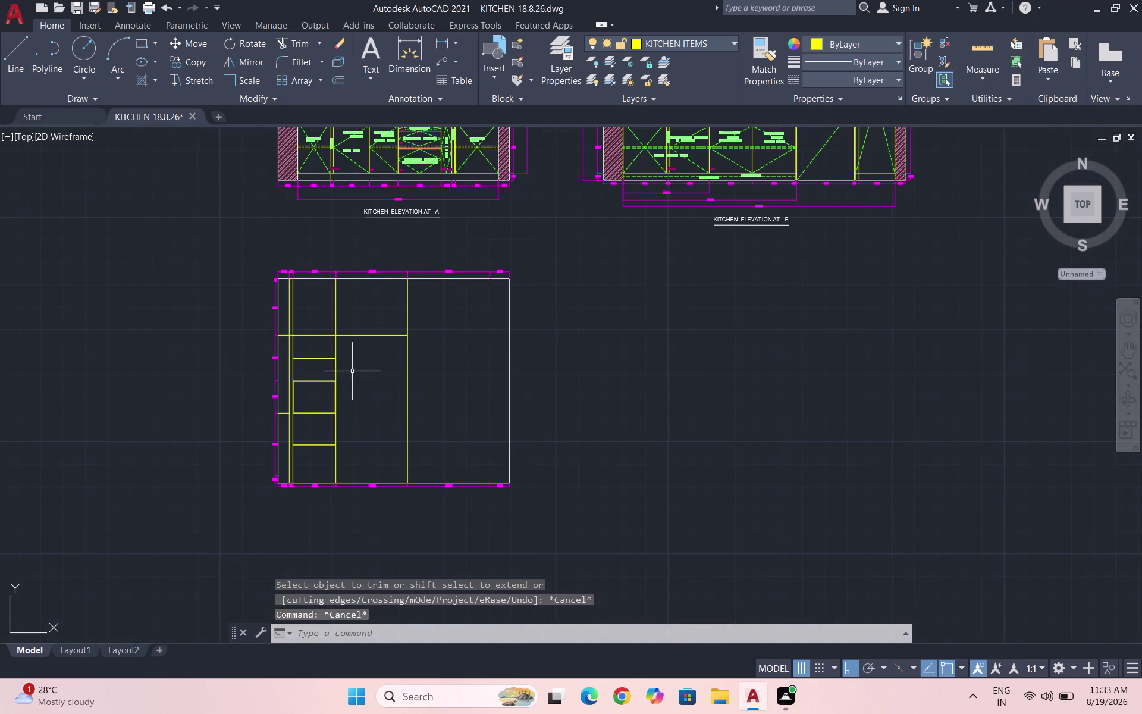
Save, then draw a horizontal line at the 750 level from the left edge into the 1150 section.
key(ctrl+s)
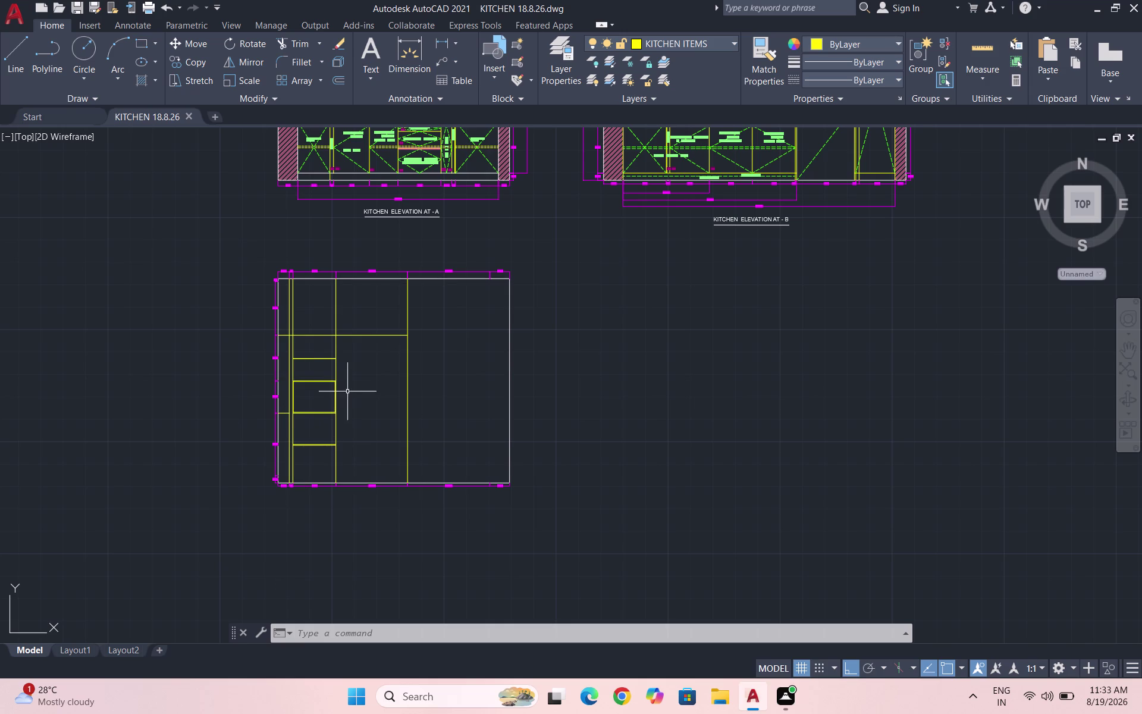
scroll(up, 3)
key(l)
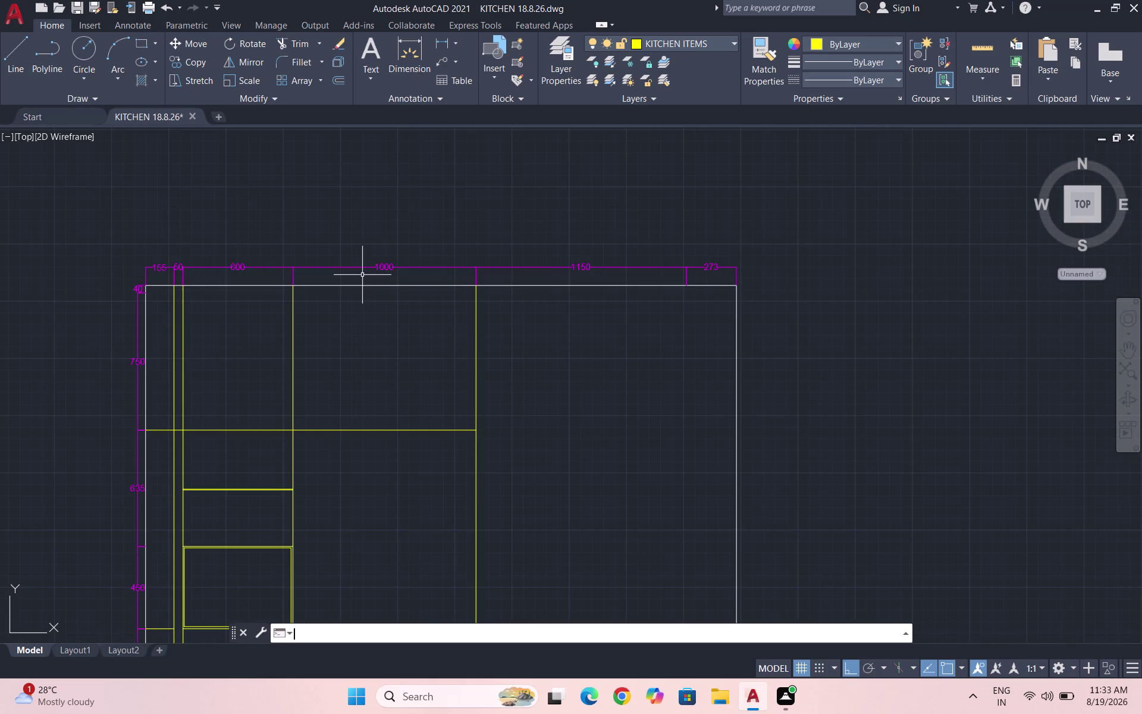
key(Return)
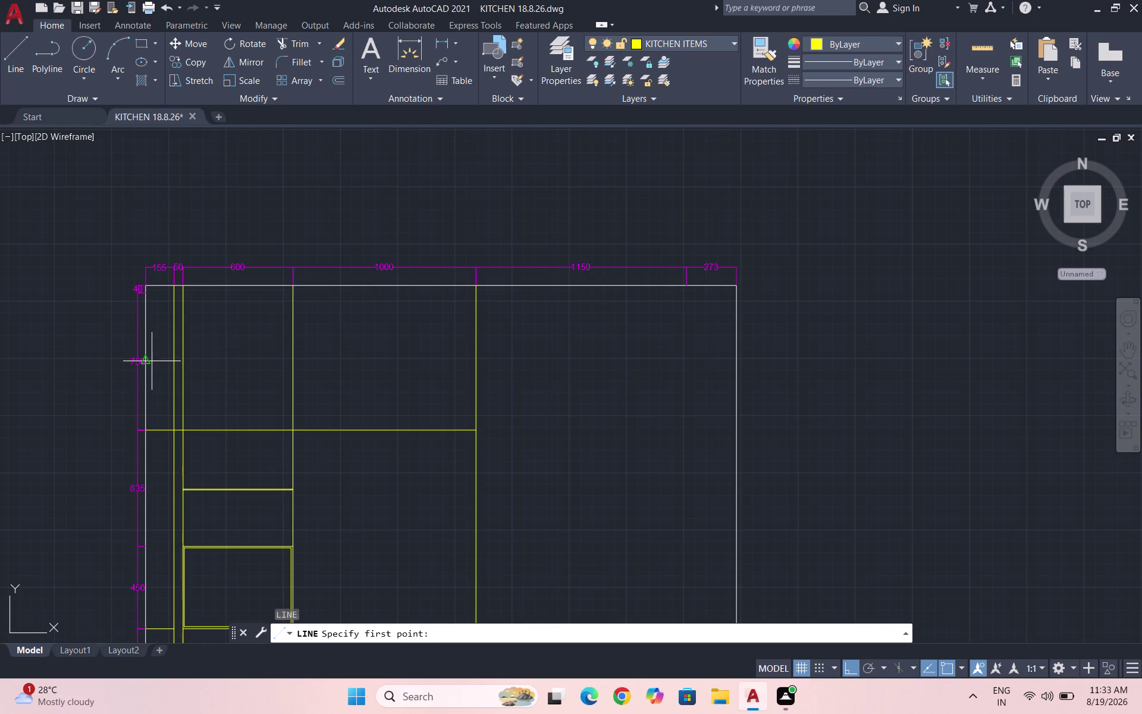
click(145, 361)
click(595, 368)
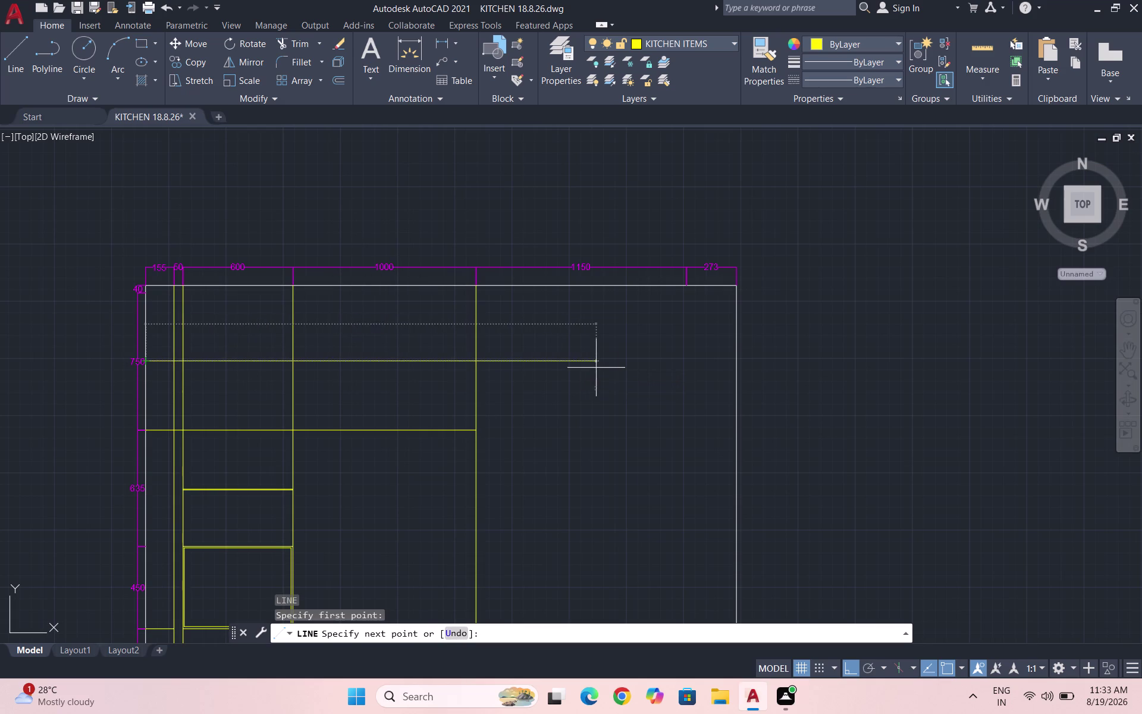
key(grave)
key(Escape)
key(Escape)
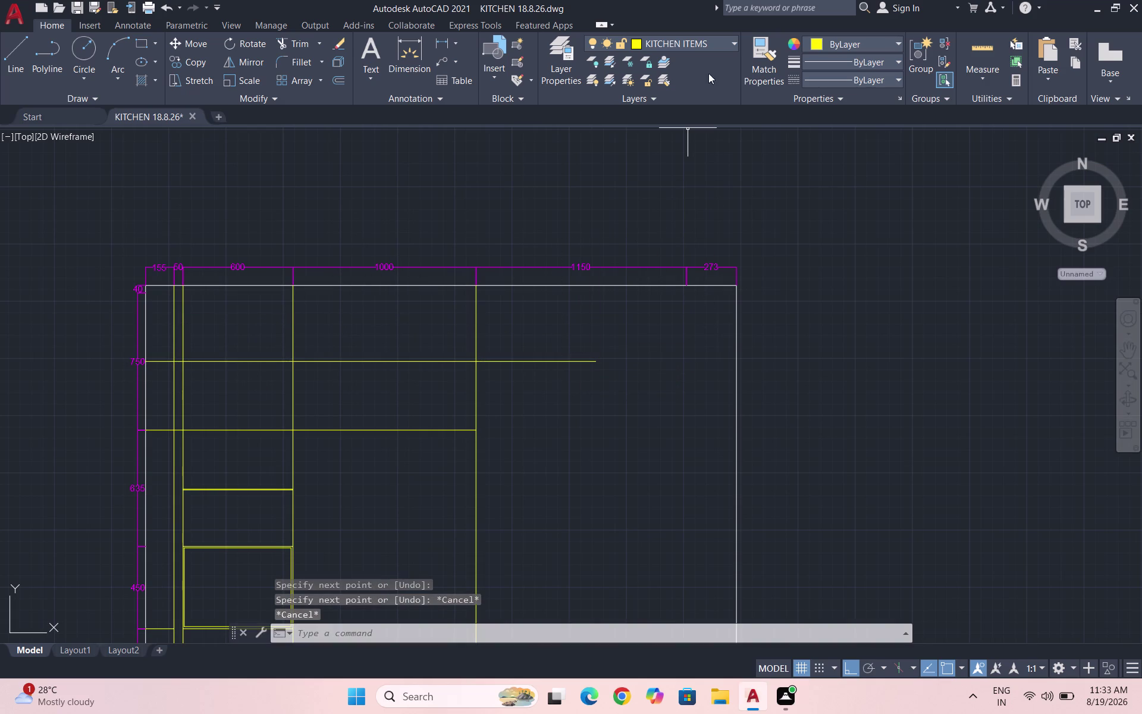
Make DOTS the current layer from the layer list.
click(713, 44)
click(700, 131)
click(834, 84)
click(849, 135)
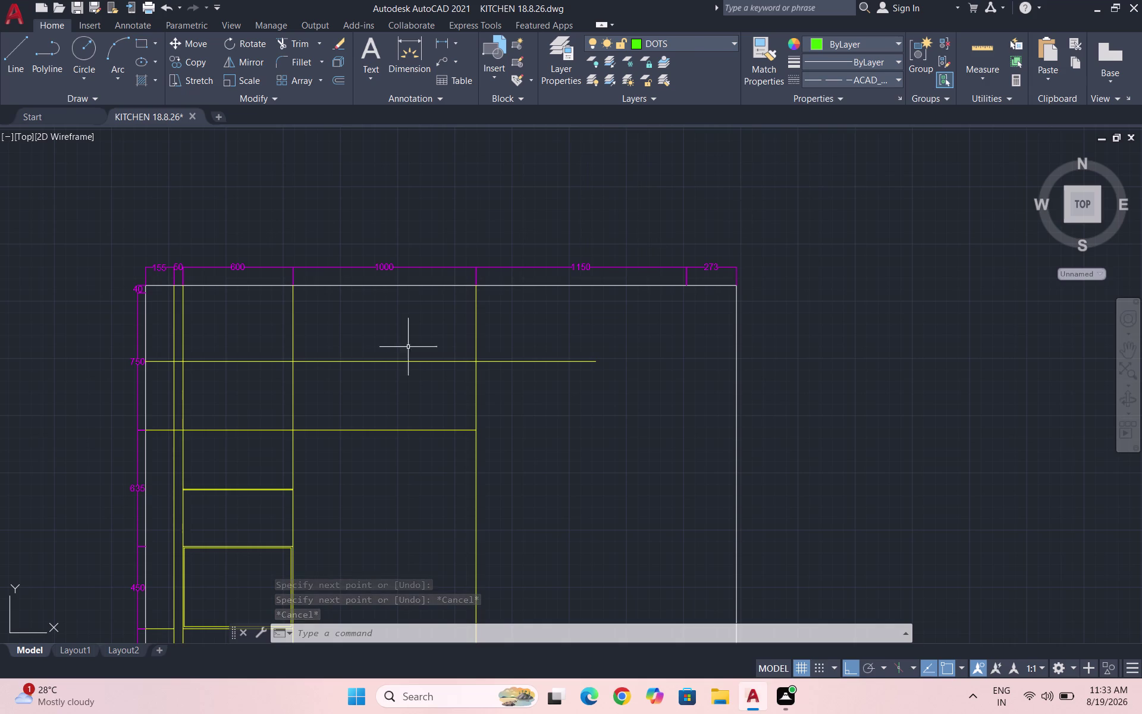
Draw a connected dashed zigzag between the 600 column line and the left edge at levels 750 and 635.
key(l)
key(Return)
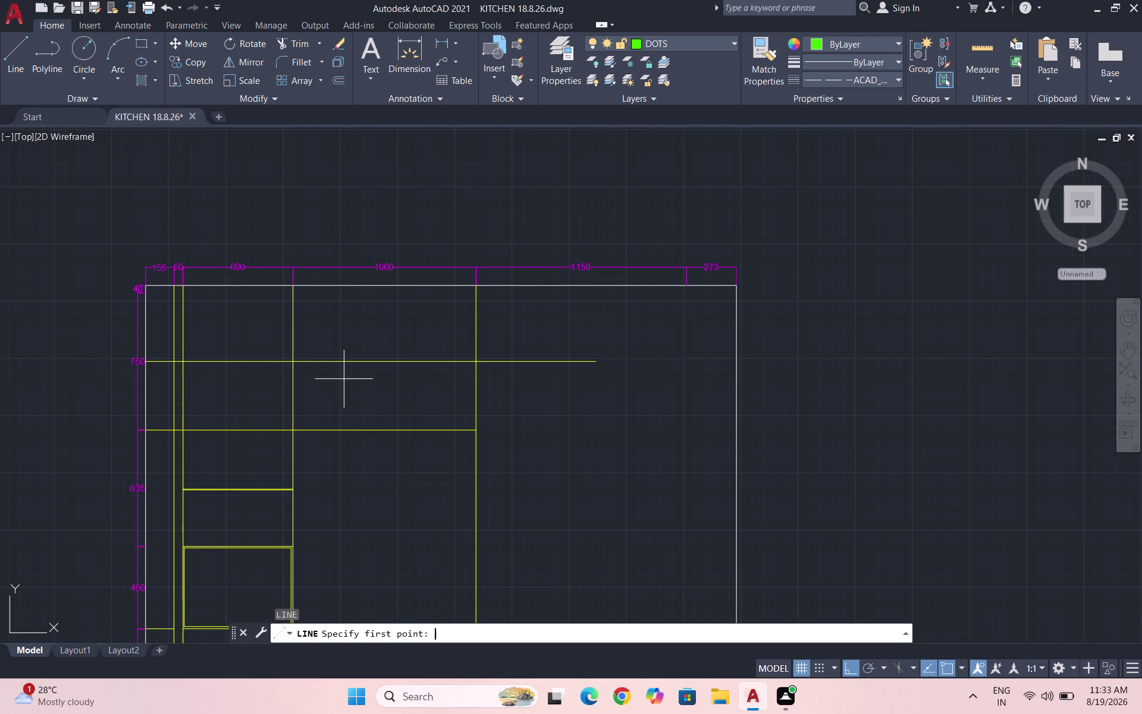
scroll(up, 3)
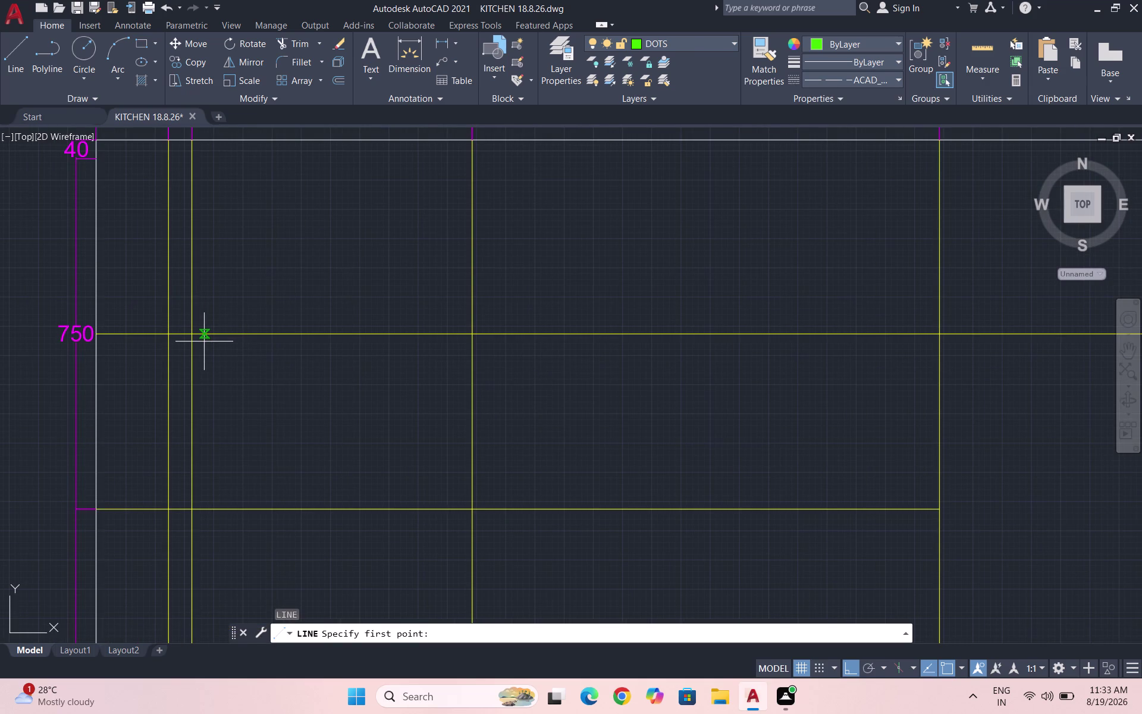
scroll(down, 3)
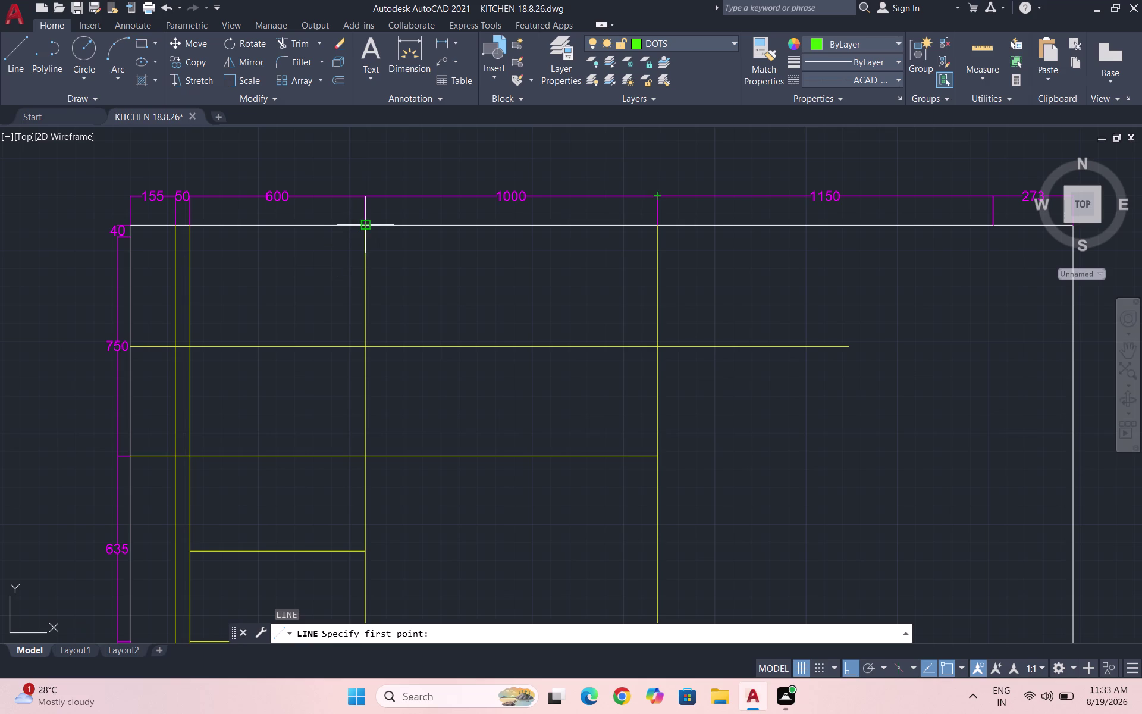
click(366, 226)
click(188, 343)
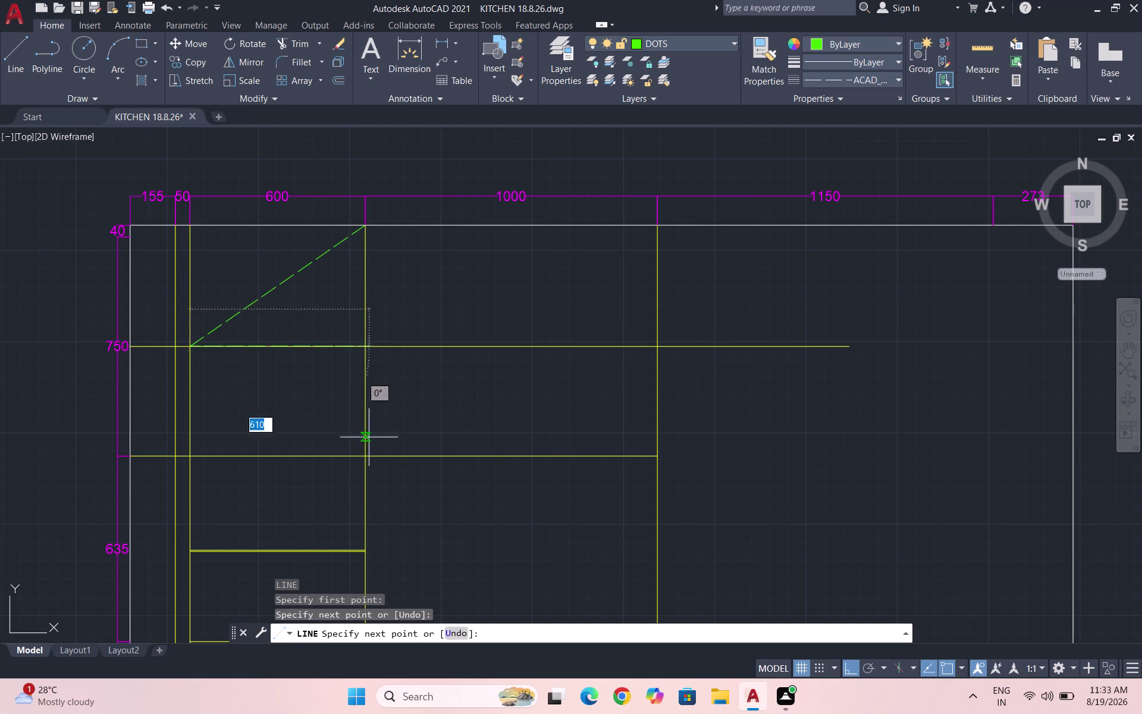
click(362, 458)
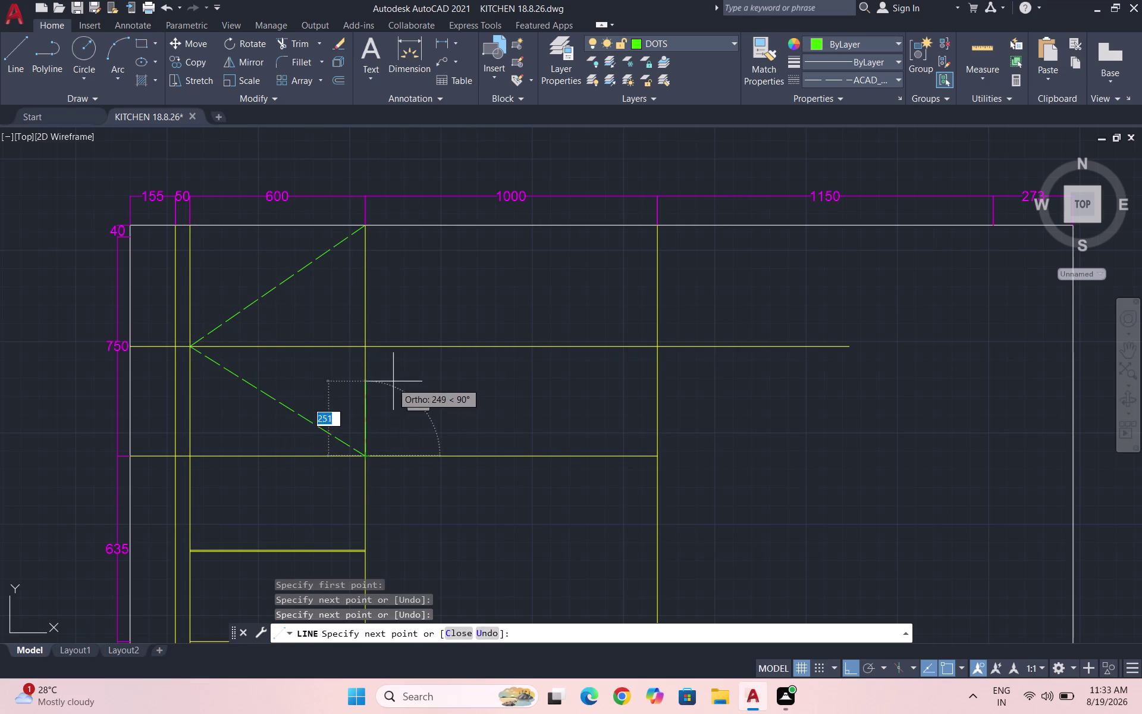
scroll(down, 3)
scroll(down, 3)
scroll(up, 3)
scroll(up, 3)
scroll(up, 3)
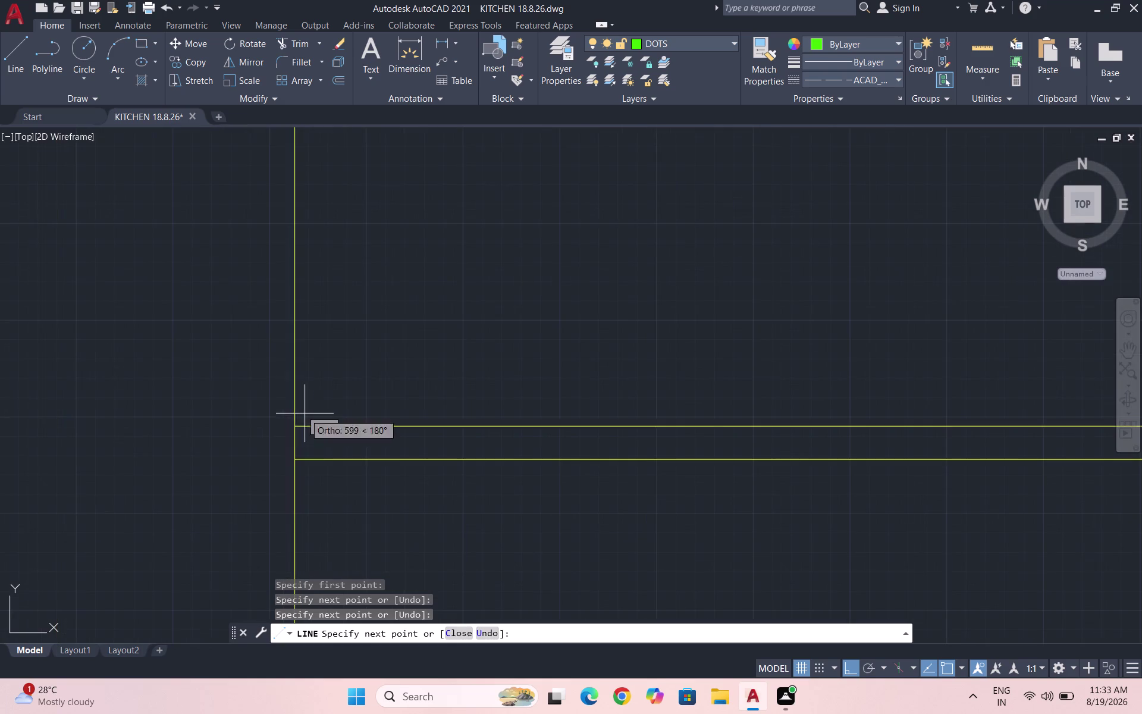
click(292, 440)
scroll(down, 3)
scroll(down, 3)
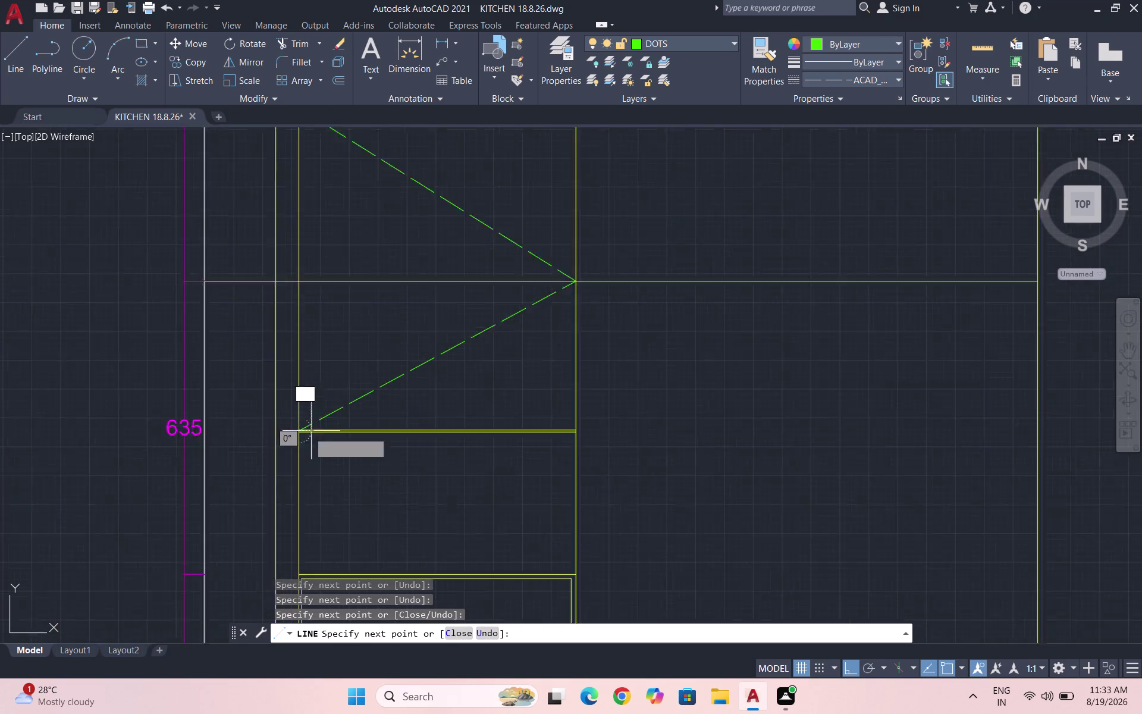
scroll(up, 3)
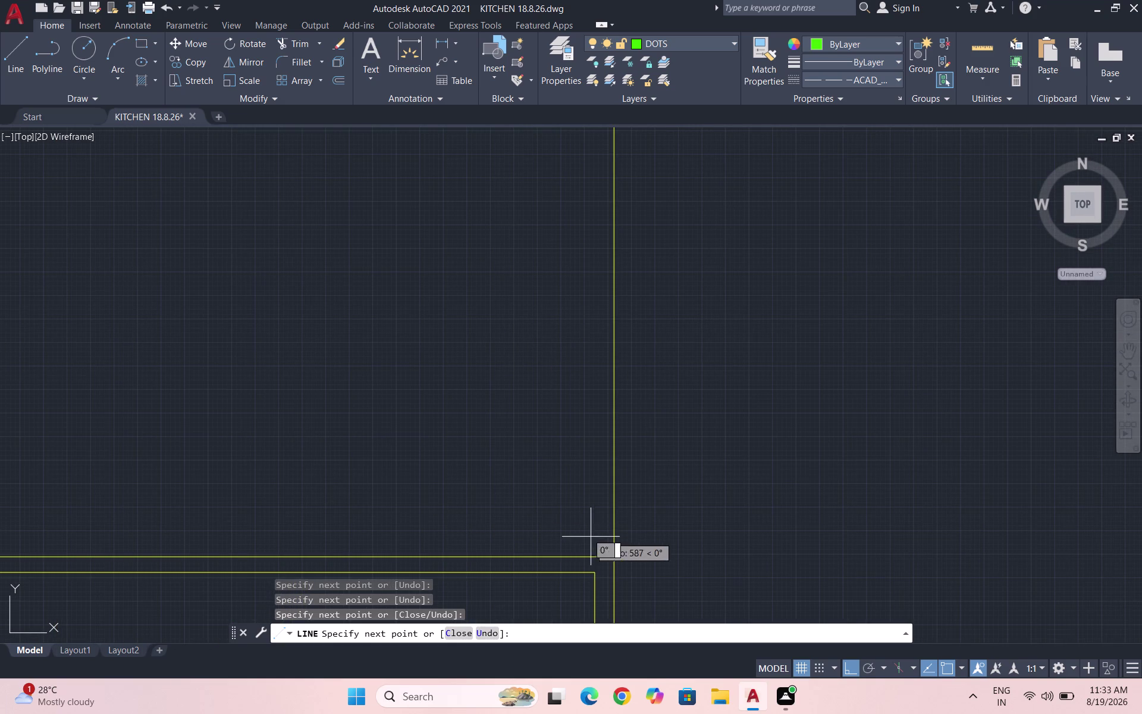
click(612, 555)
scroll(down, 3)
scroll(down, 3)
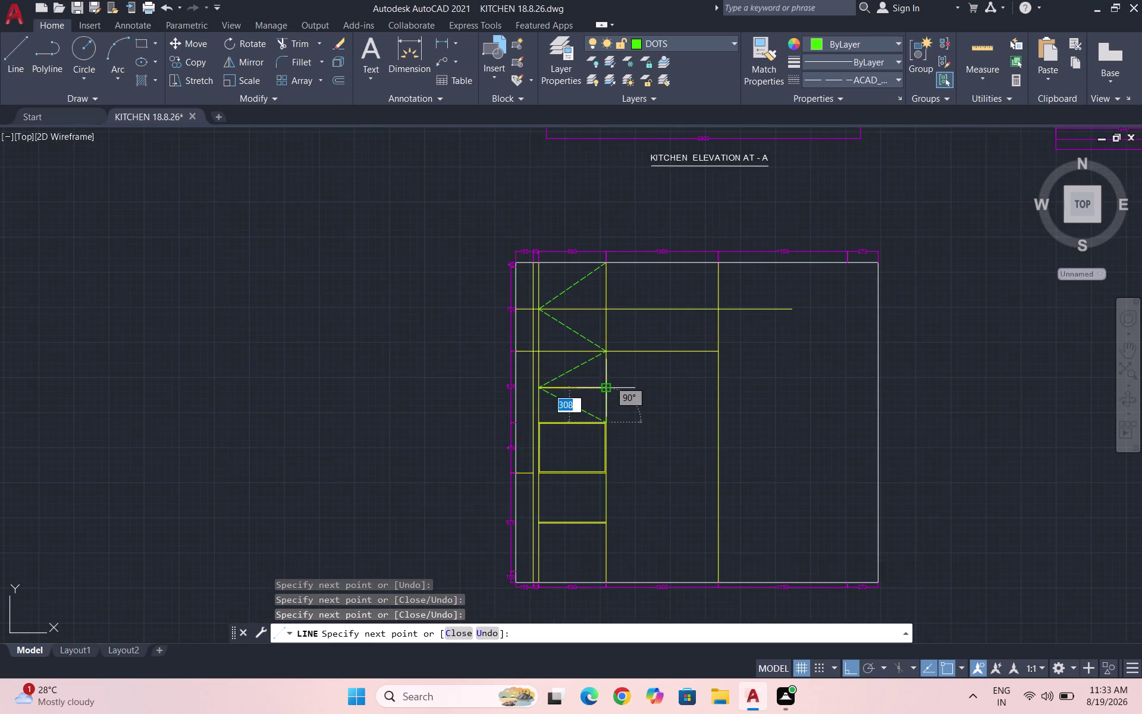
key(Escape)
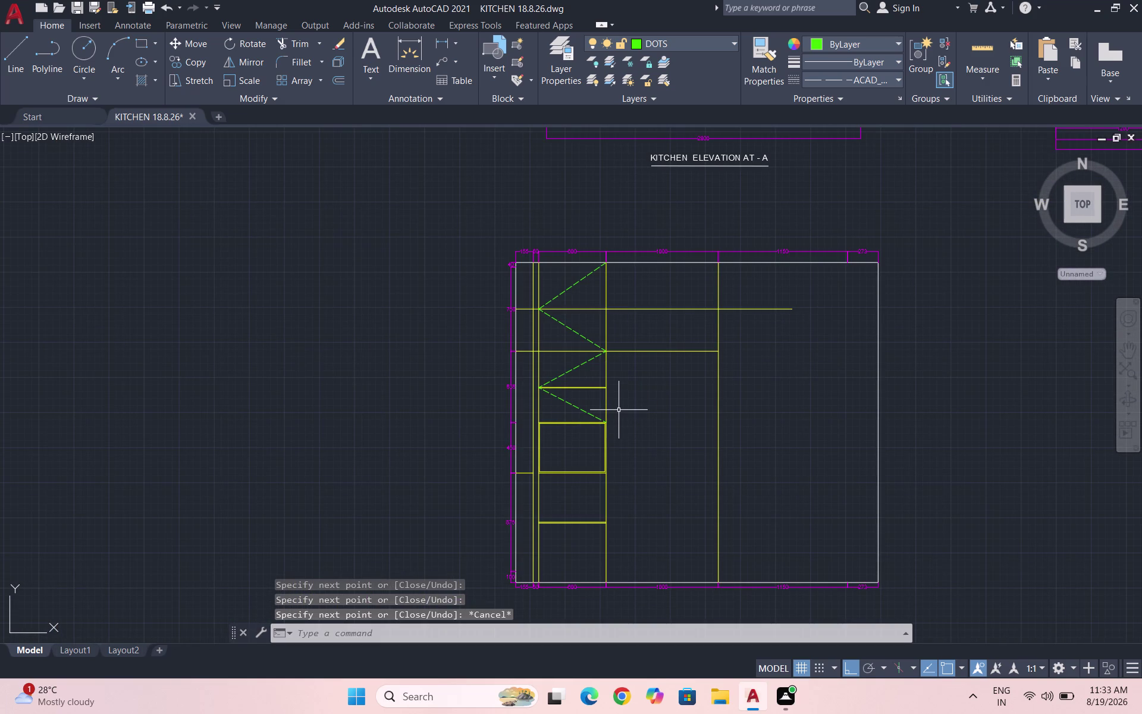
Draw another dashed diagonal from the column line down to the bottom of the 600 column.
key(l)
key(Return)
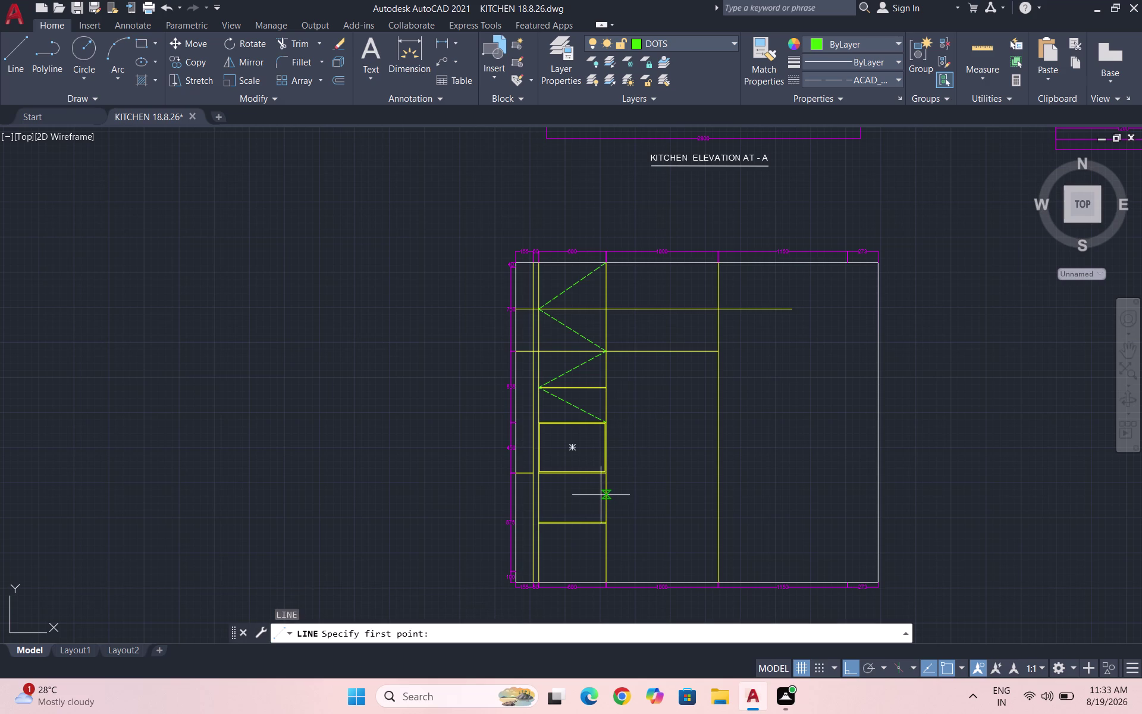
scroll(up, 3)
scroll(up, 3)
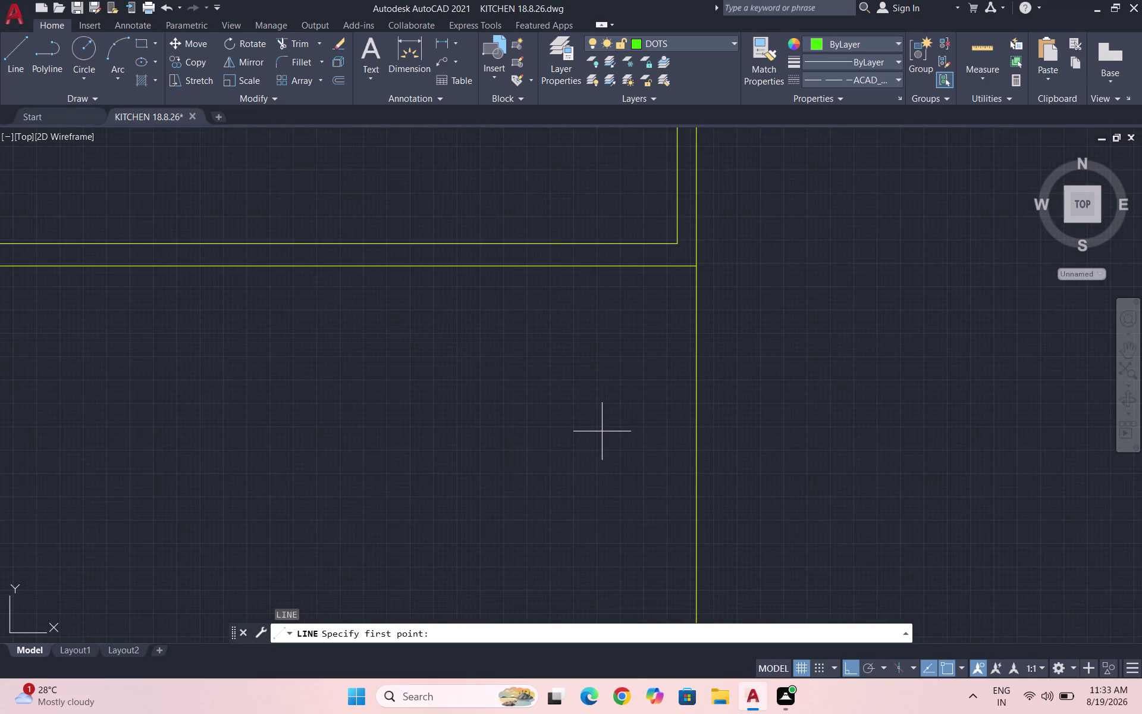
click(695, 269)
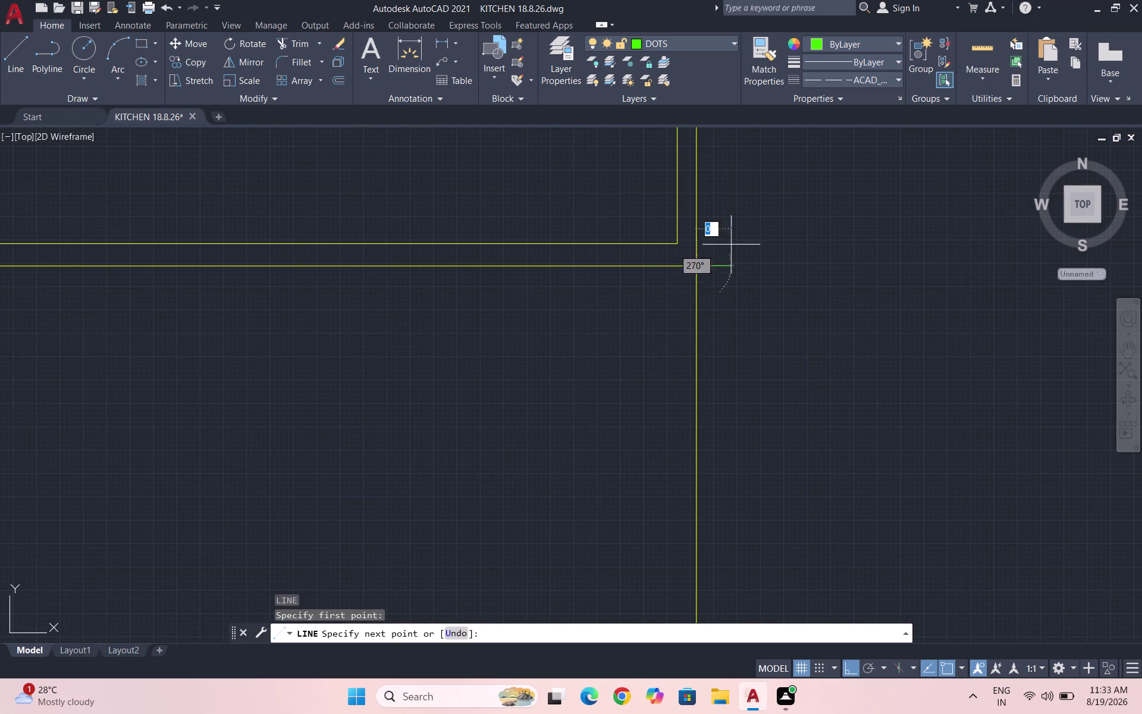
scroll(down, 3)
scroll(down, 3)
scroll(up, 3)
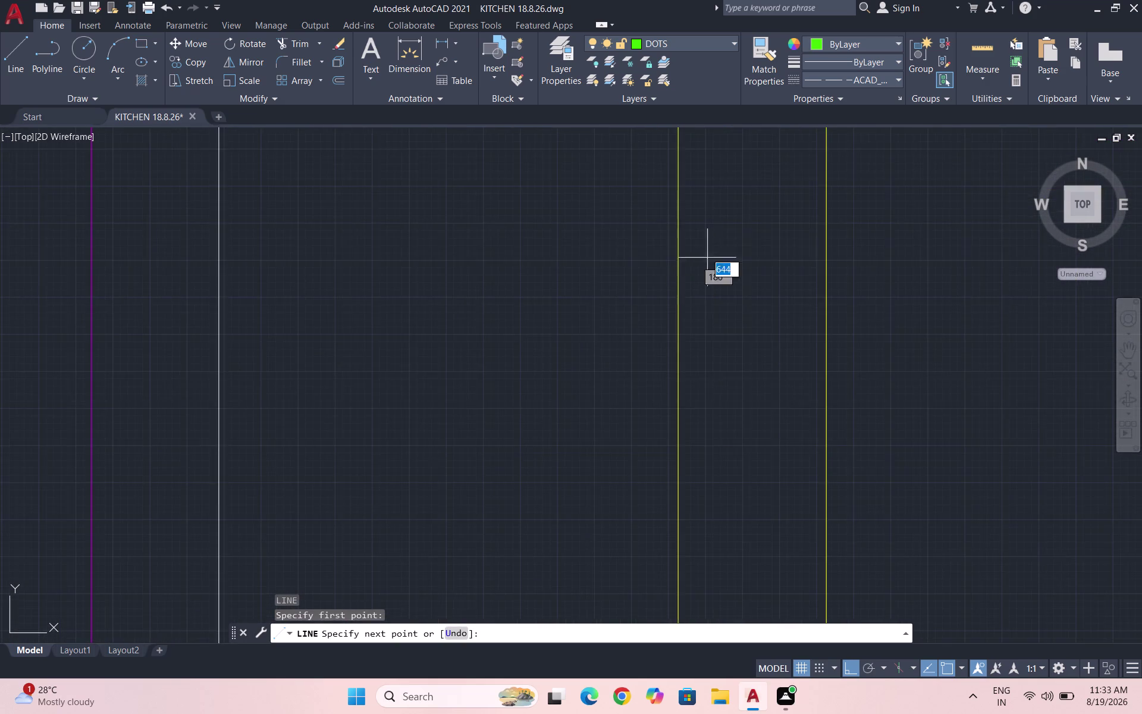
scroll(down, 3)
scroll(up, 3)
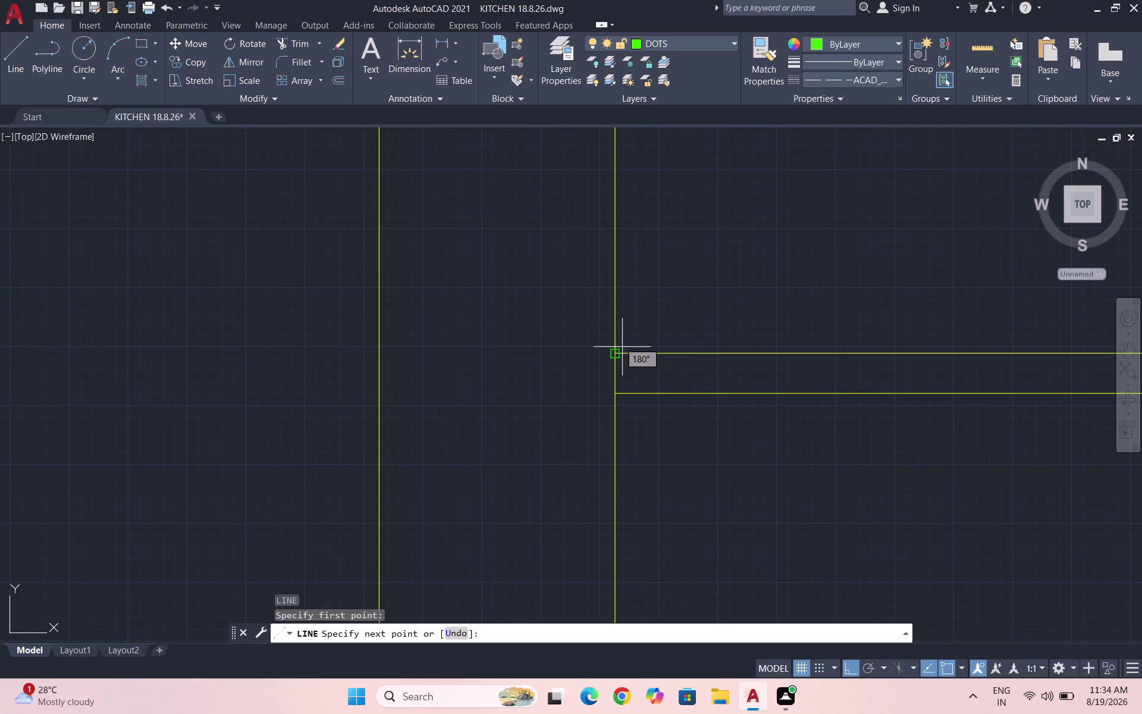
click(615, 372)
scroll(down, 3)
scroll(down, 3)
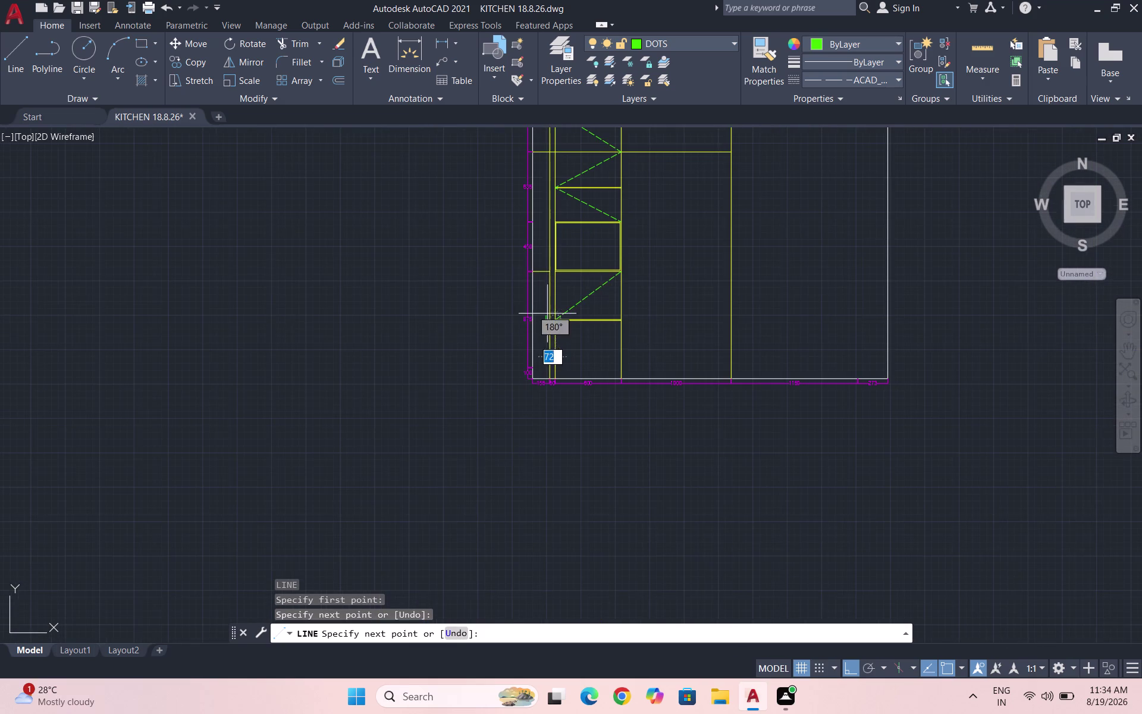
scroll(up, 3)
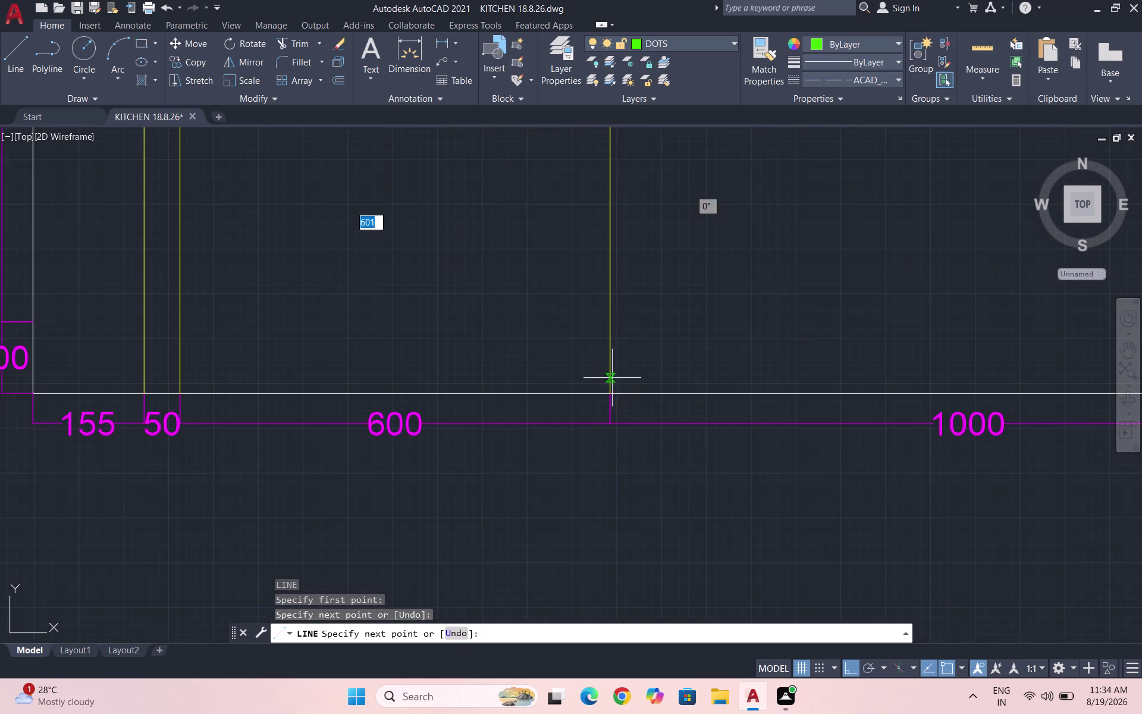
scroll(up, 3)
click(603, 406)
key(Escape)
Select the yellow horizontal line at level 750.
scroll(down, 3)
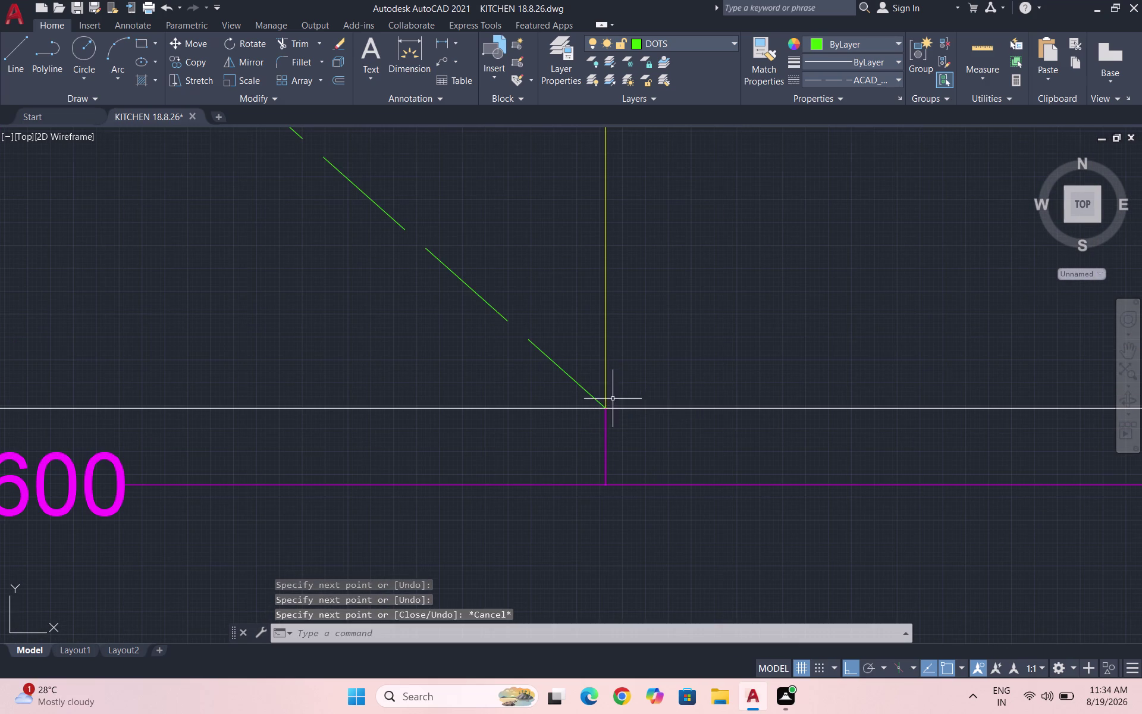
scroll(down, 3)
scroll(down, 3)
scroll(down, 3)
scroll(down, 3)
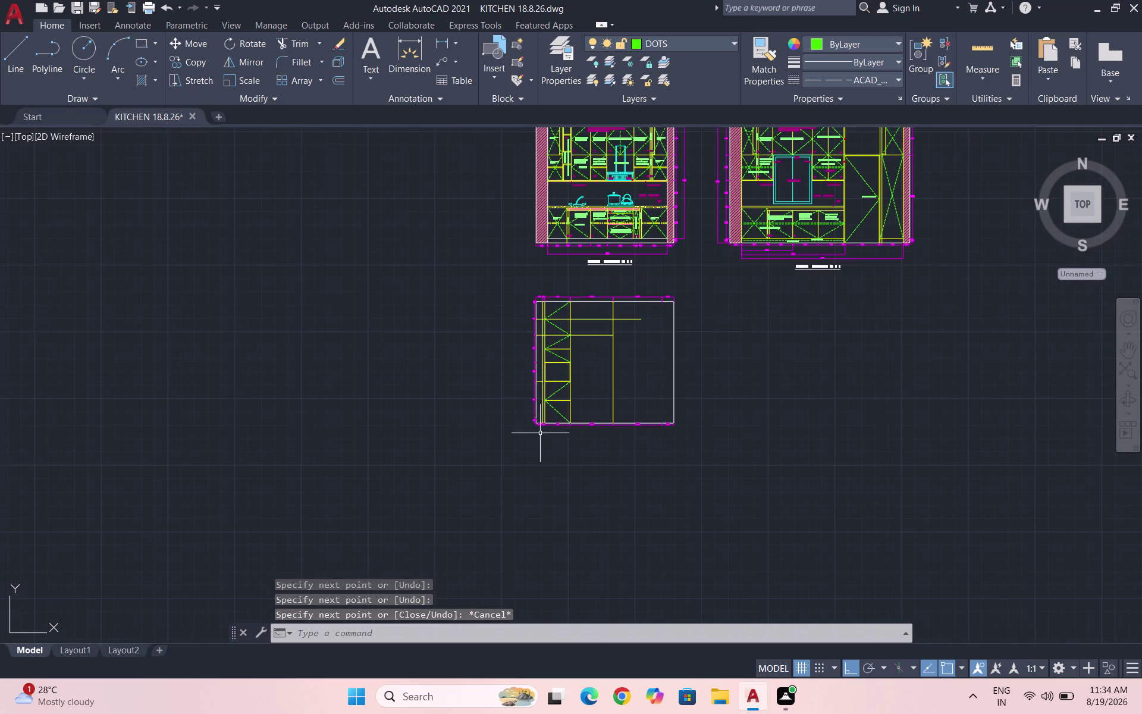
scroll(down, 3)
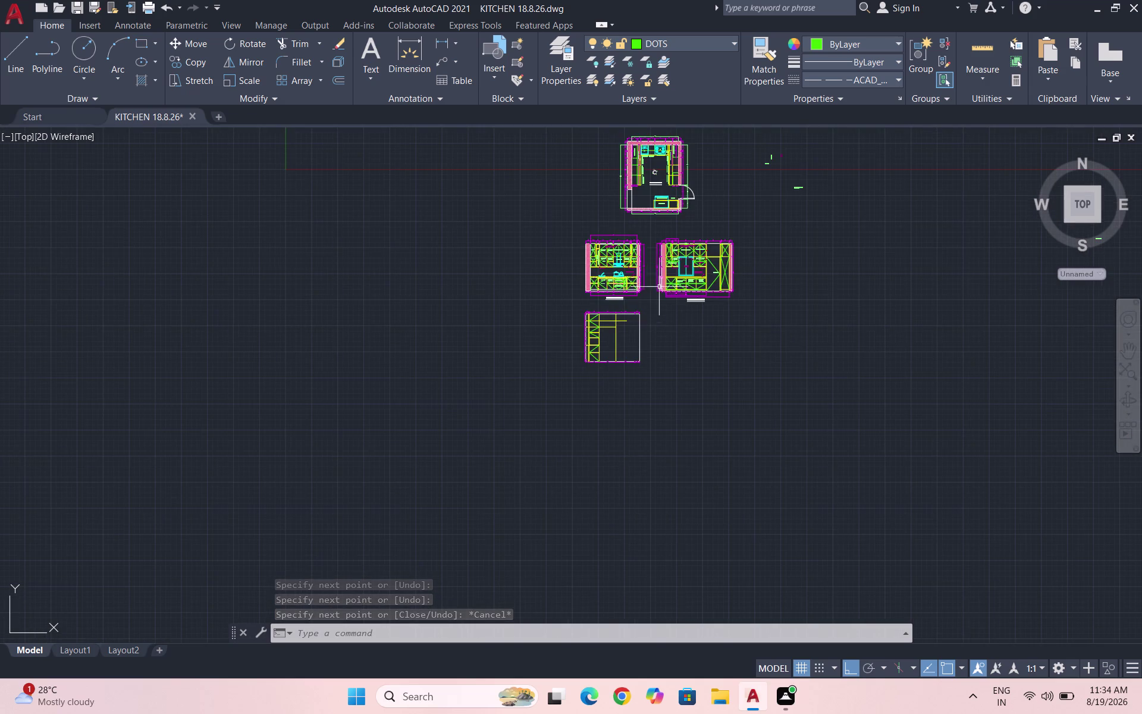
scroll(up, 3)
scroll(up, 3)
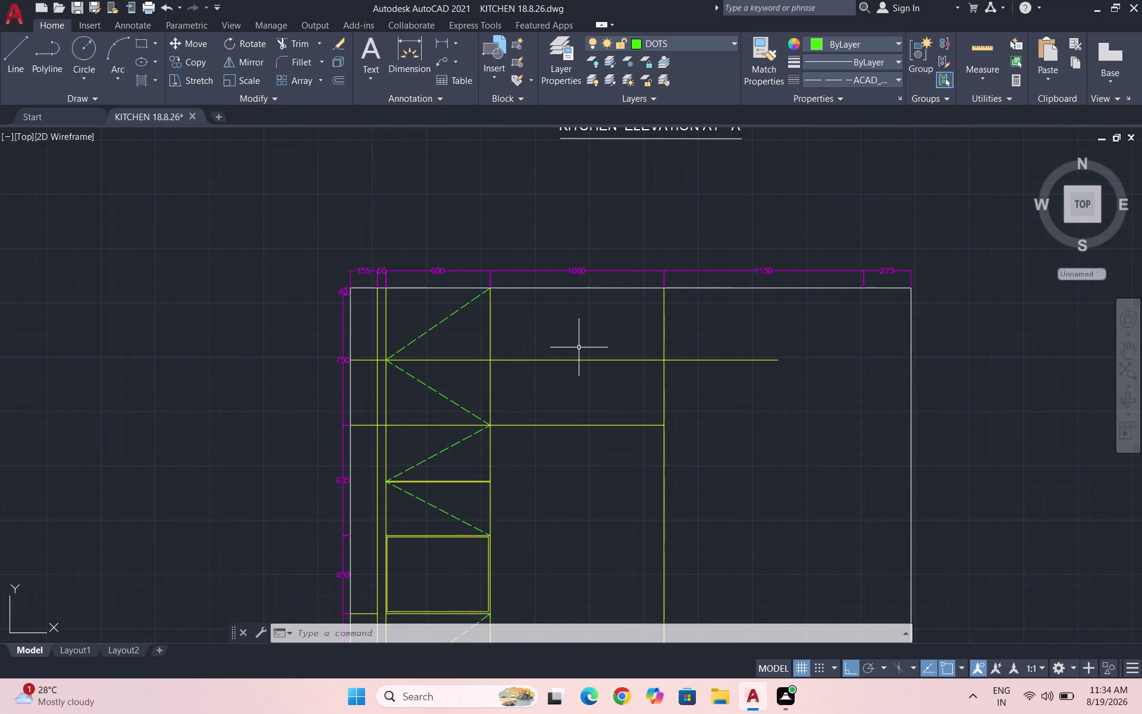
scroll(up, 3)
drag(589, 391, 583, 375)
Delete the selected yellow horizontal line at level 750.
click(544, 350)
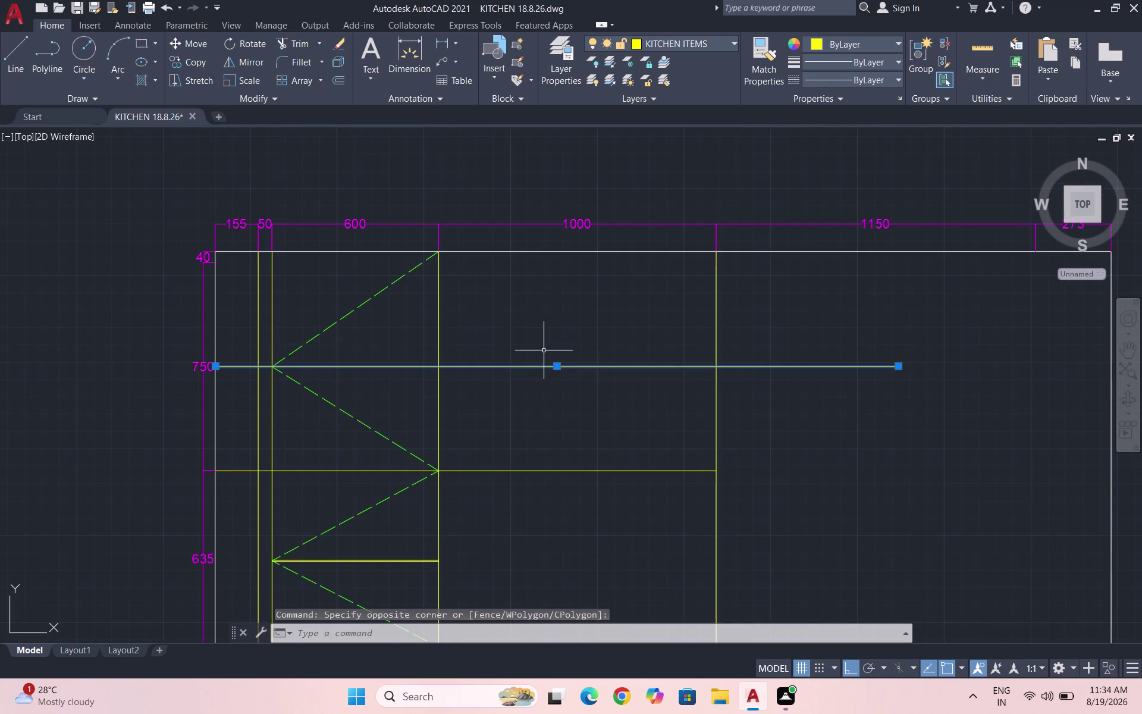
key(Delete)
key(Escape)
key(Escape)
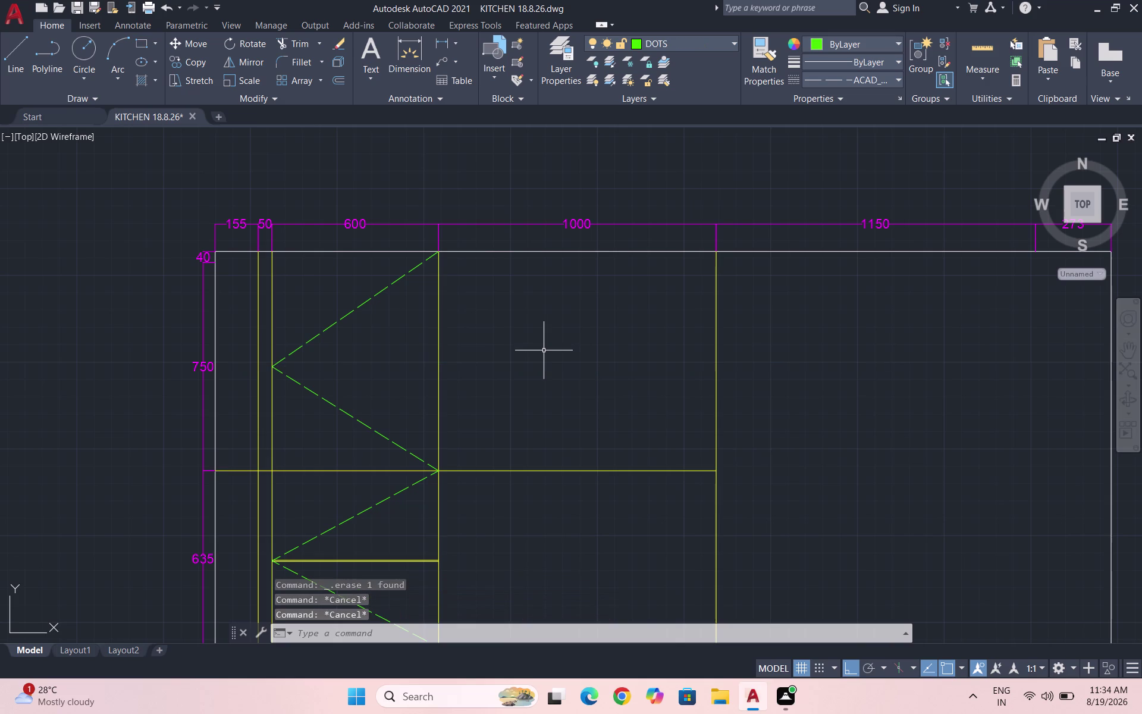
Draw a vertical divider line from the lower horizontal up to the top edge of the bay.
key(Escape)
key(l)
key(Return)
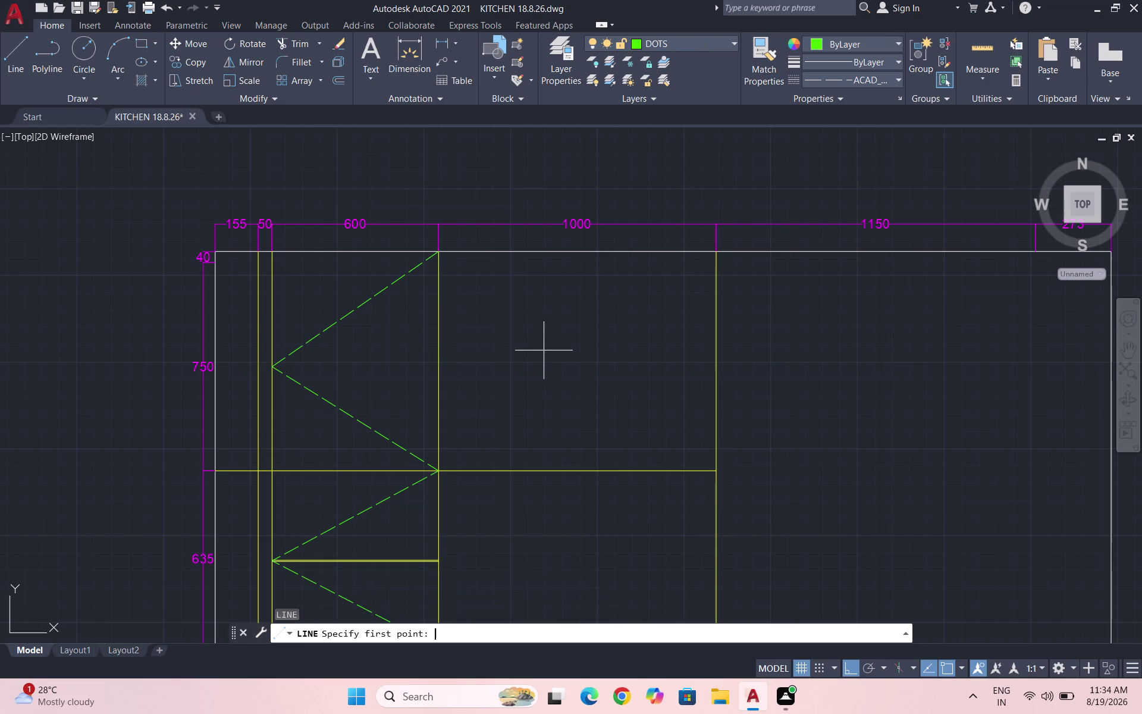
click(579, 254)
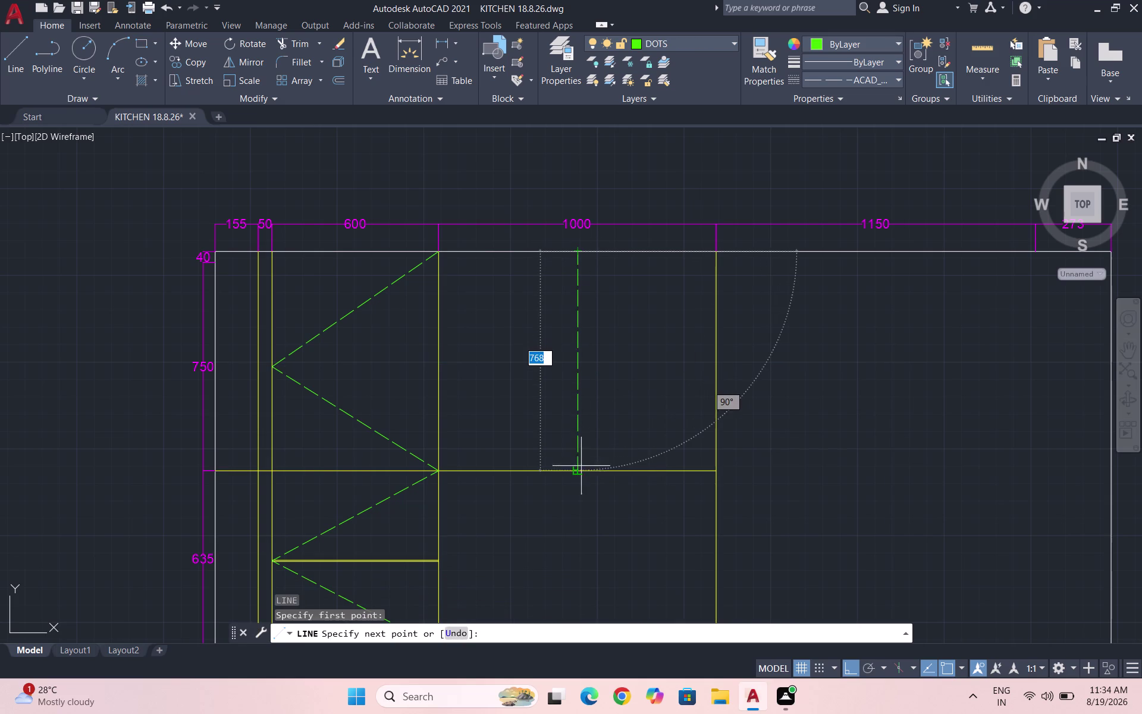
click(580, 472)
key(Escape)
Move the divider line to the KITCHEN ITEMS layer with a Continuous linetype.
drag(610, 396, 597, 384)
click(566, 363)
click(707, 34)
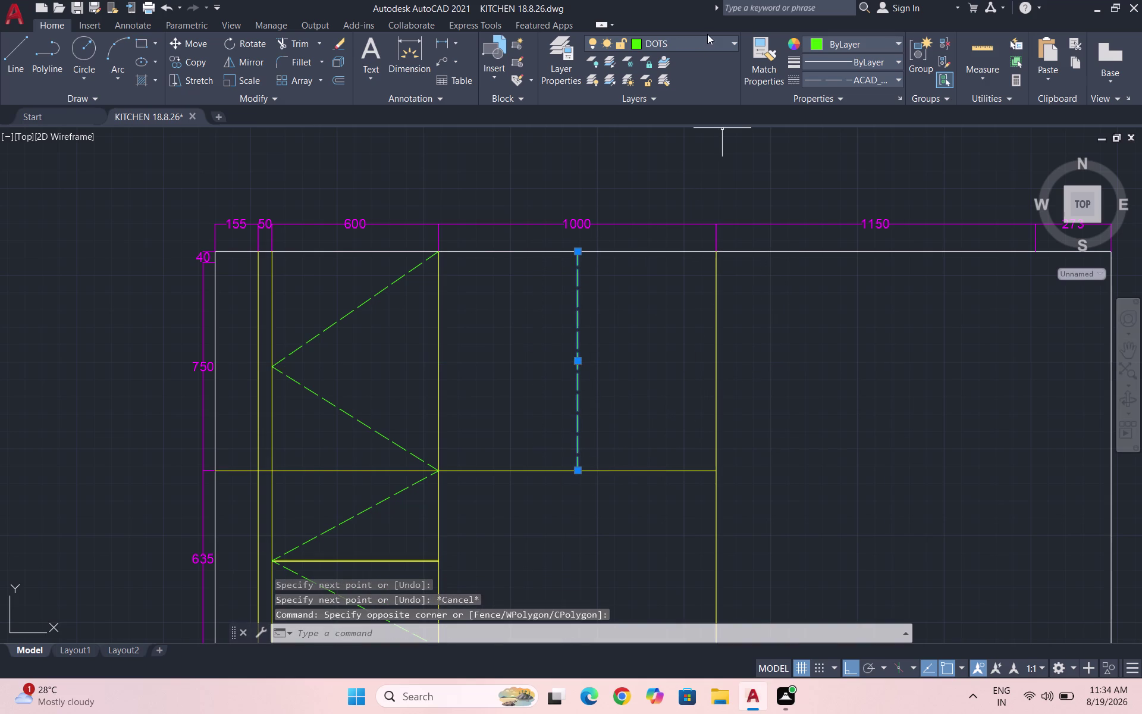
click(697, 40)
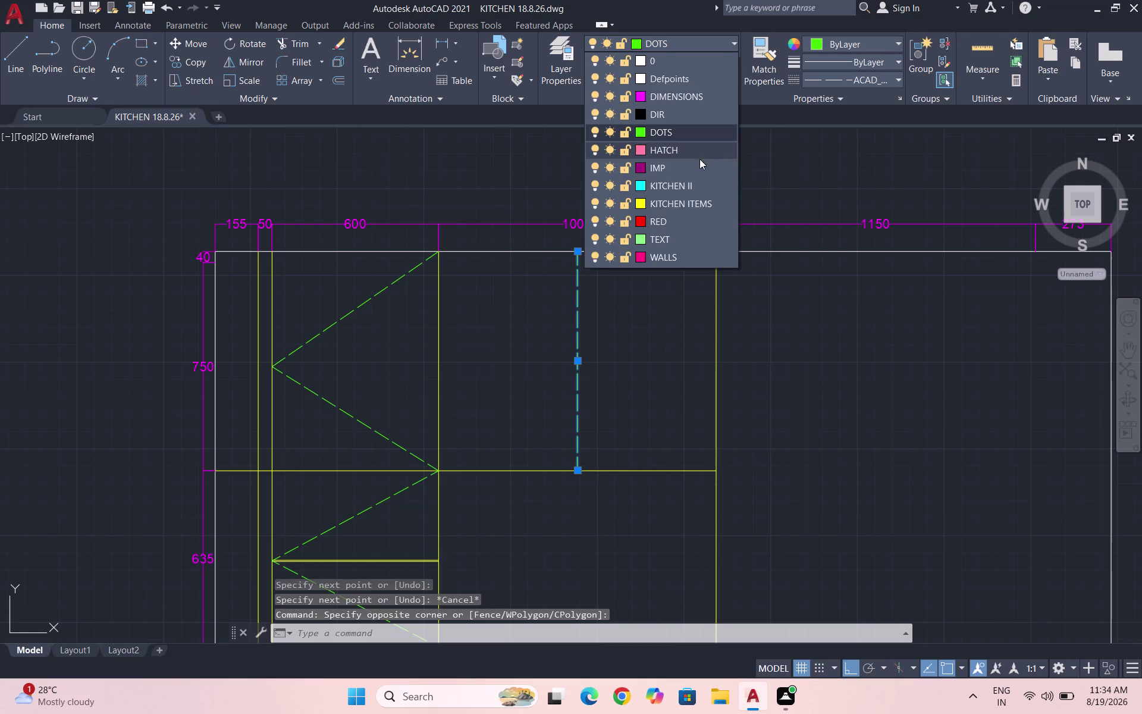
click(670, 204)
click(862, 75)
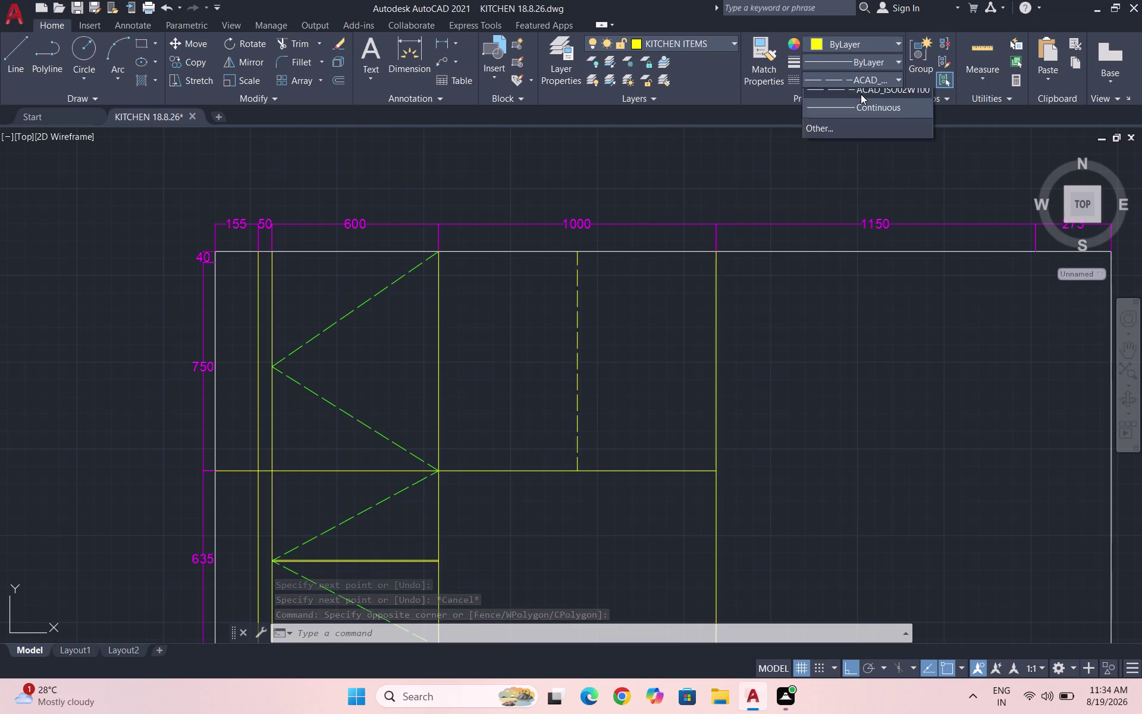
click(859, 99)
key(Escape)
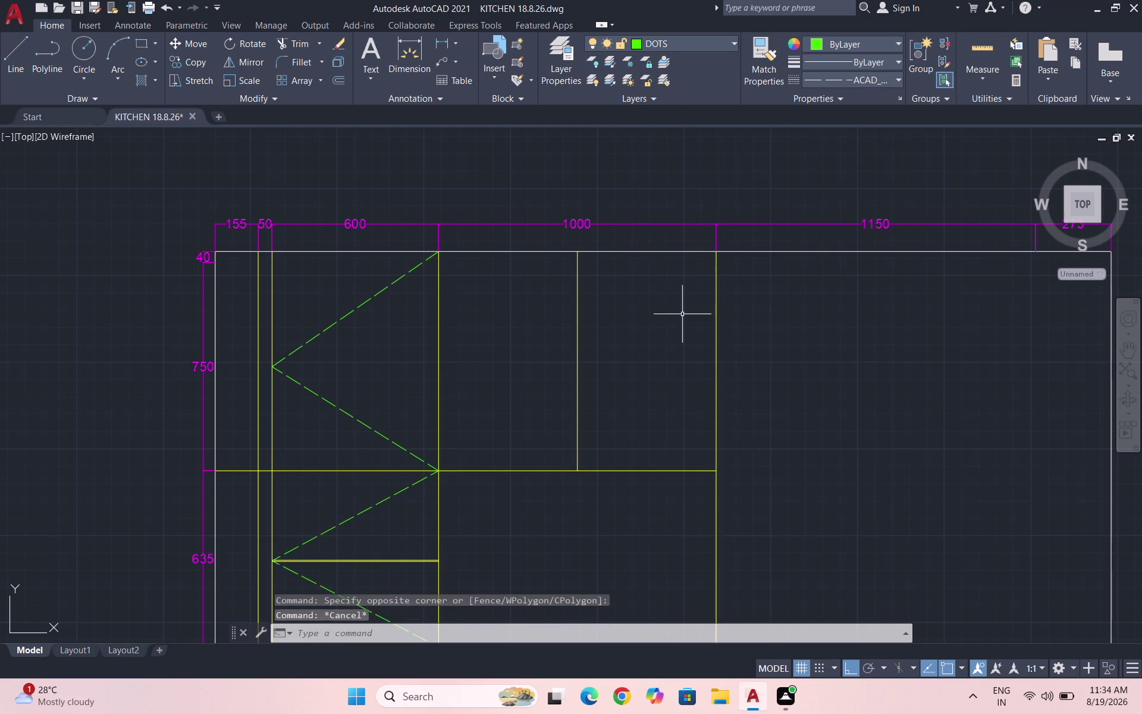
key(l)
key(Return)
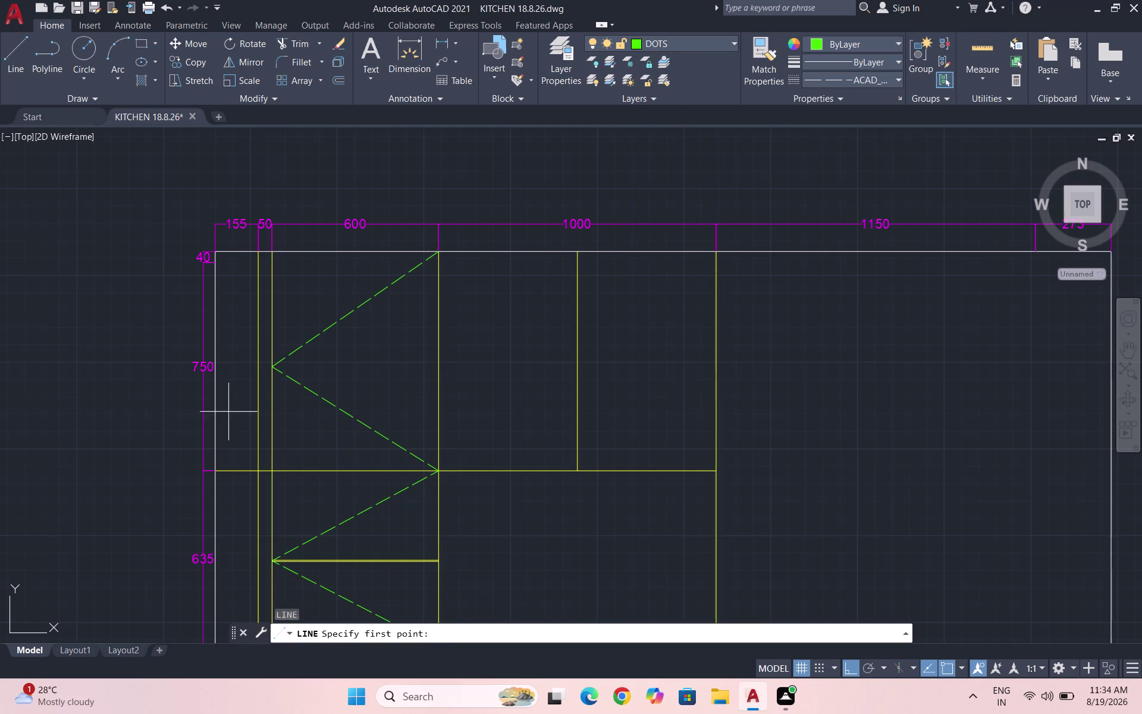
Draw a temporary horizontal guide line from the 750 apex across to the right.
key(Escape)
key(l)
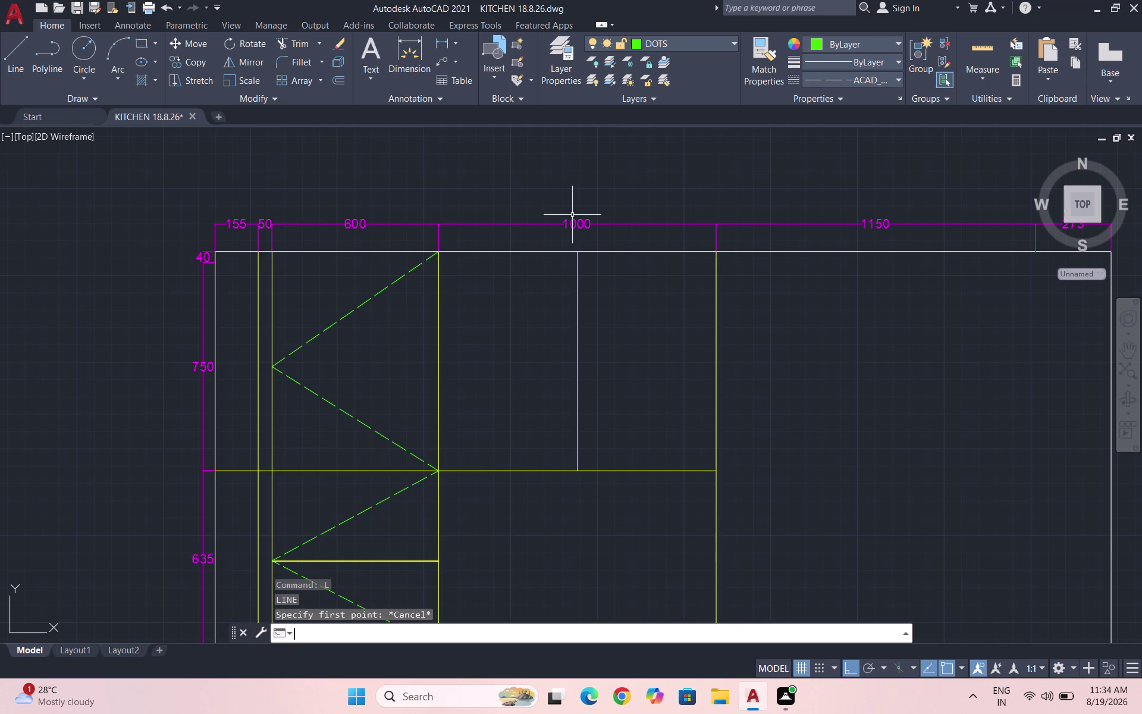
key(Return)
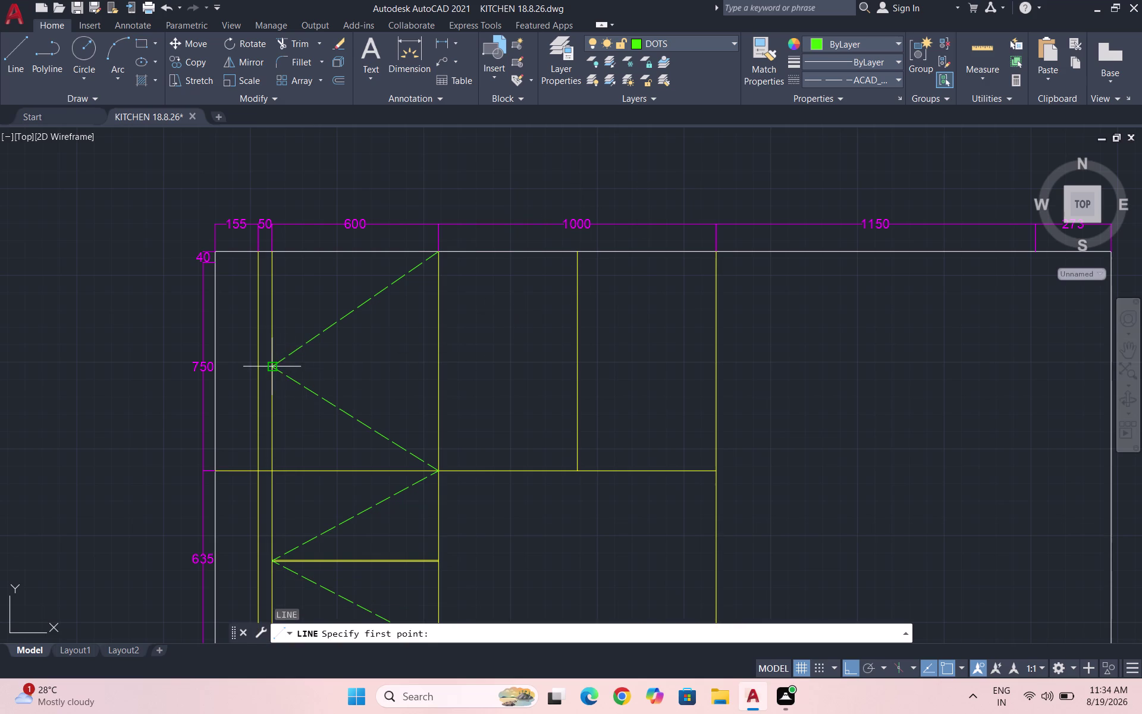
click(273, 369)
click(845, 306)
key(Escape)
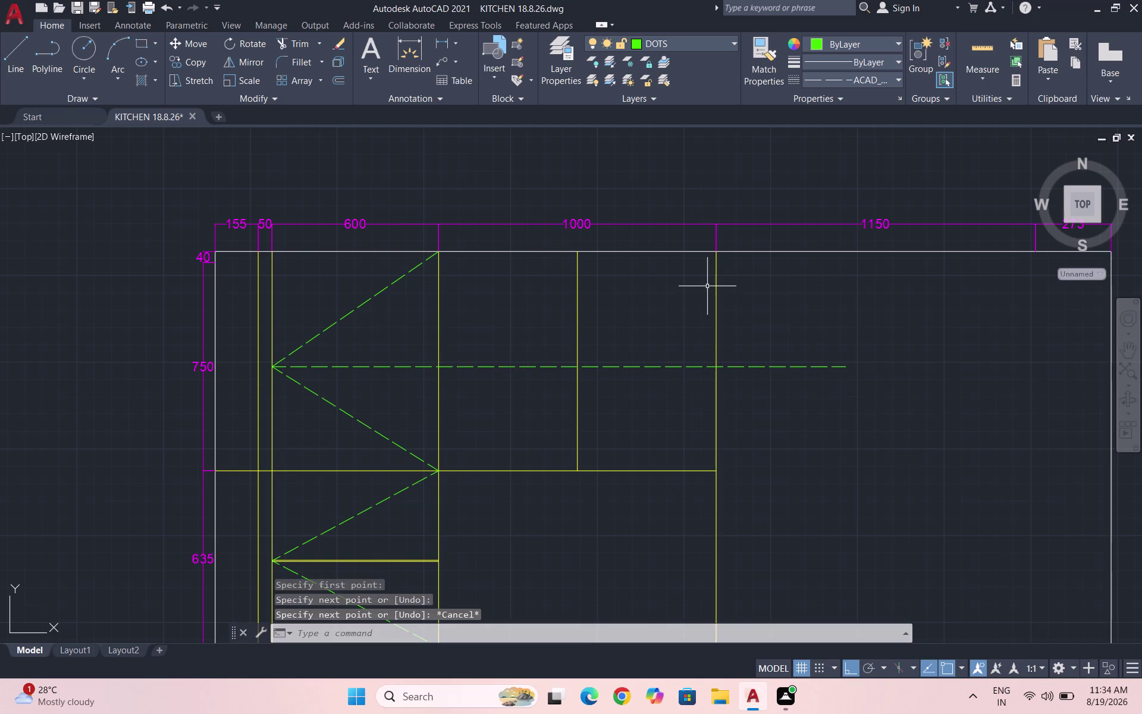
Draw the four dashed diamond edges, starting and closing at the divider's top.
key(l)
key(Return)
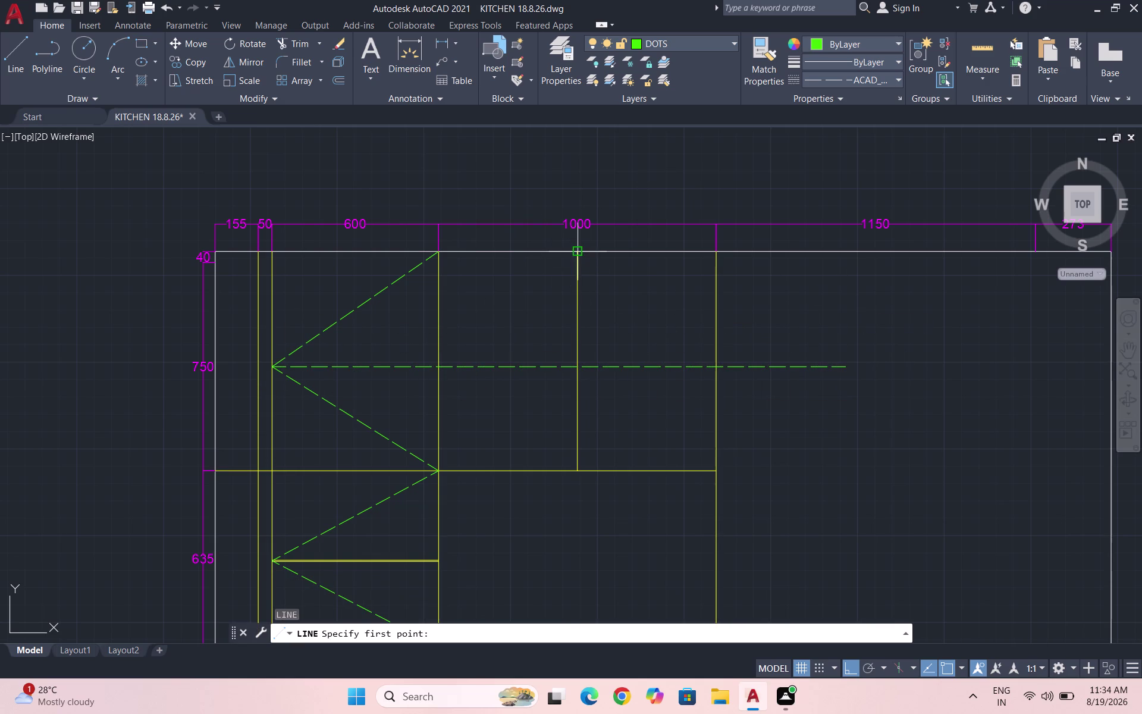
click(577, 254)
click(441, 365)
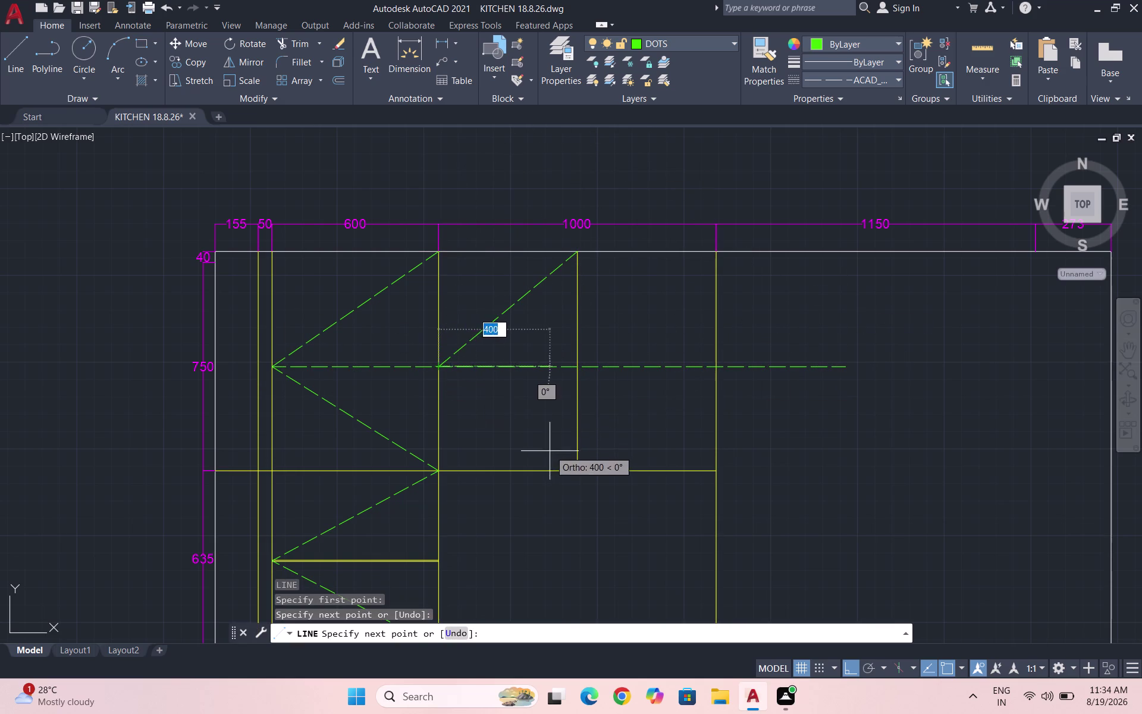
click(575, 470)
click(713, 368)
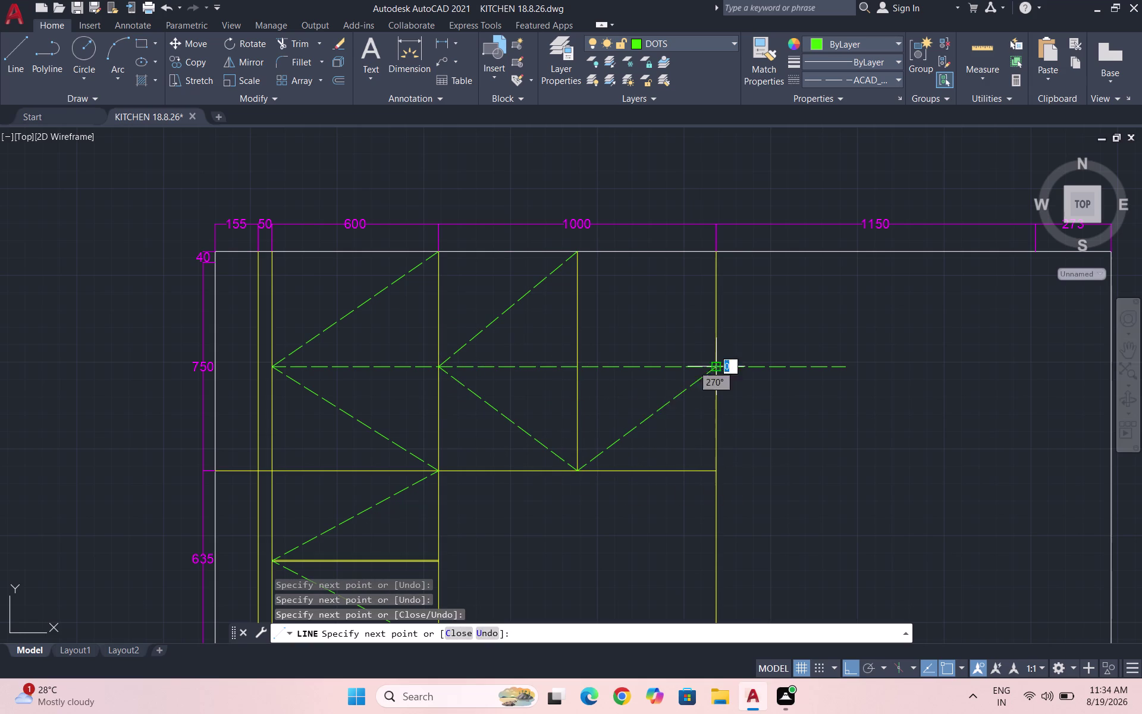
click(577, 254)
key(Escape)
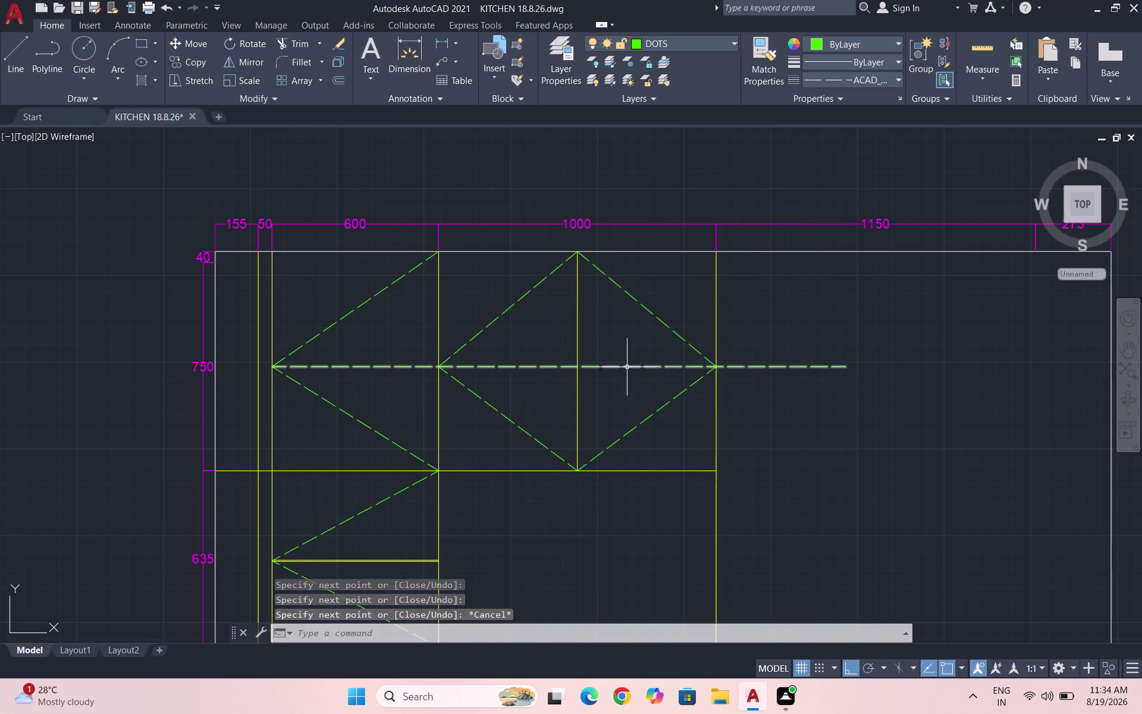
Erase the horizontal guide line and save the drawing.
drag(628, 375, 606, 347)
click(591, 335)
key(Delete)
scroll(down, 3)
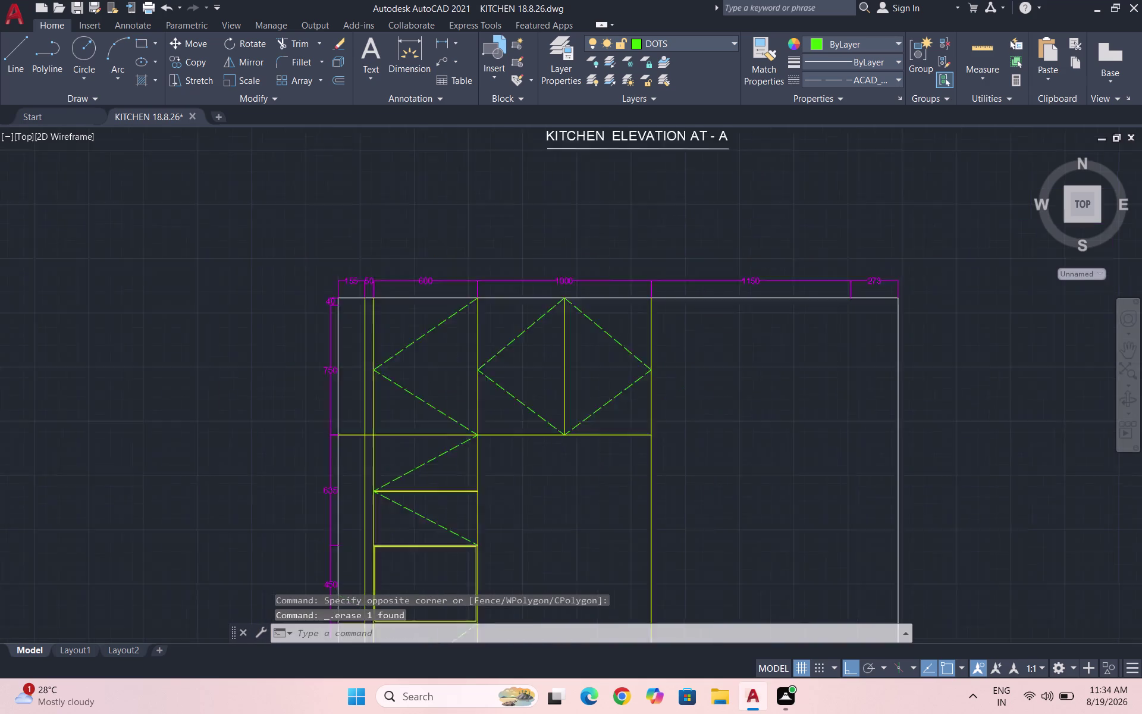
scroll(down, 3)
key(ctrl+s)
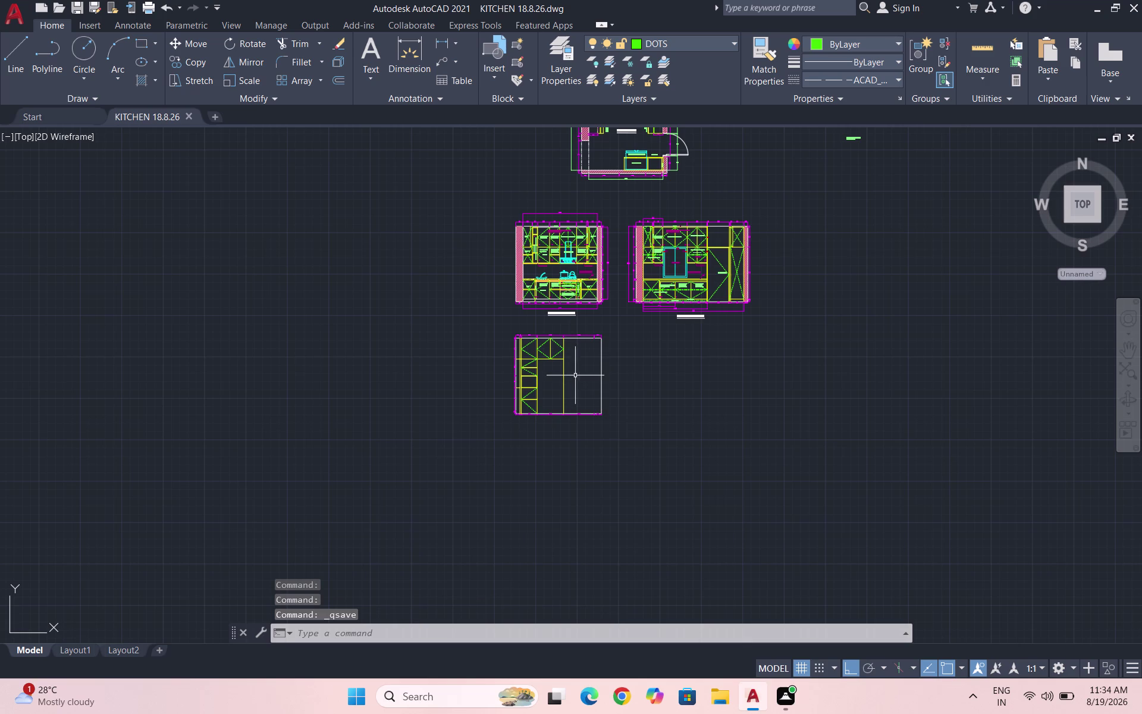
scroll(up, 3)
scroll(up, 3)
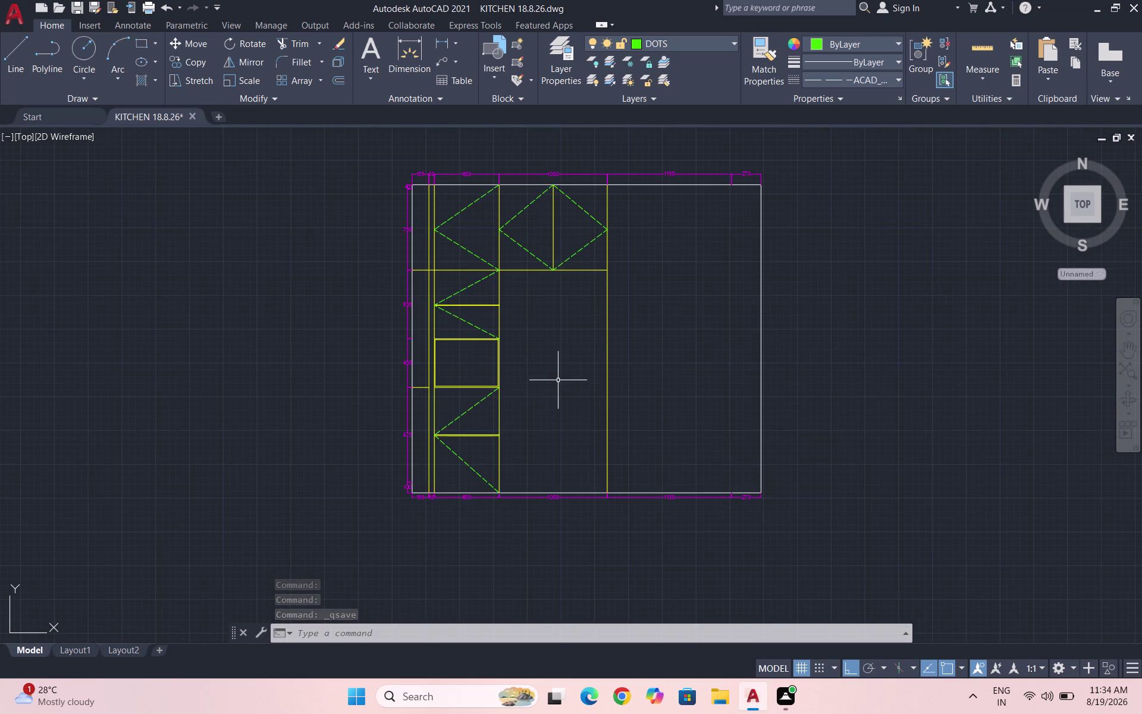
click(668, 40)
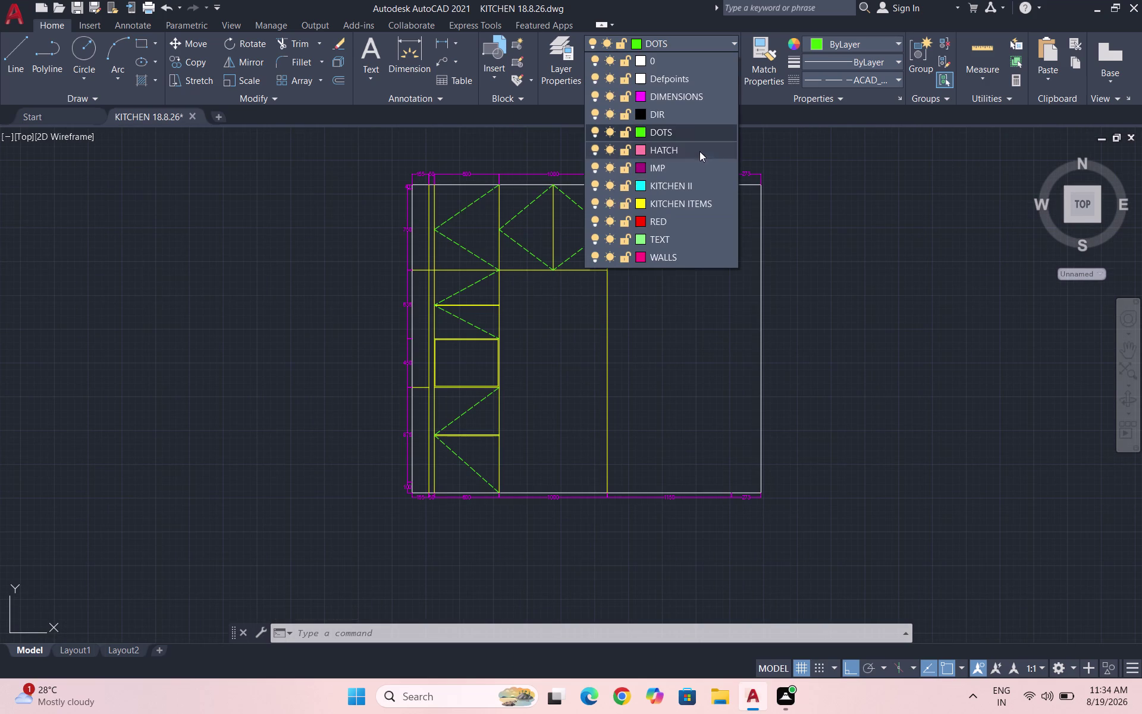
Make KITCHEN II current and draw the inner rectangle in the lower 1000-wide bay with RECTANG.
click(683, 184)
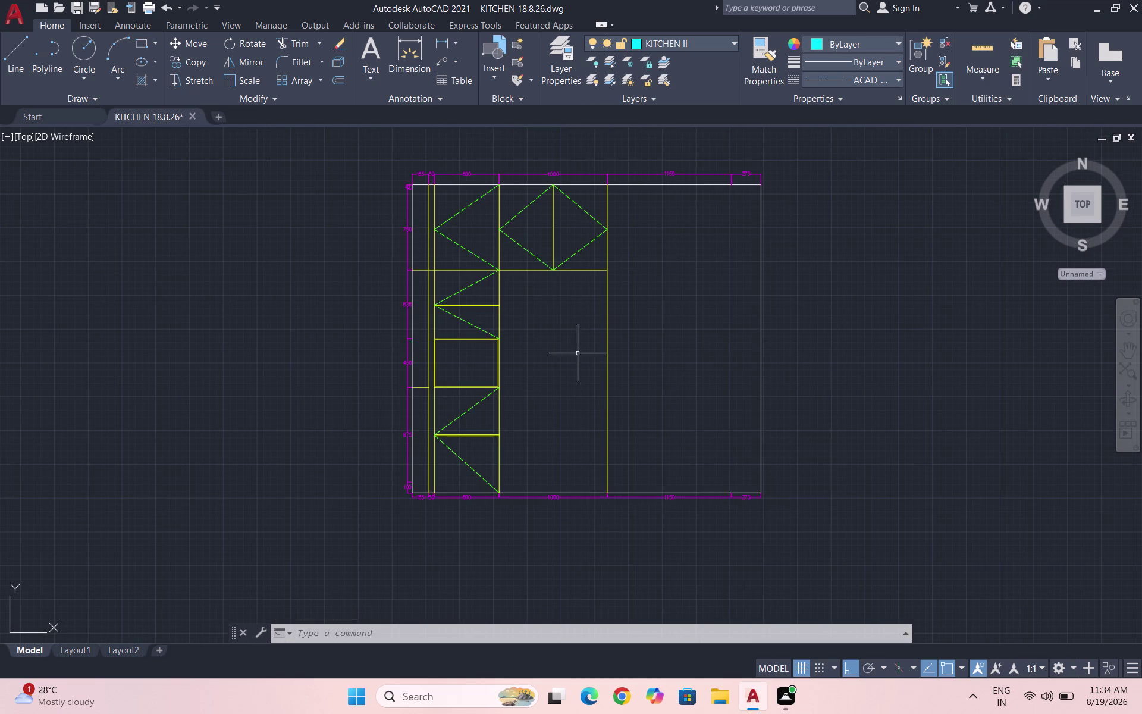
scroll(up, 3)
text(REC)
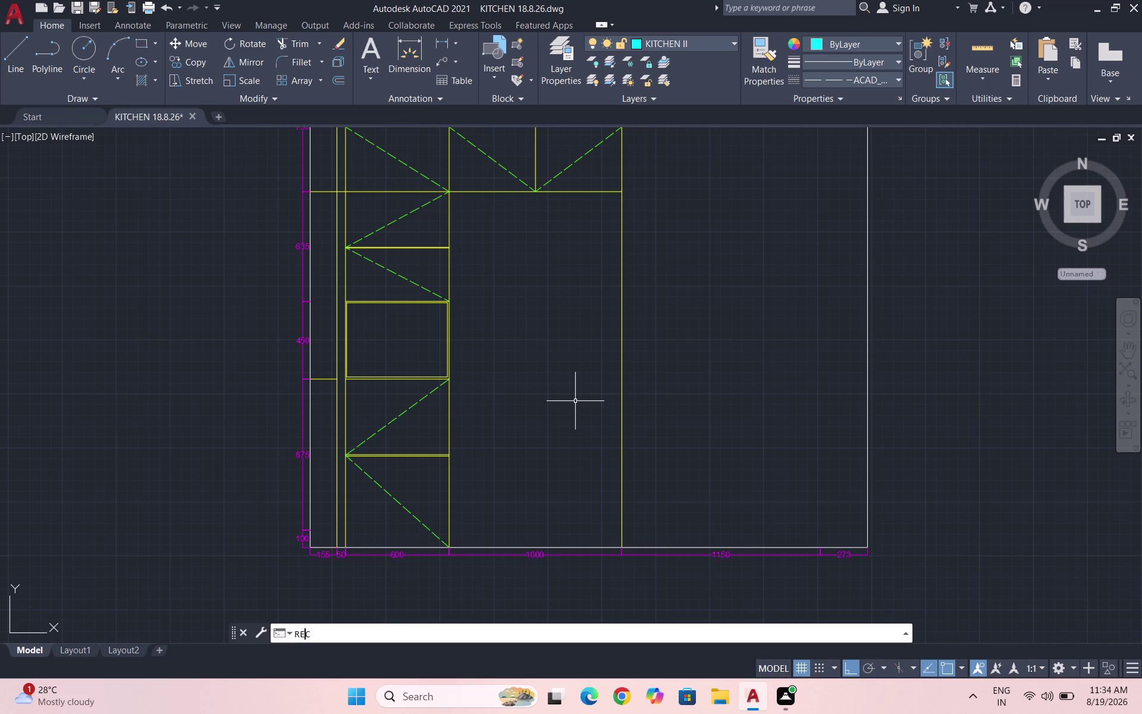
key(Return)
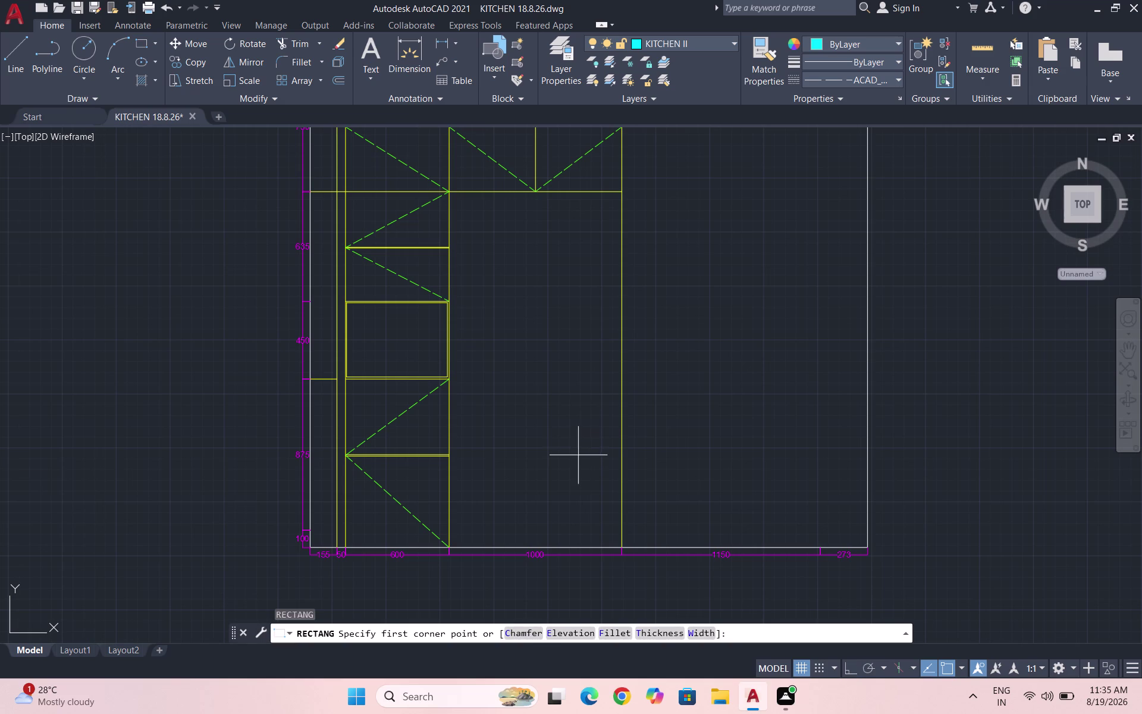
click(613, 545)
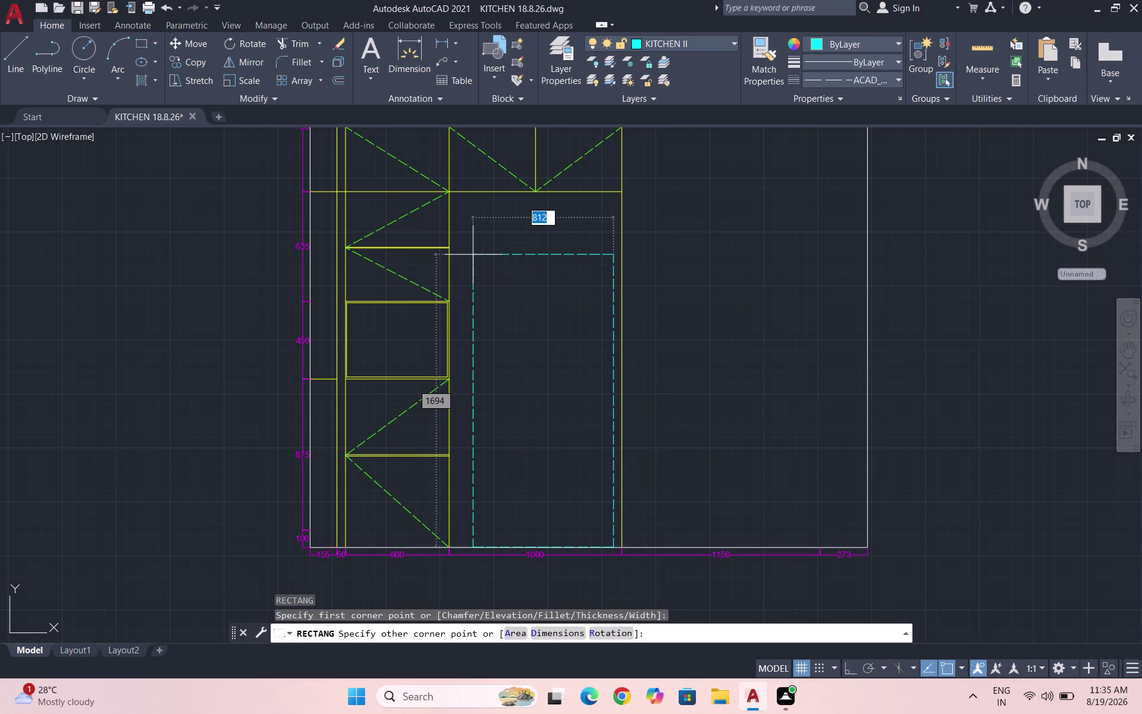
click(459, 222)
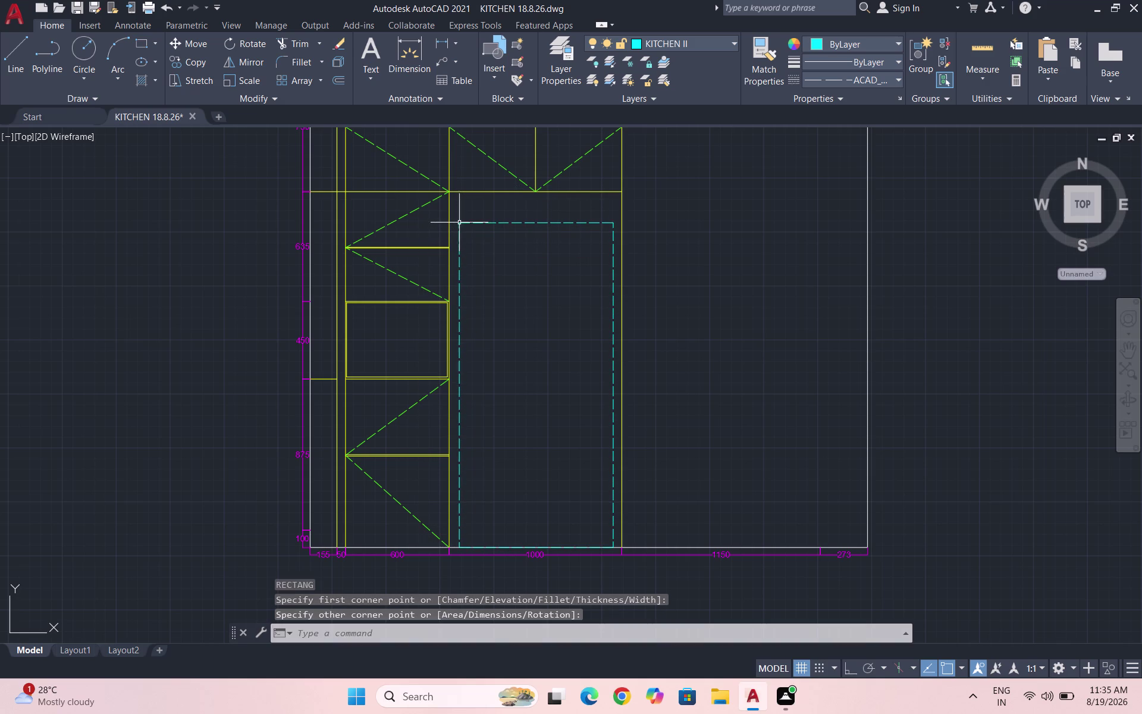
Give the cyan rectangle a Continuous linetype and reset the current linetype to ByLayer.
drag(555, 250, 546, 246)
click(486, 210)
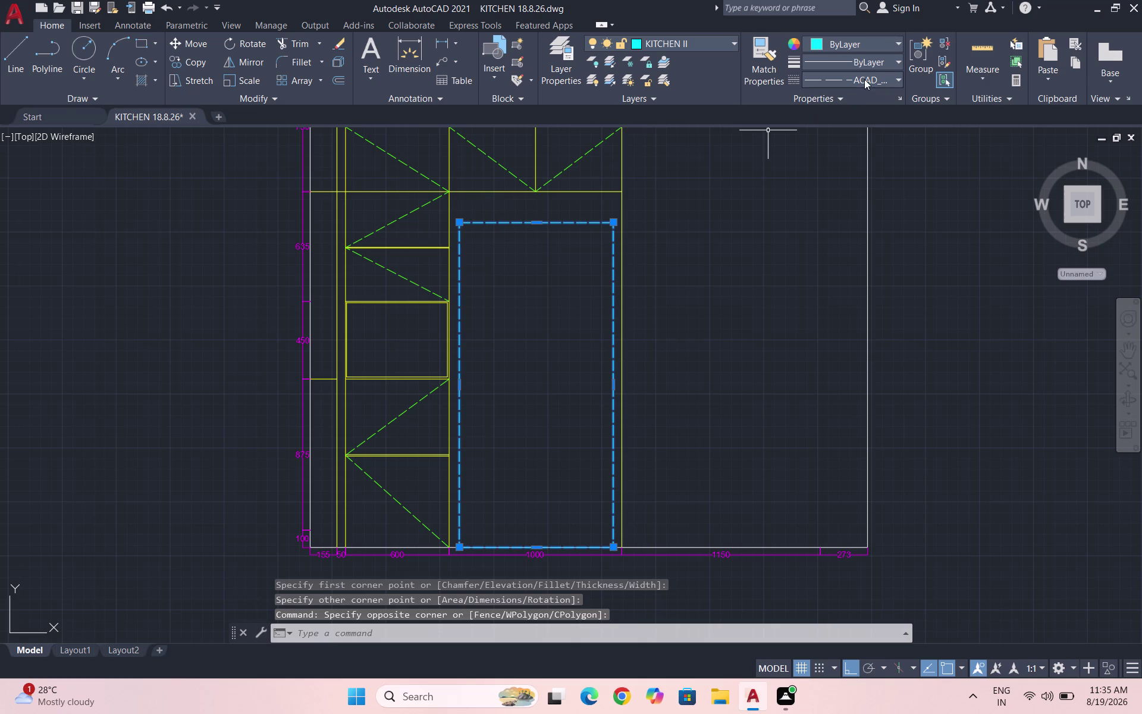
click(864, 79)
click(865, 89)
key(Escape)
click(864, 77)
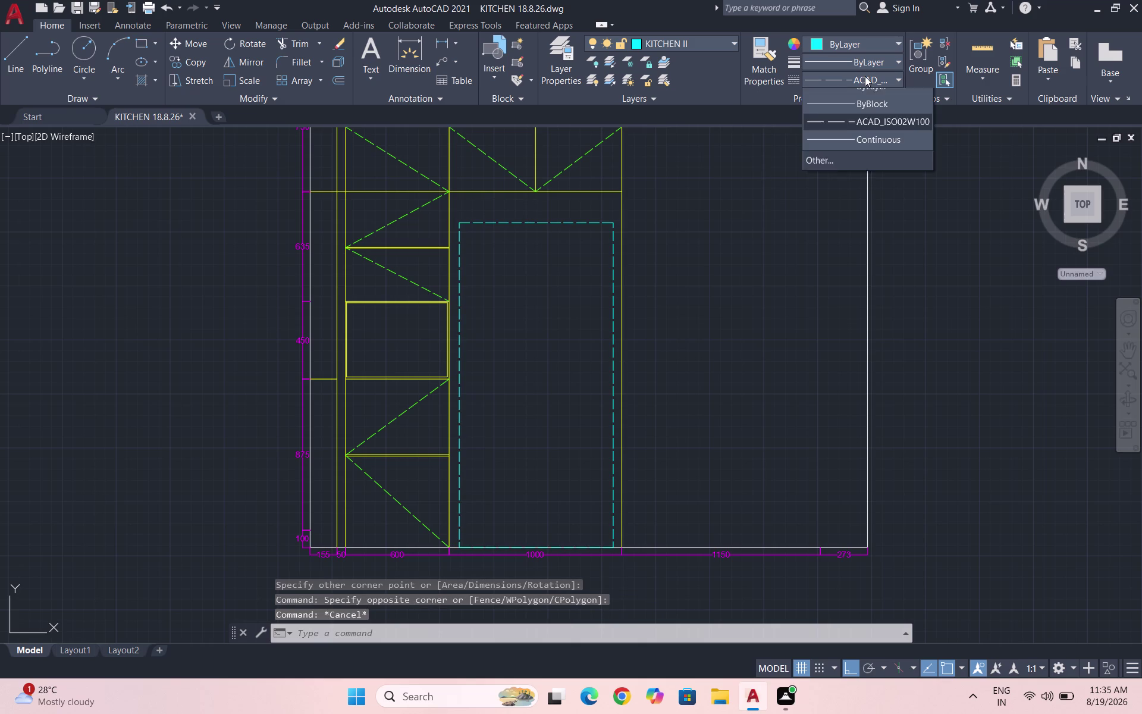
key(Escape)
drag(593, 251, 589, 246)
click(524, 210)
click(866, 86)
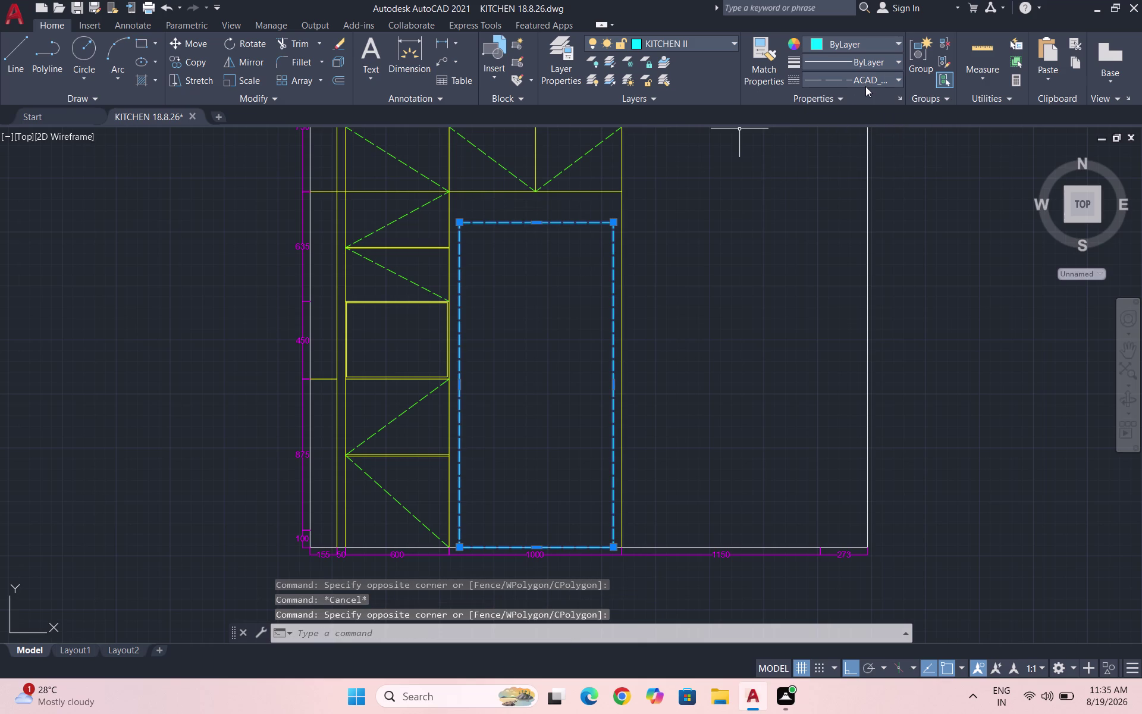
click(857, 100)
key(Escape)
click(856, 75)
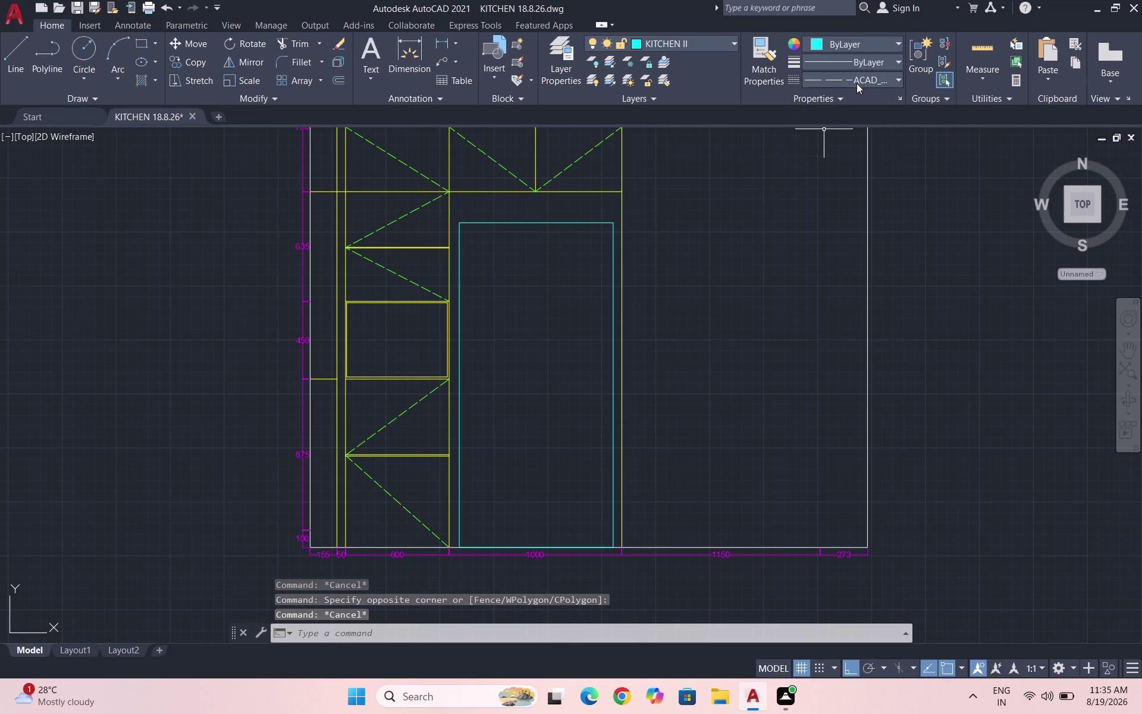
click(862, 96)
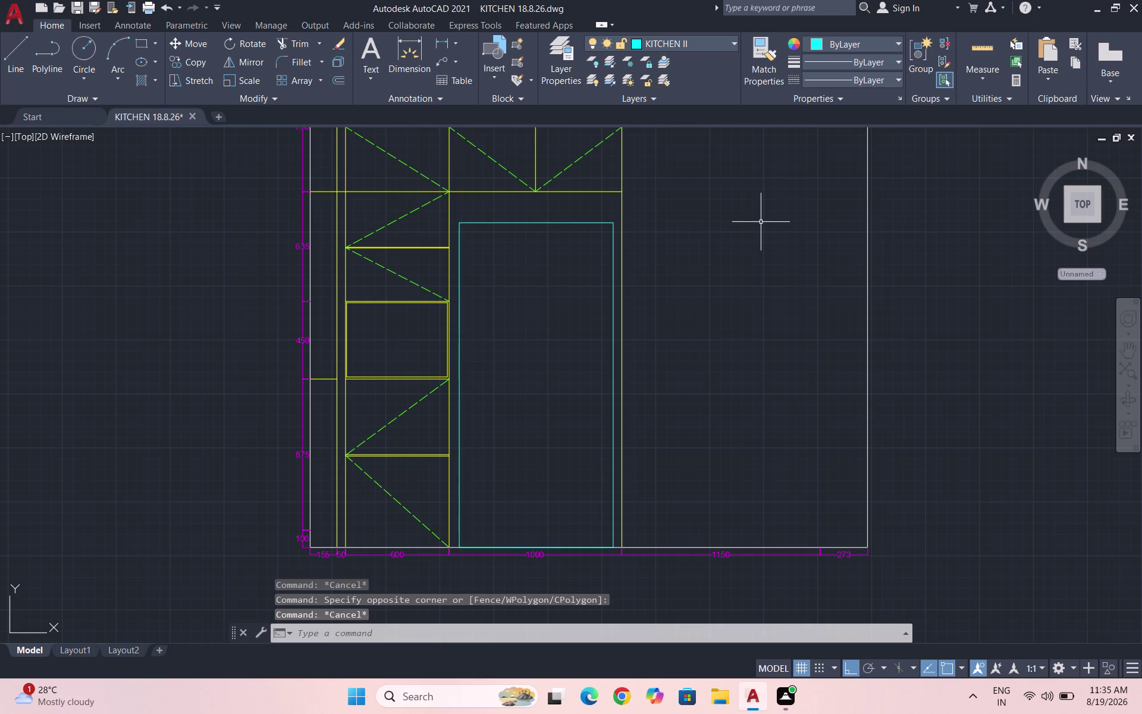